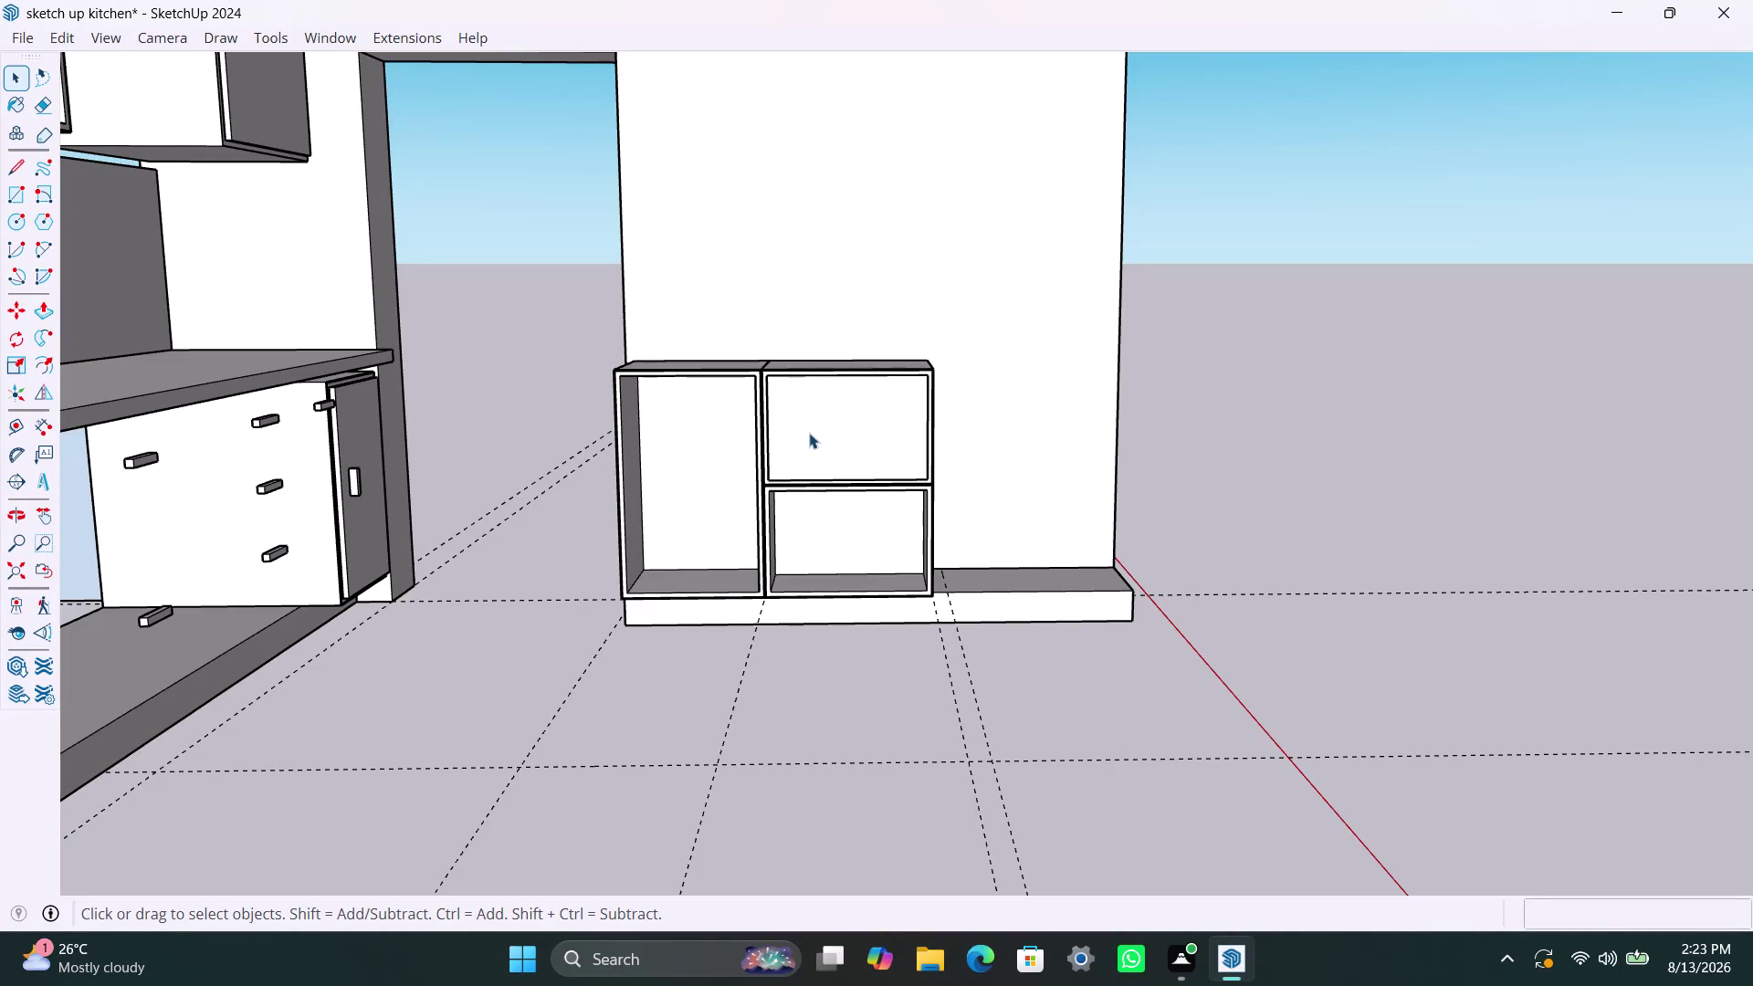
Draw a small handle rectangle on the upper drawer front.
scroll(up, 3)
scroll(up, 3)
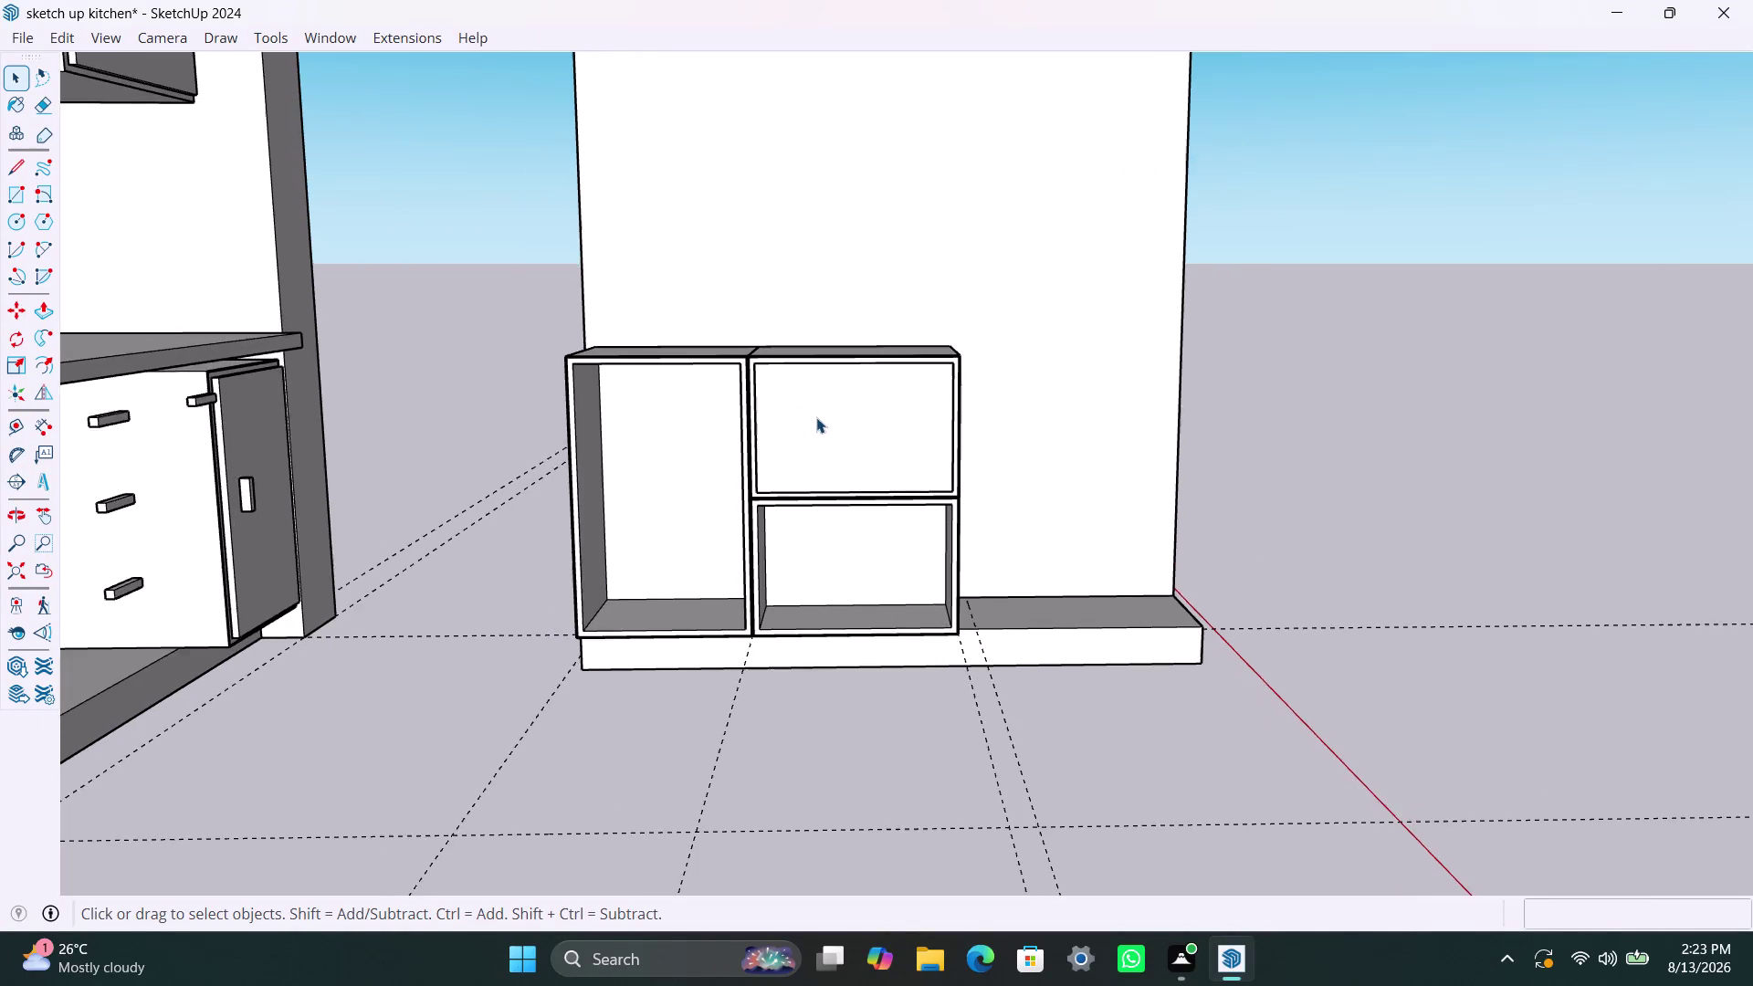
key(r)
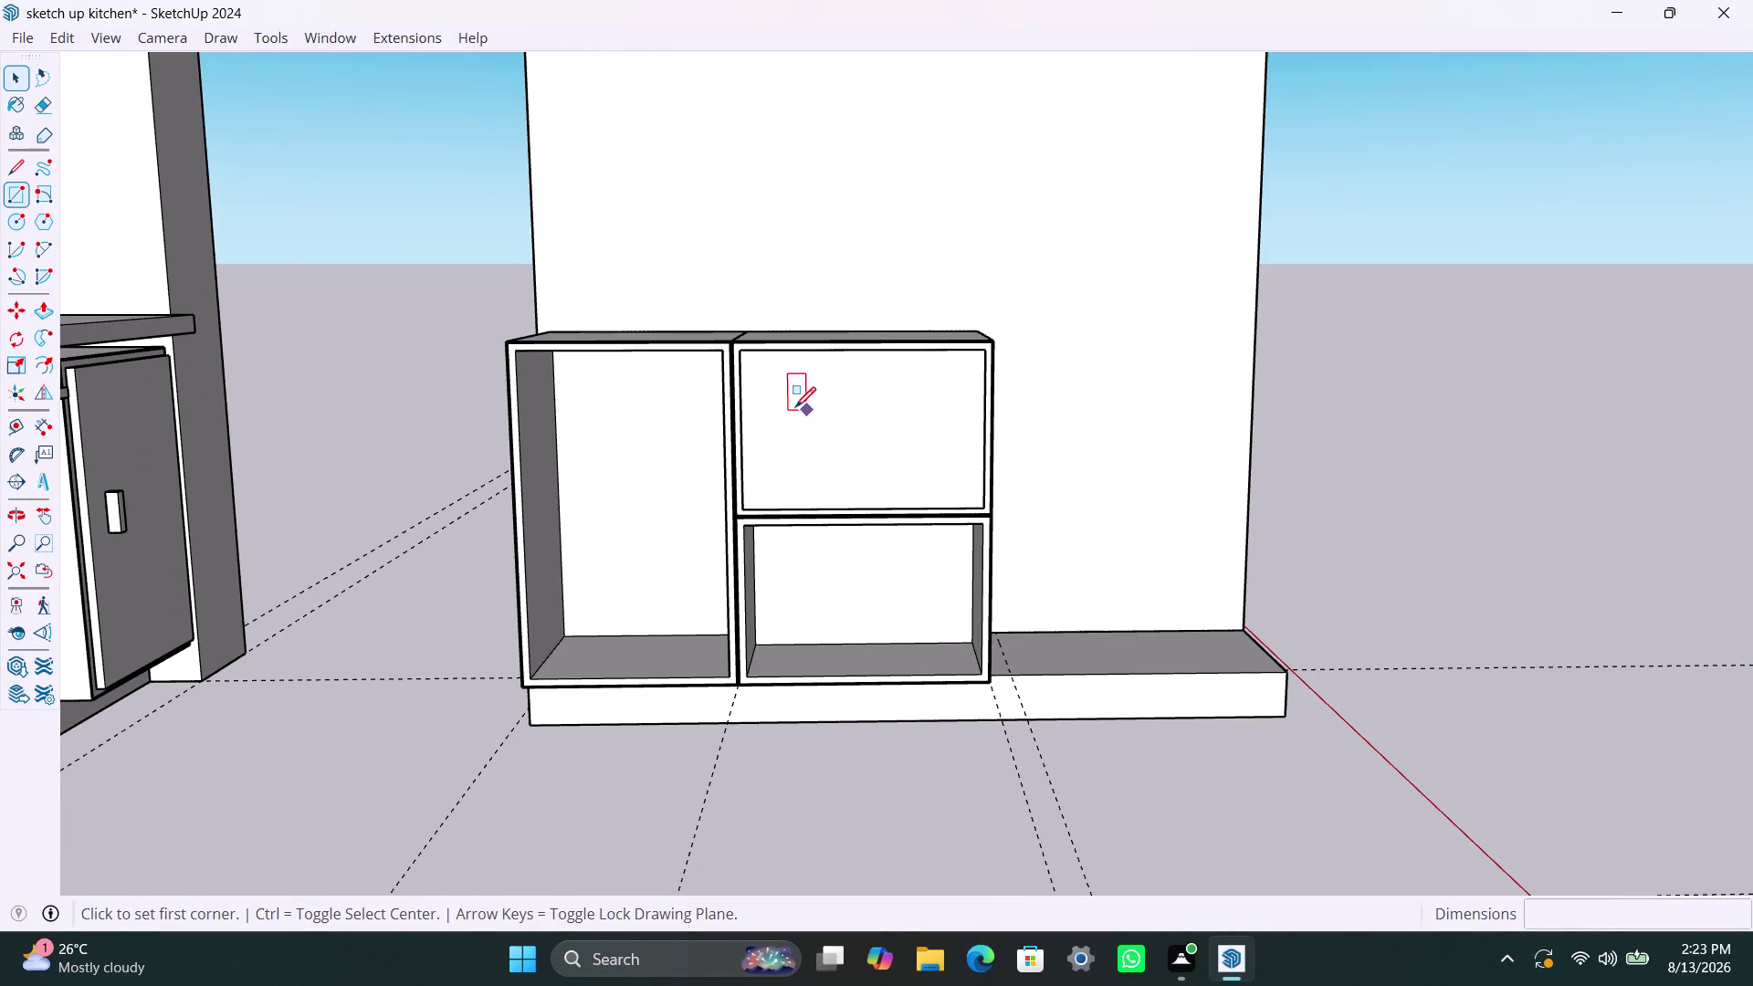
click(831, 372)
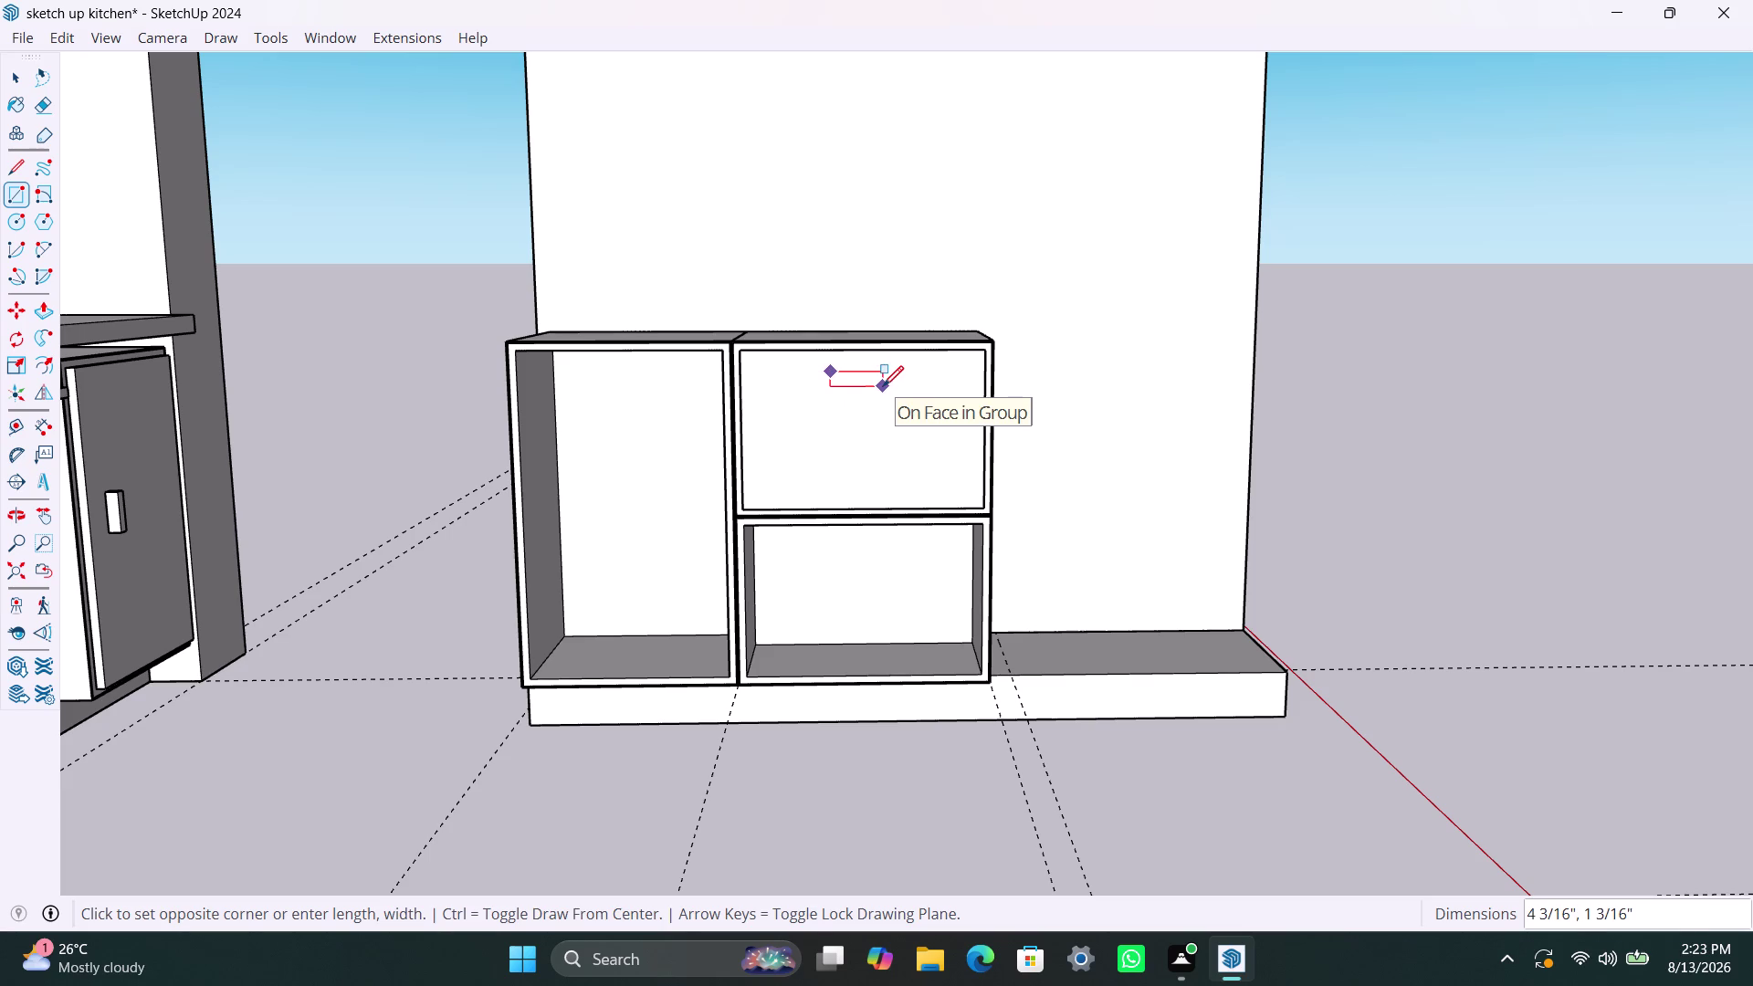
click(883, 385)
key(space)
double_click(867, 380)
right_click(867, 379)
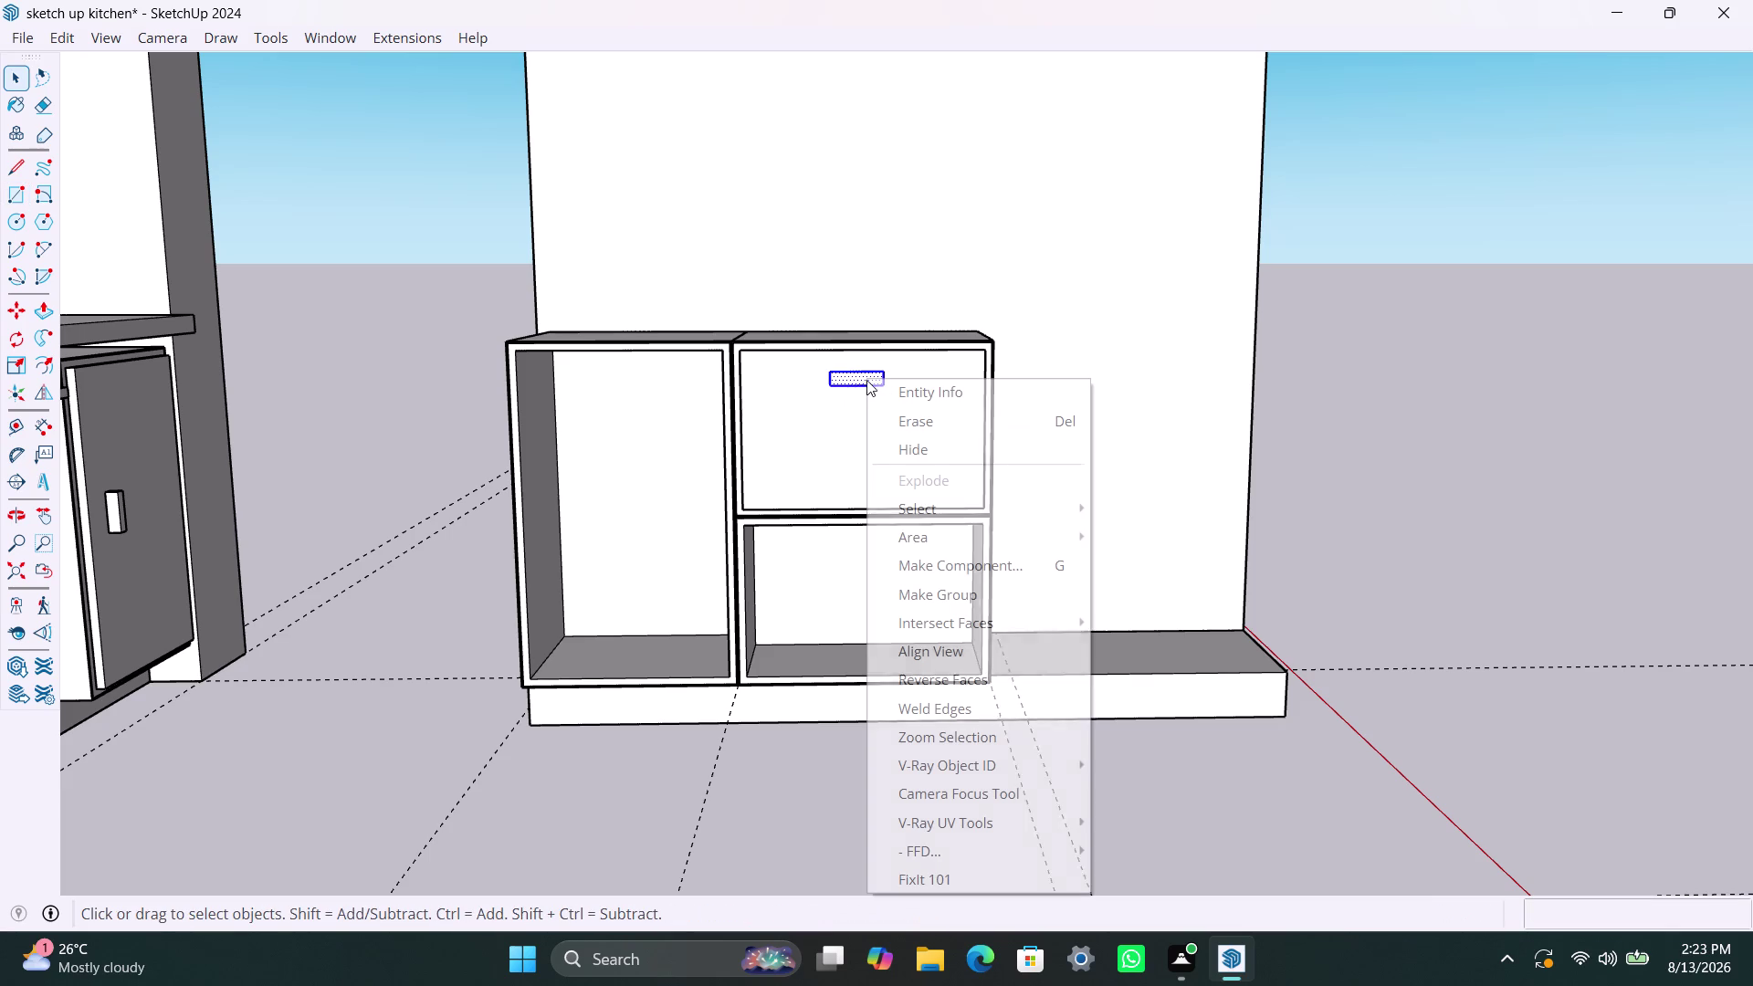
click(960, 591)
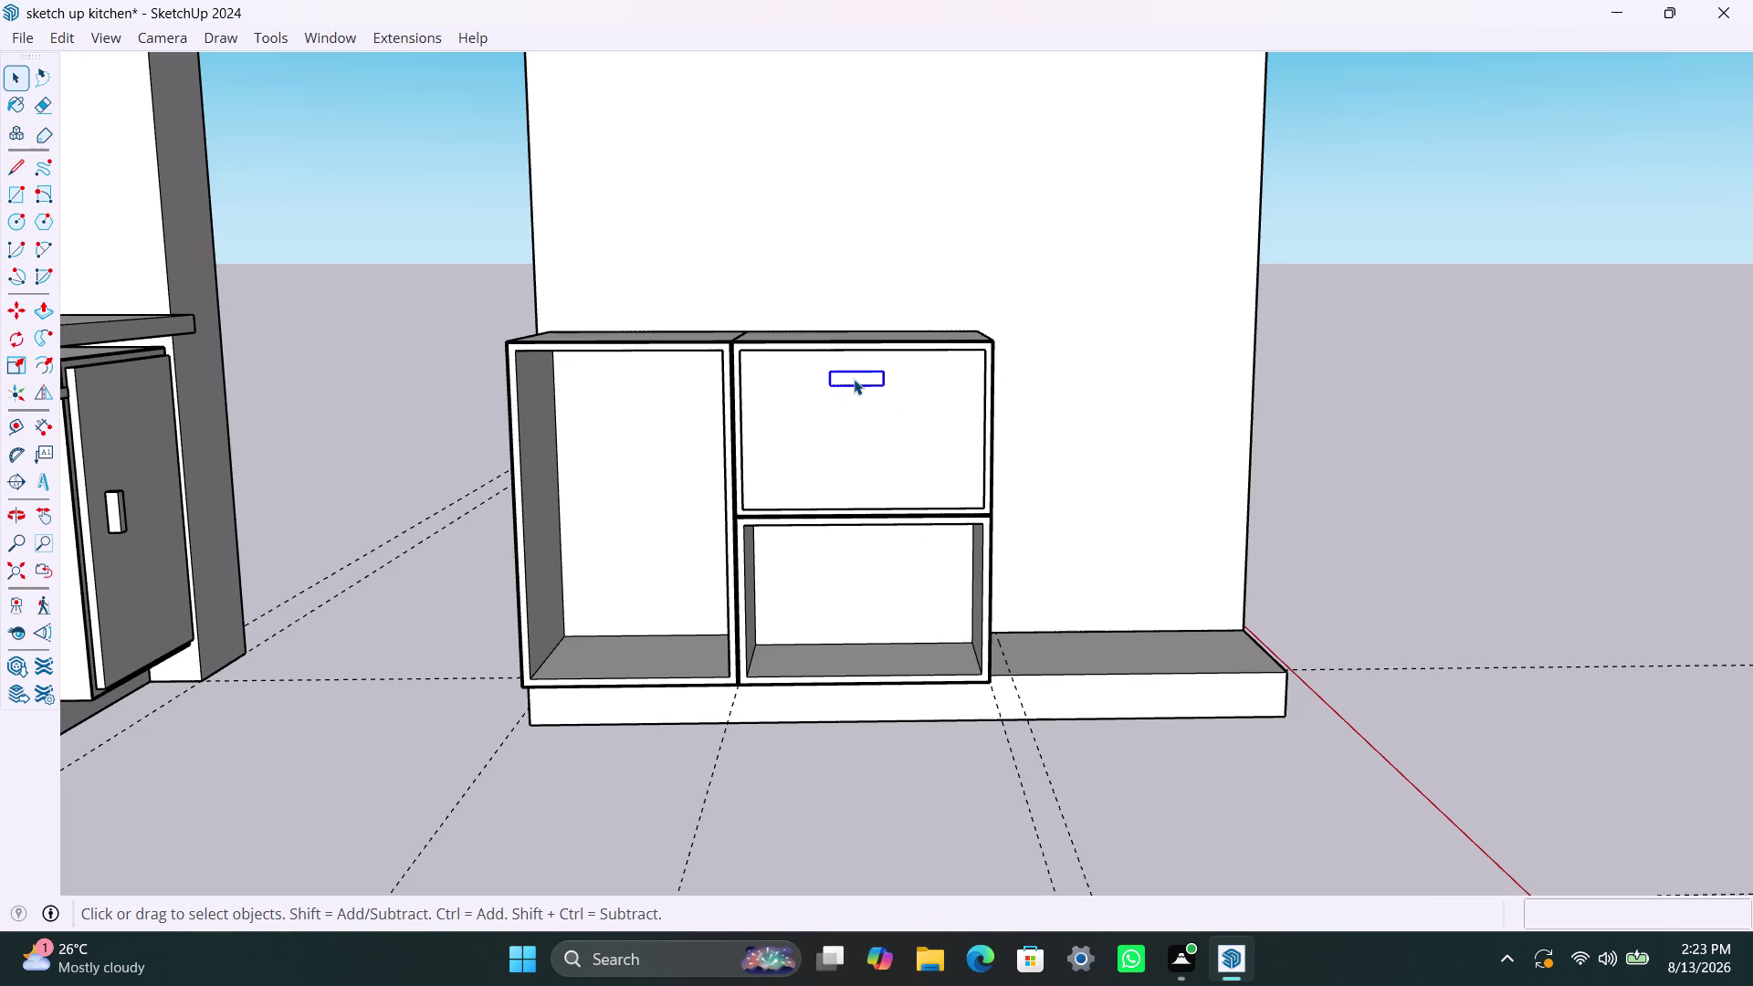
Pull the handle rectangle outward to give it depth, then clear the selection.
triple_click(854, 379)
key(p)
click(853, 379)
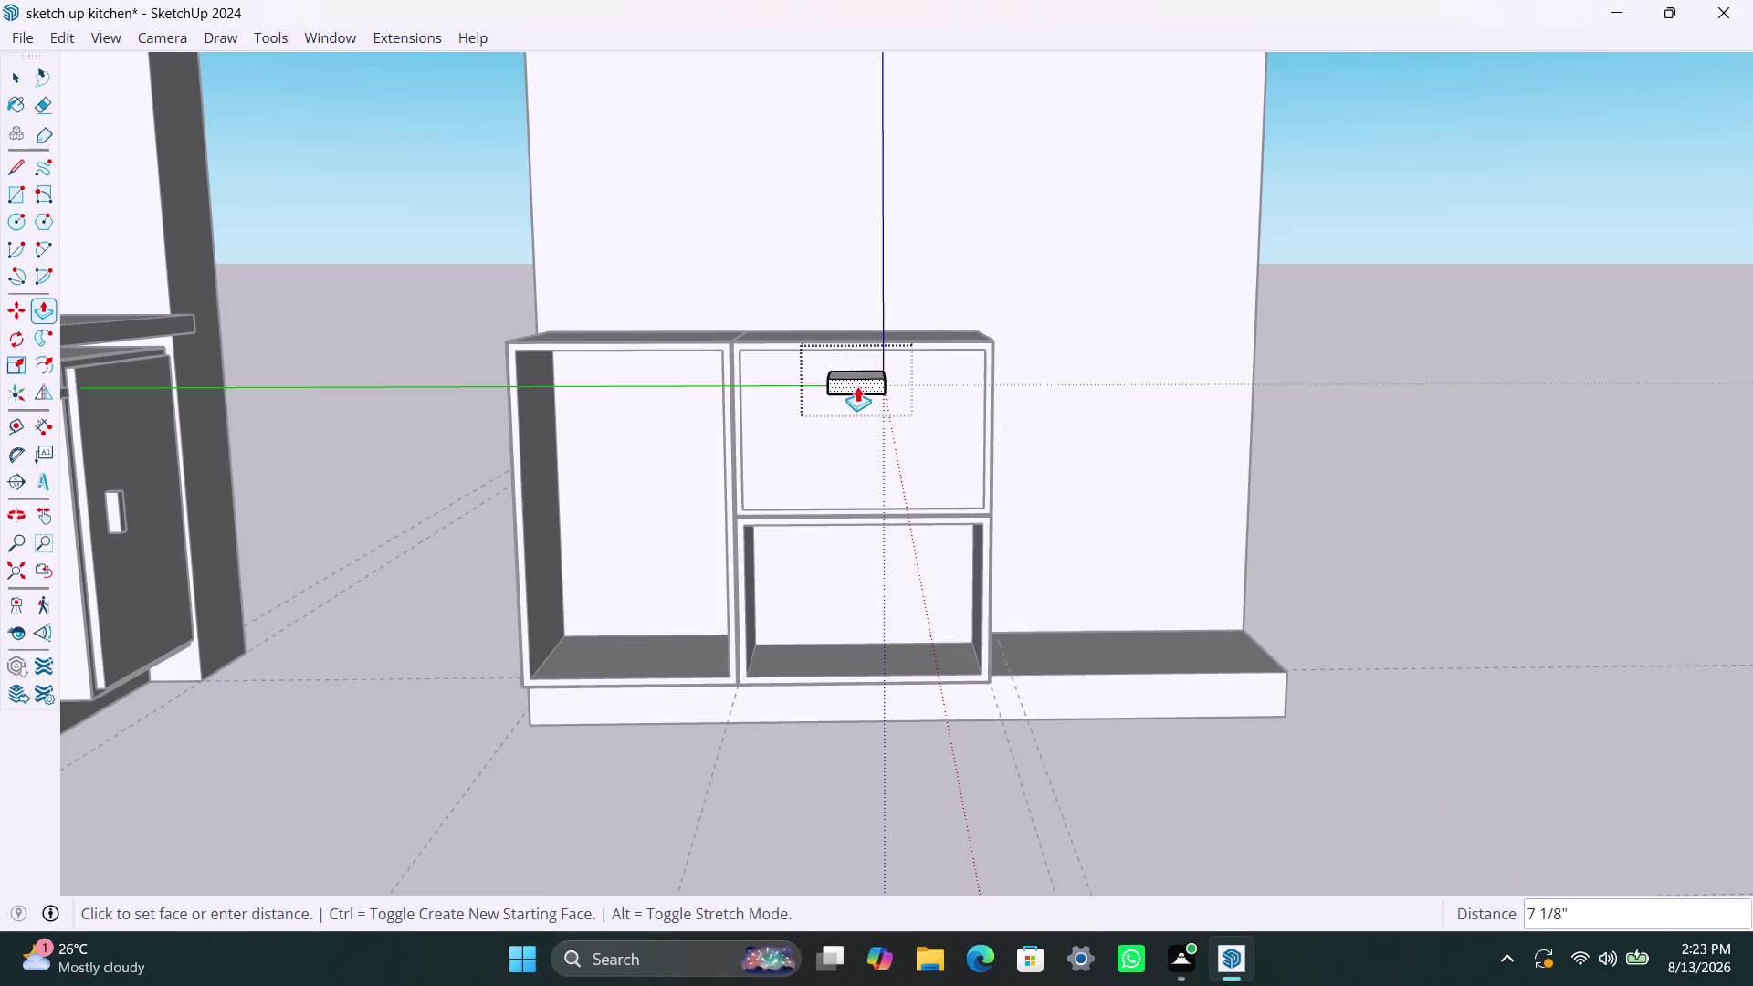
middle_drag(861, 385, 866, 441)
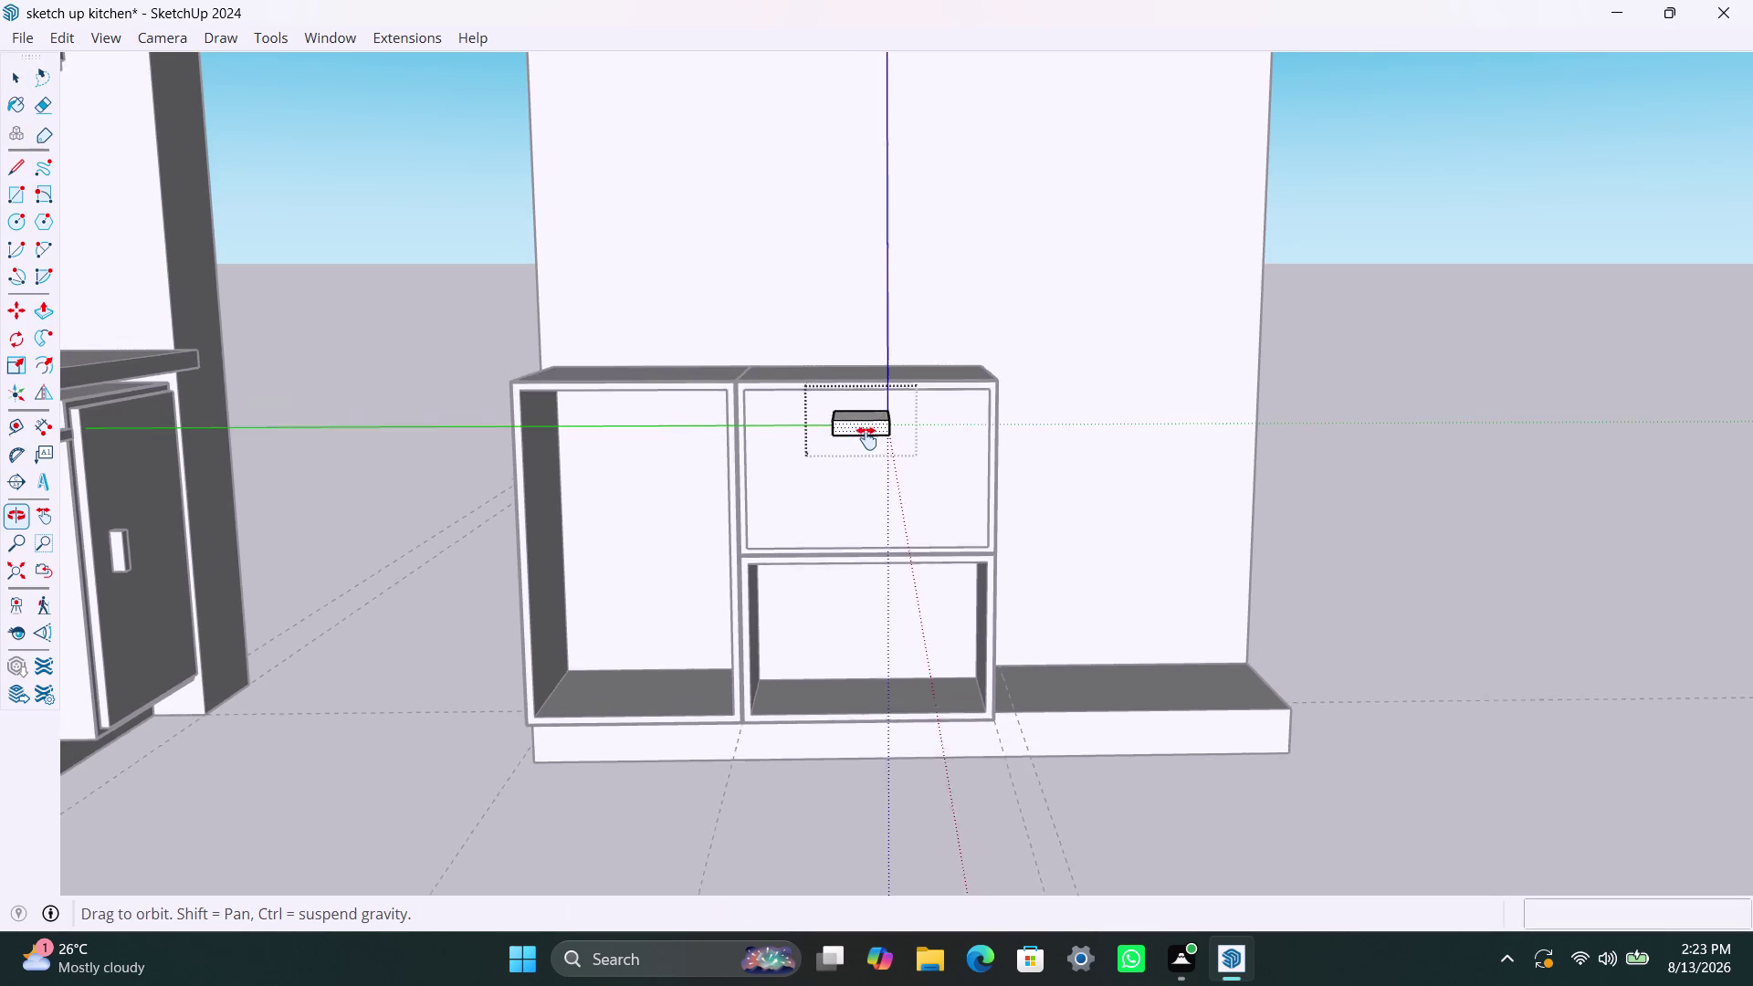
middle_drag(866, 441, 859, 699)
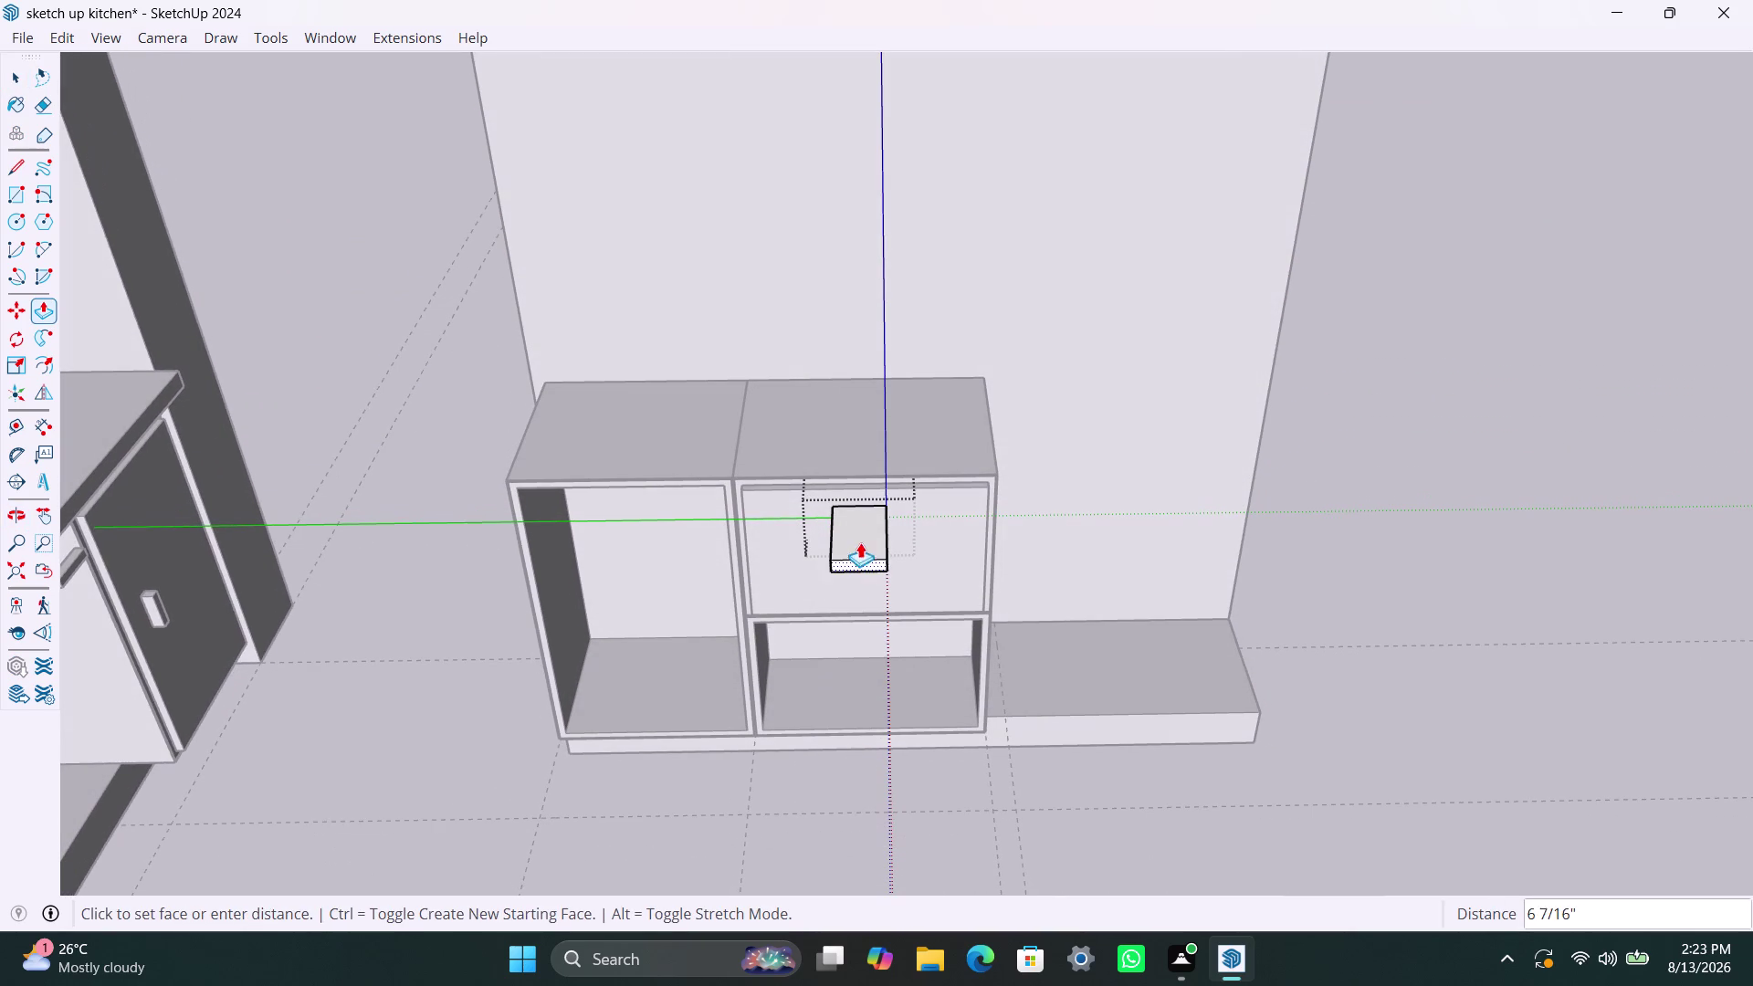
click(863, 518)
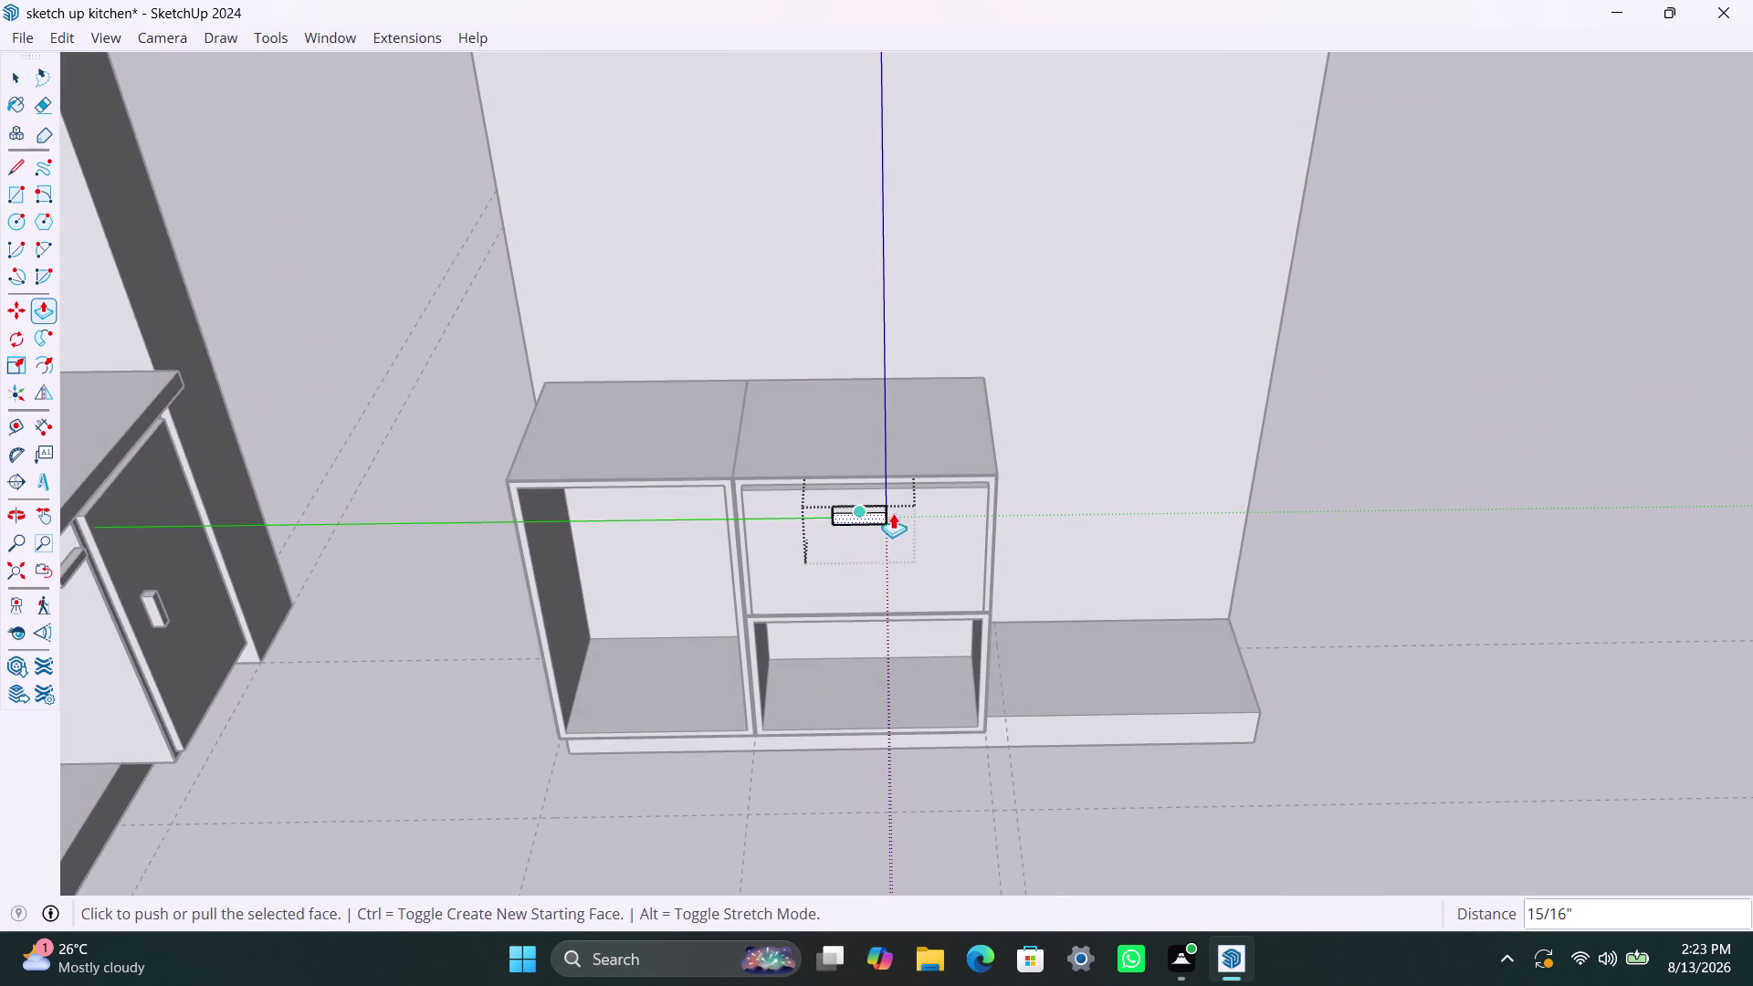
key(space)
click(1374, 470)
scroll(down, 3)
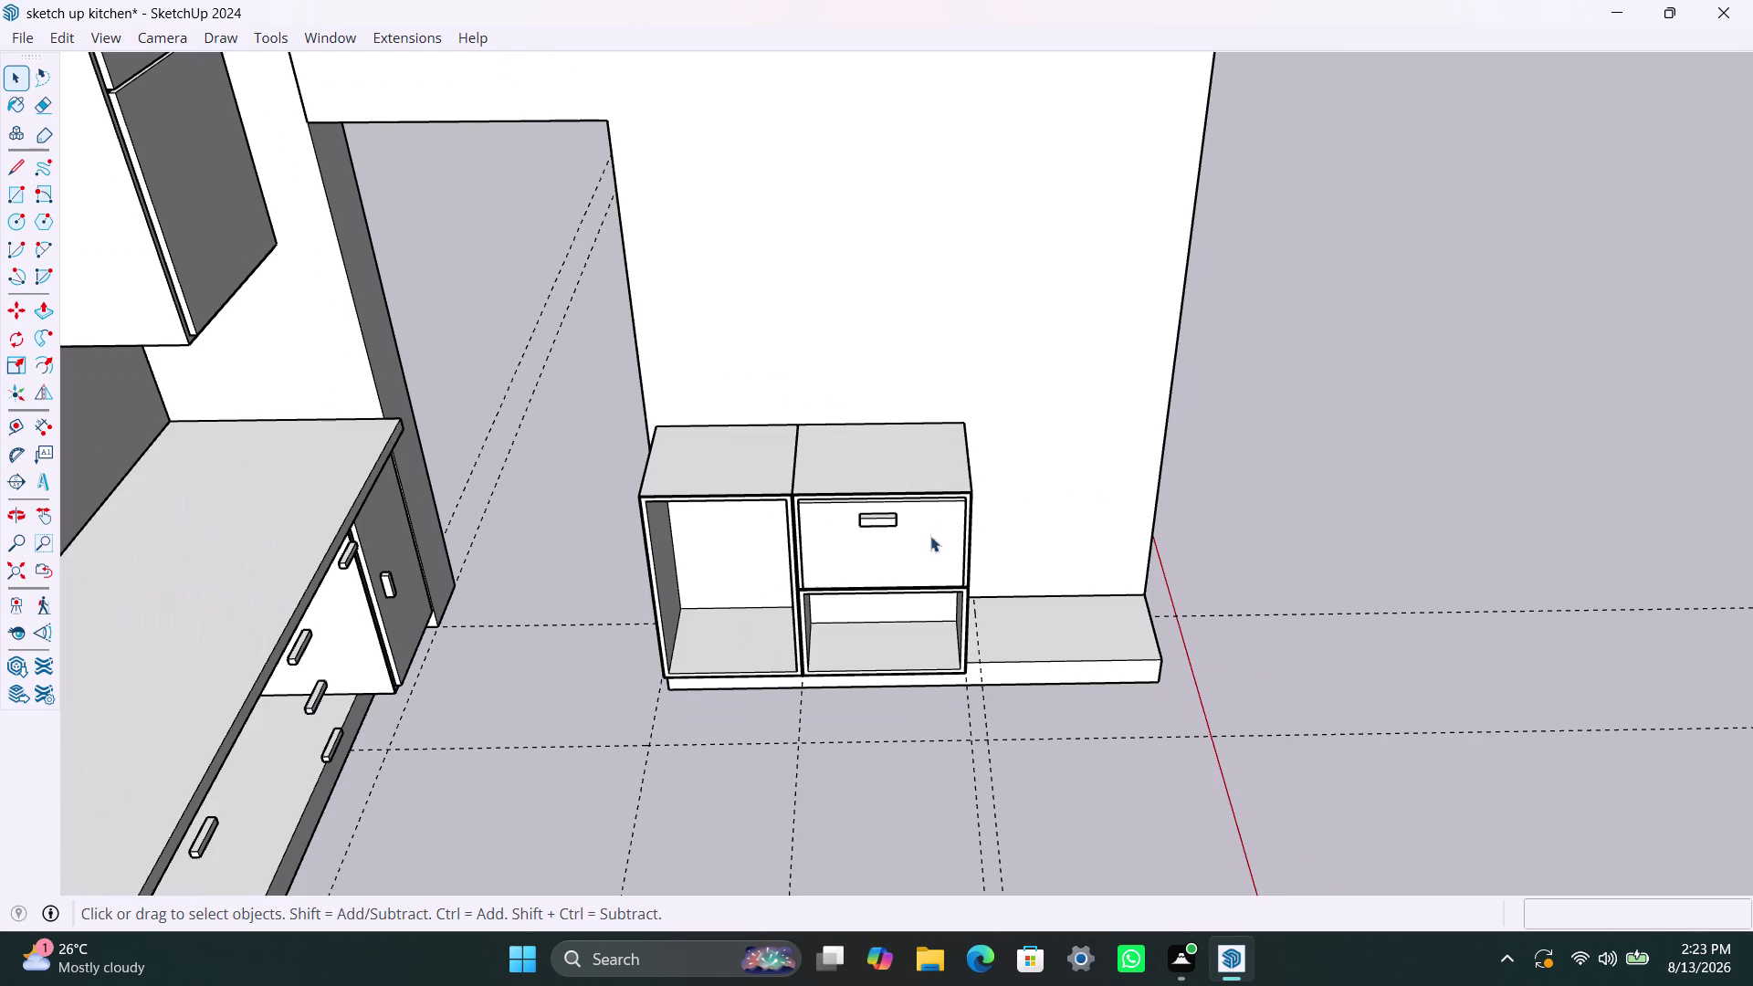
scroll(up, 3)
click(1408, 311)
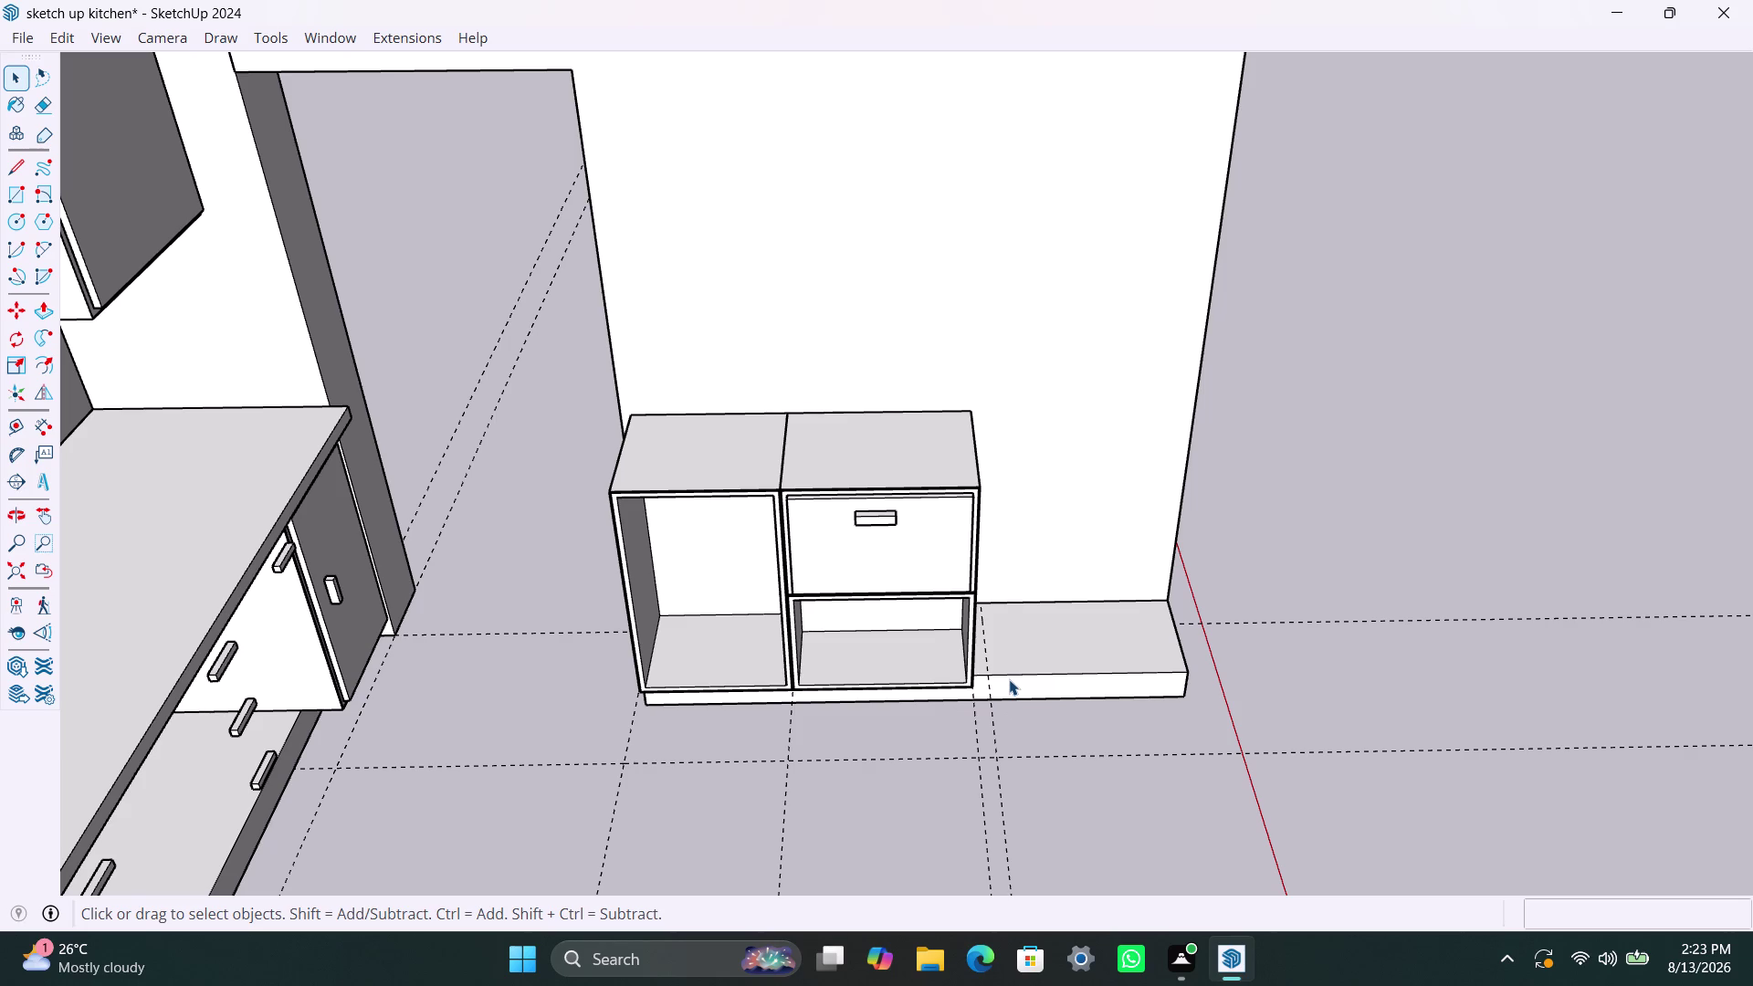
scroll(down, 3)
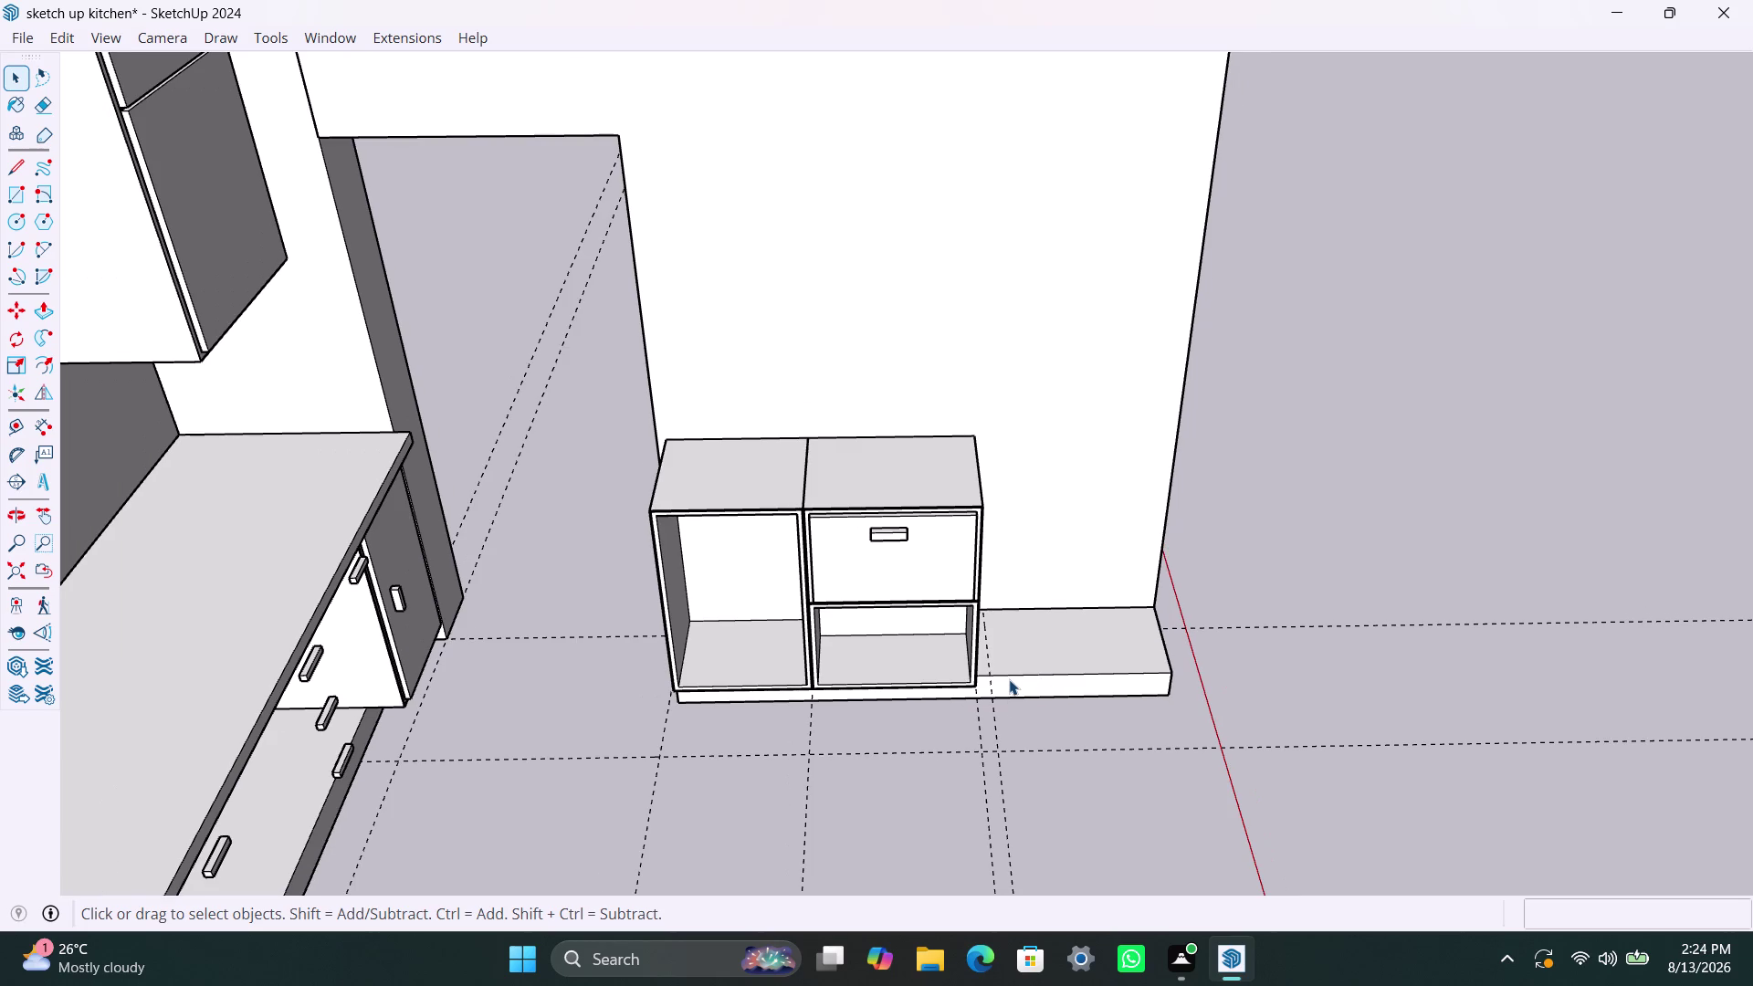
middle_drag(1010, 678, 950, 719)
scroll(up, 3)
scroll(up, 3)
scroll(up, 3)
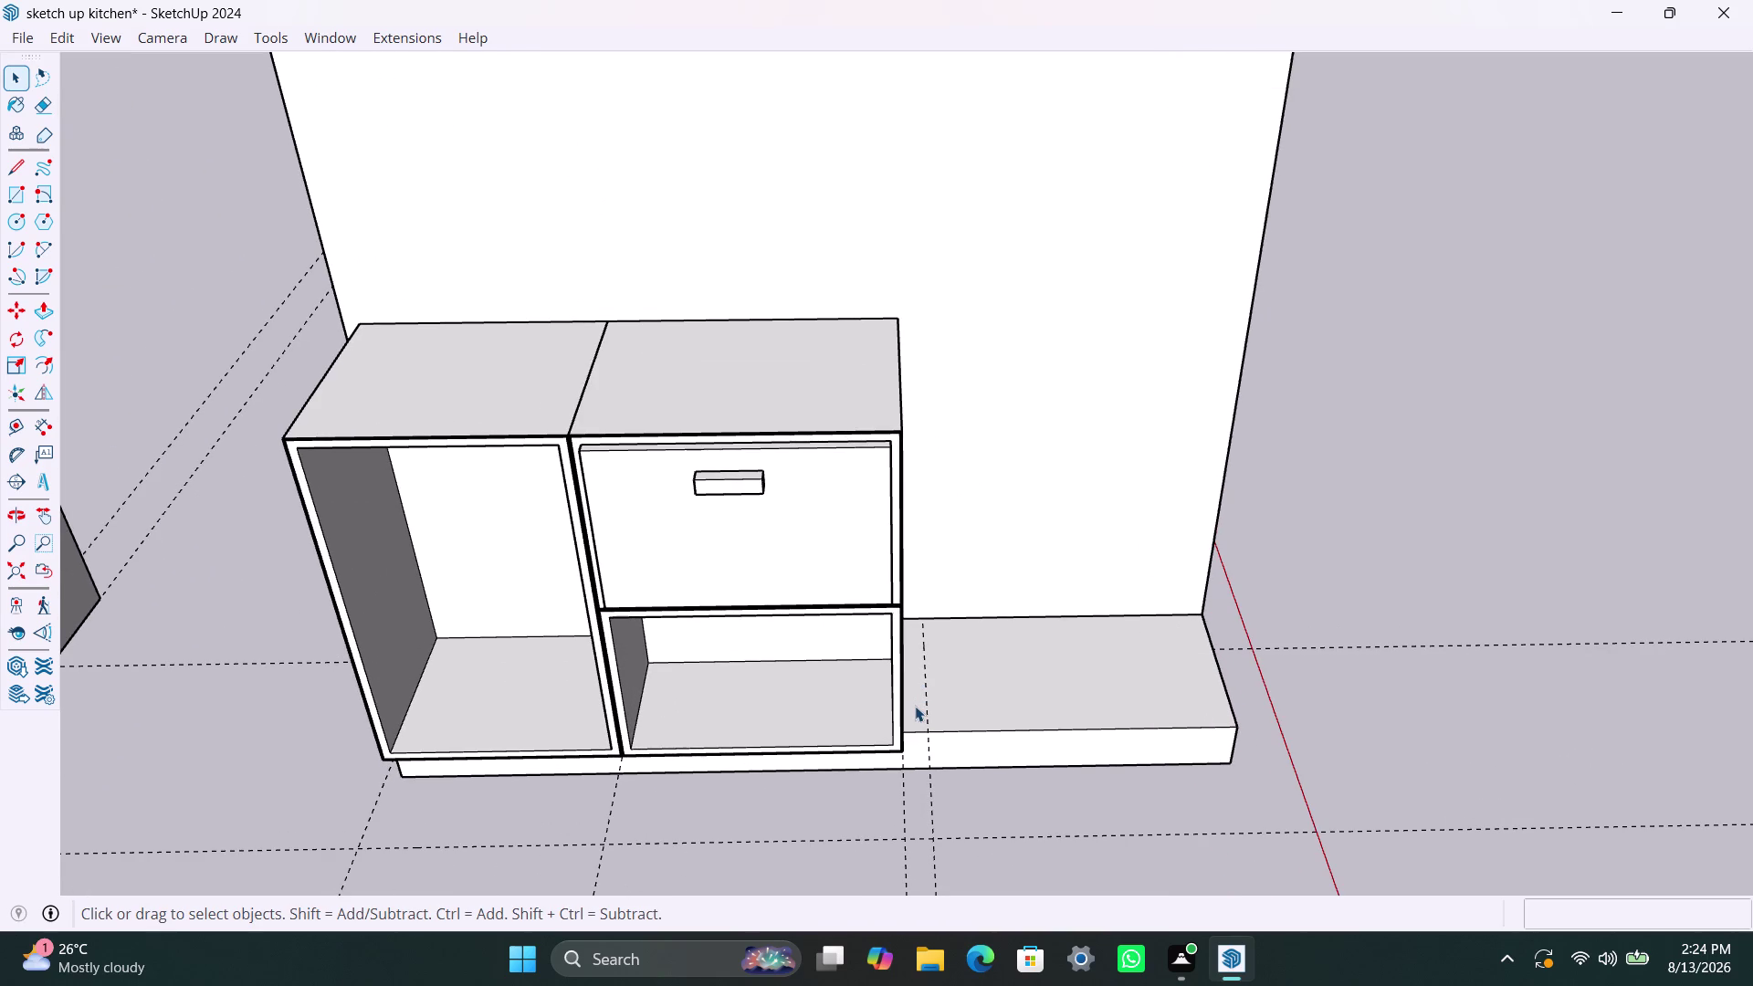
key(r)
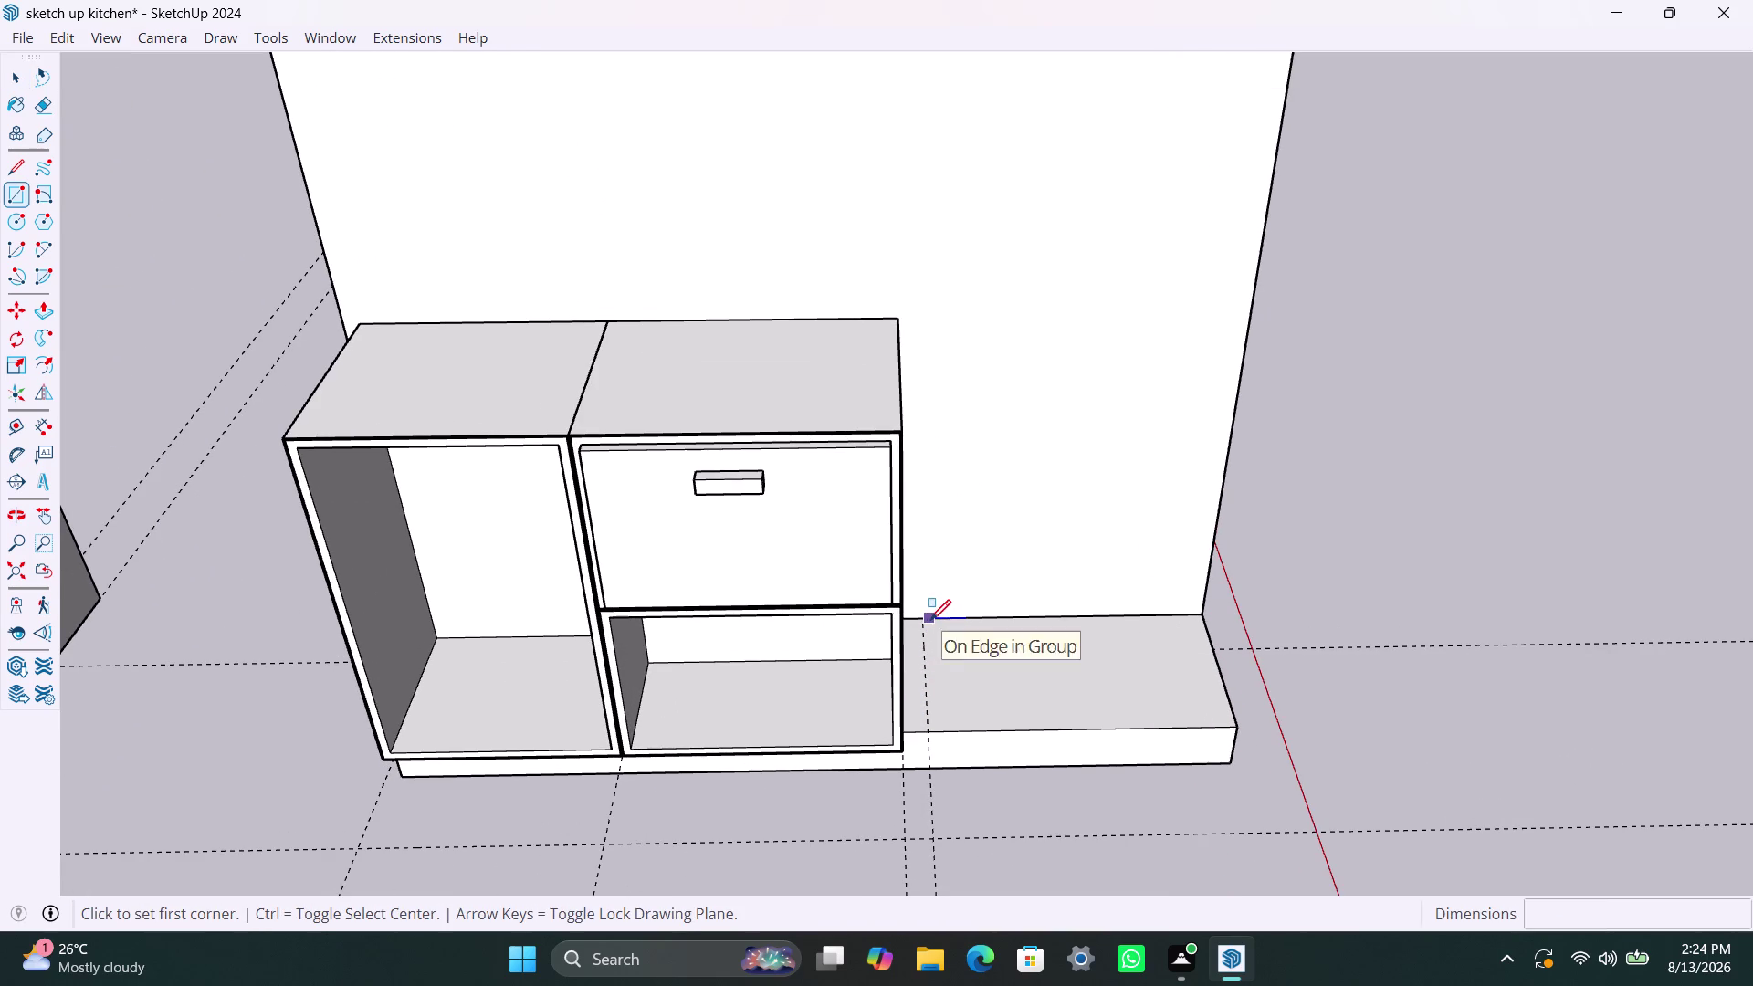
Draw a rectangle covering the floor ledge top beside the drawer cabinet.
click(928, 618)
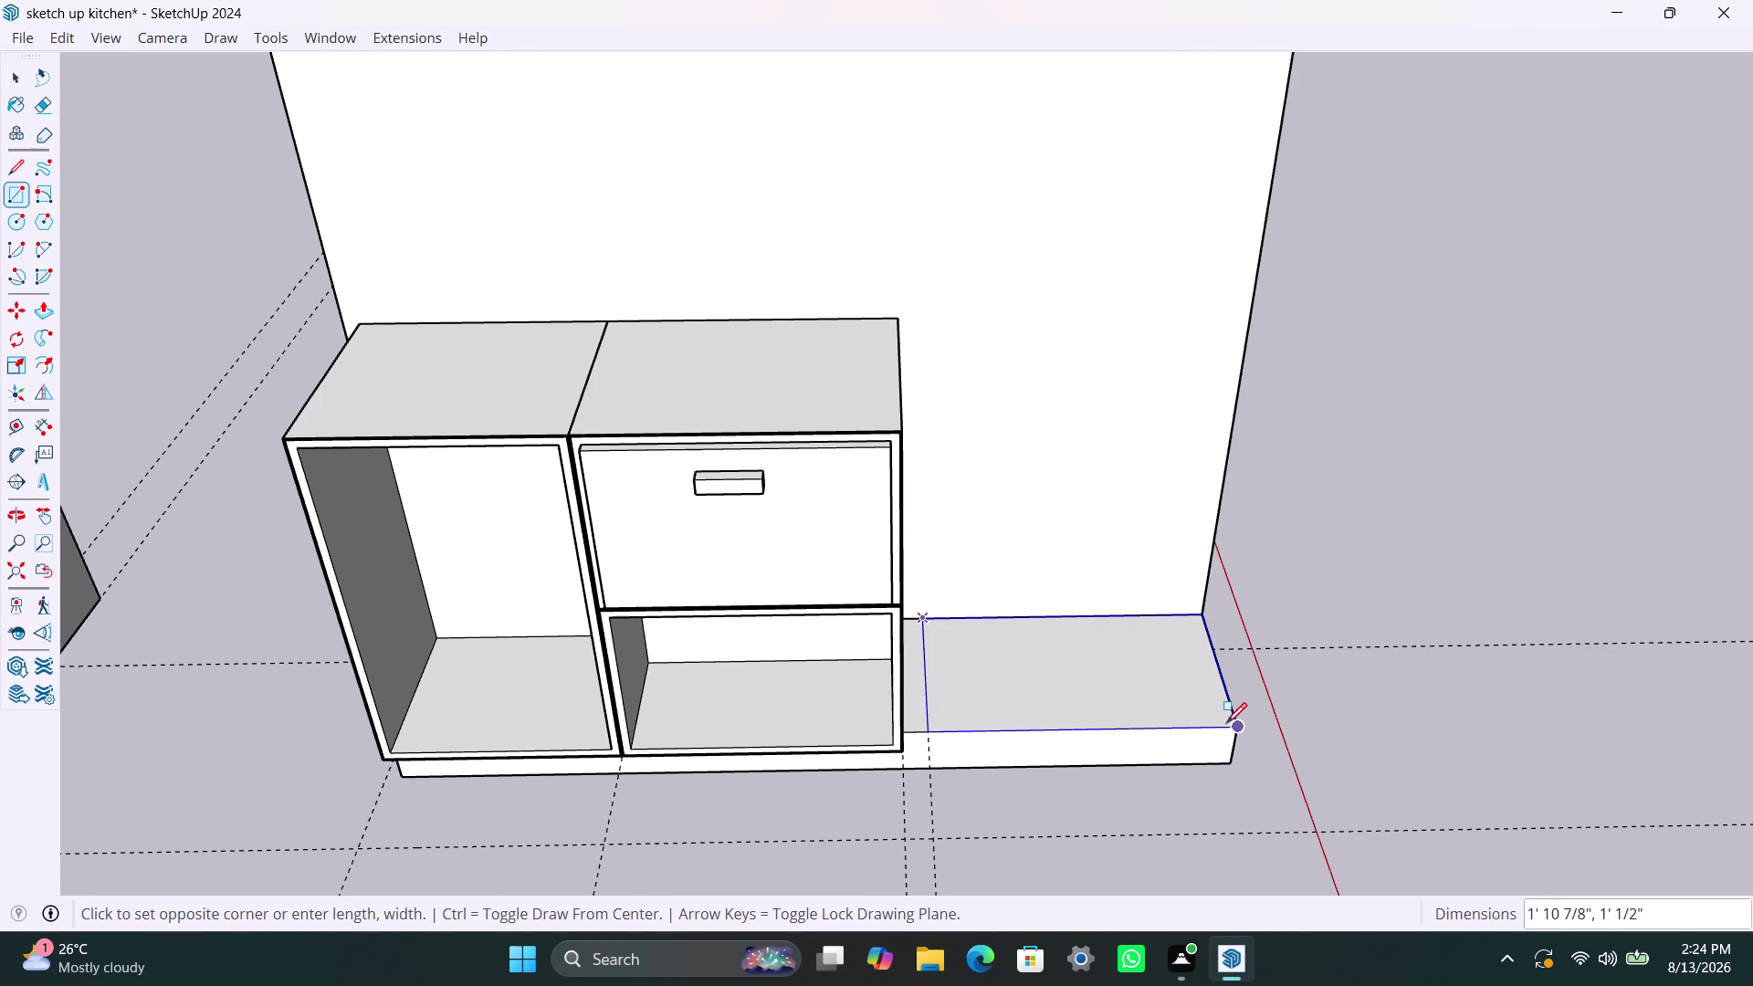
click(1228, 724)
key(space)
double_click(1121, 686)
click(1121, 687)
right_click(1120, 686)
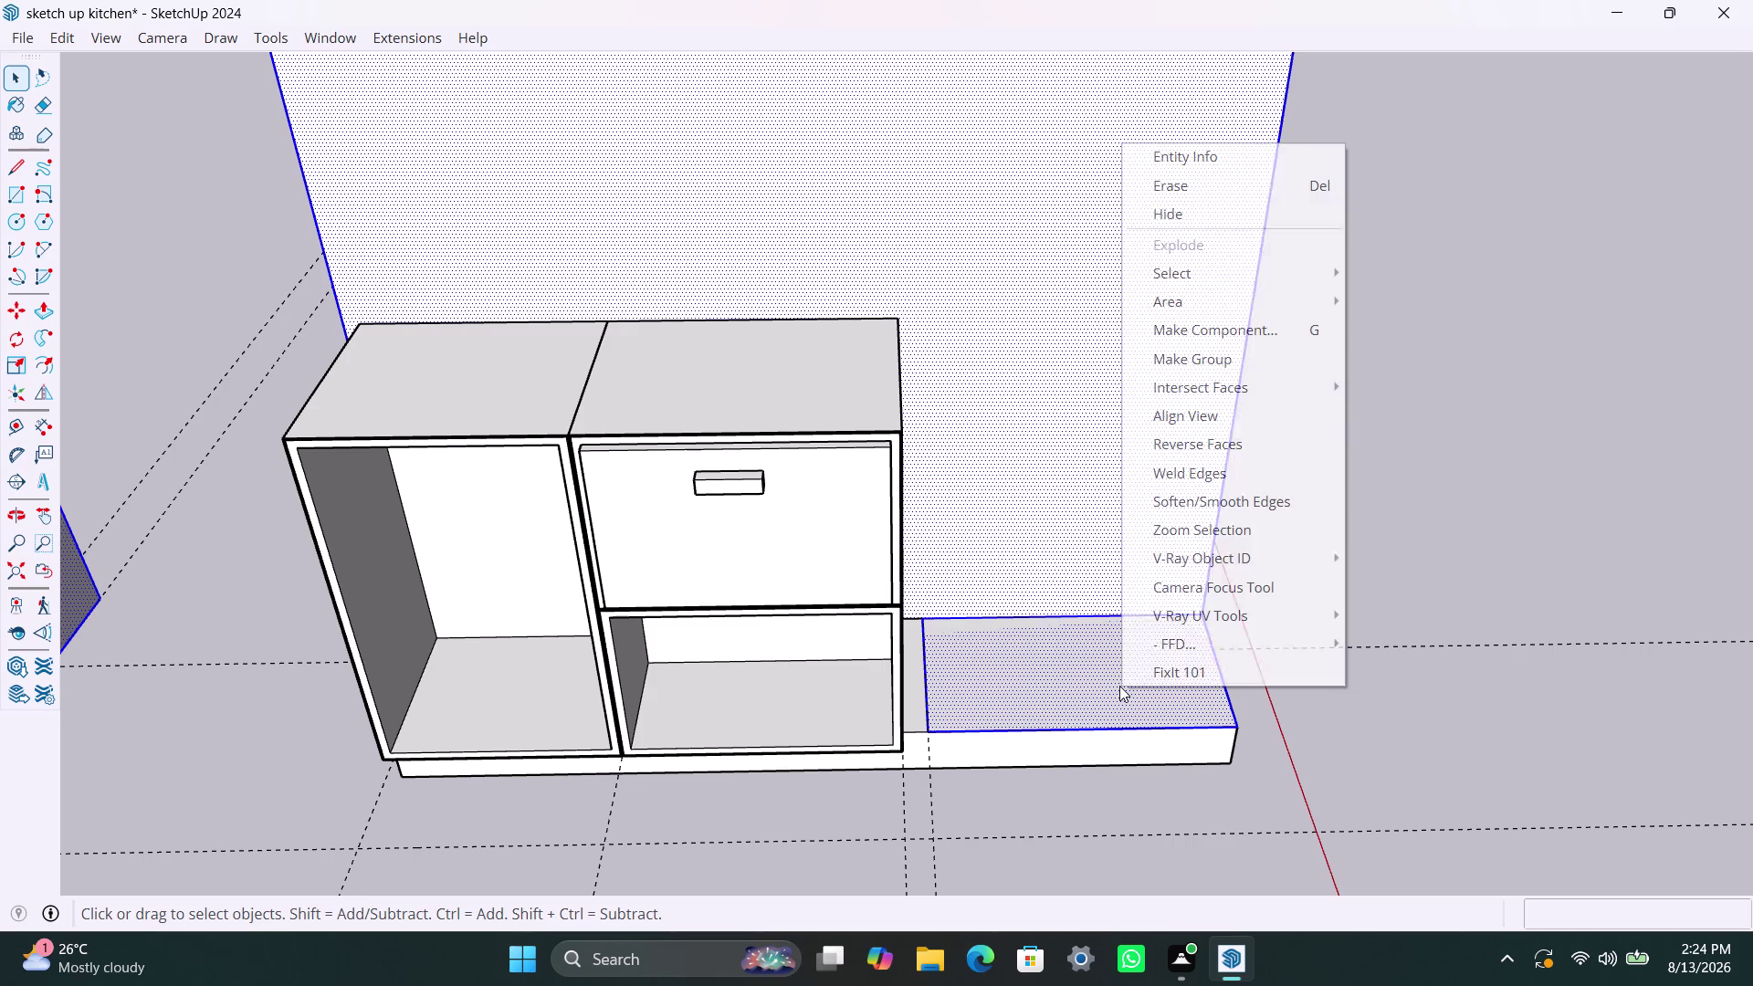
triple_click(1056, 680)
right_click(1054, 680)
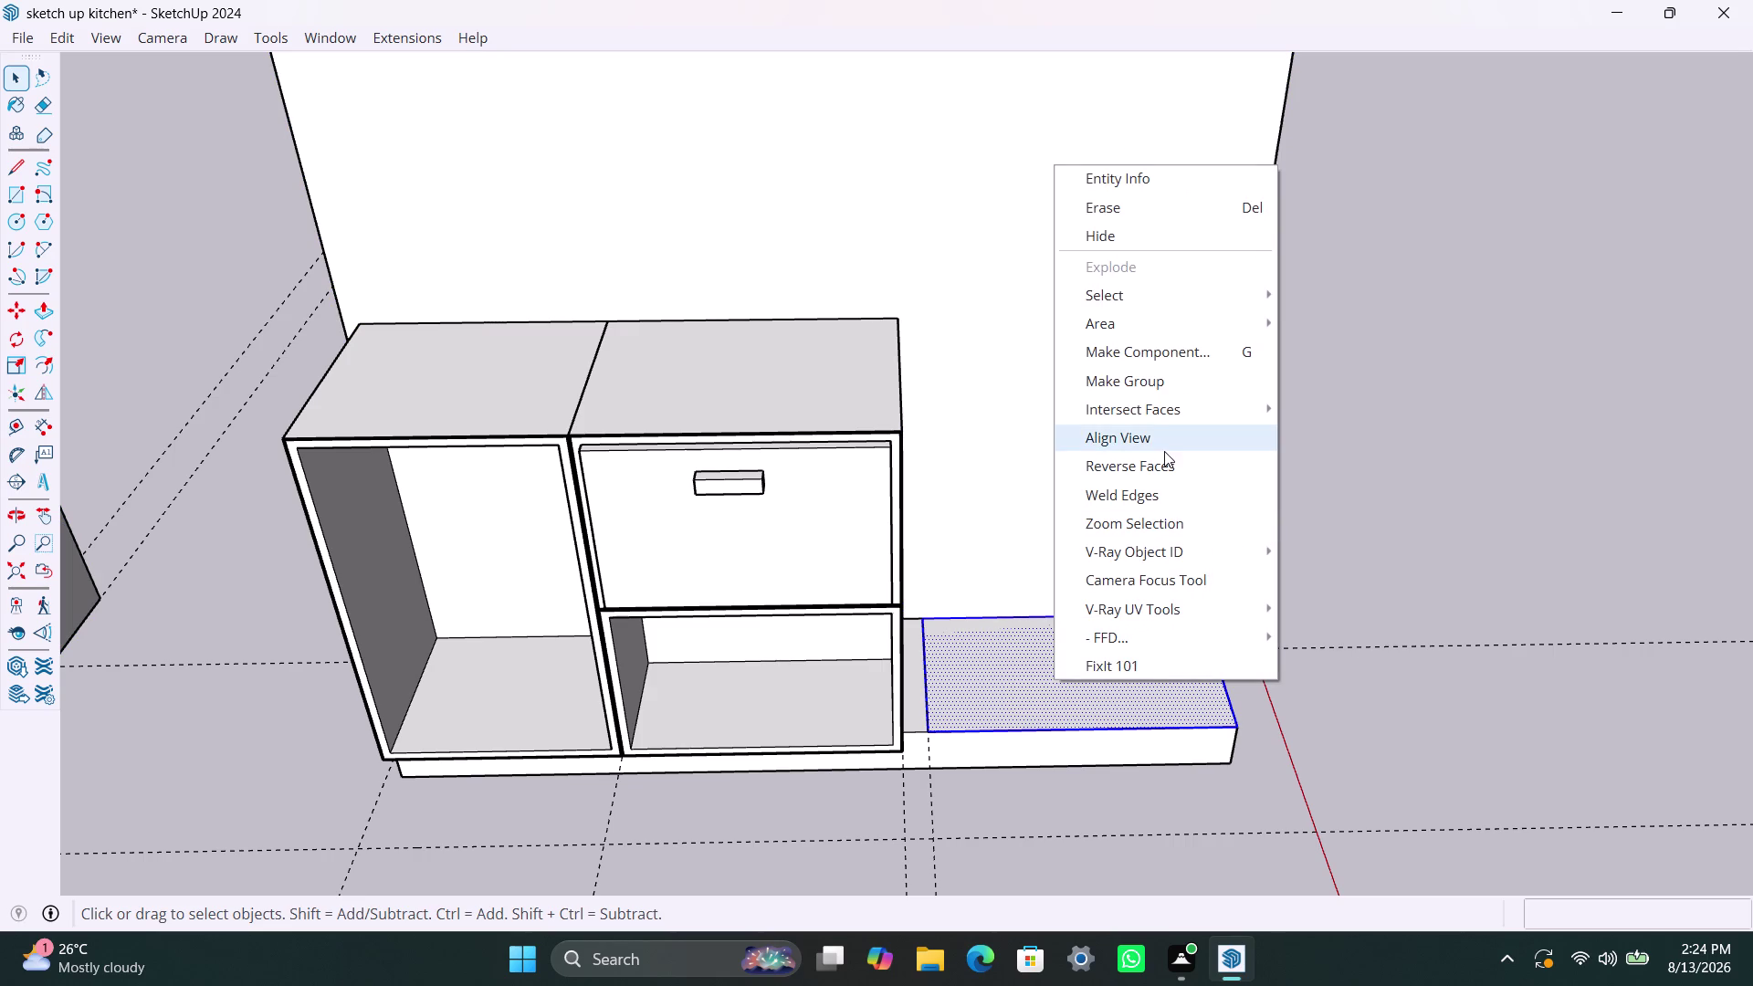
click(1177, 387)
triple_click(1102, 688)
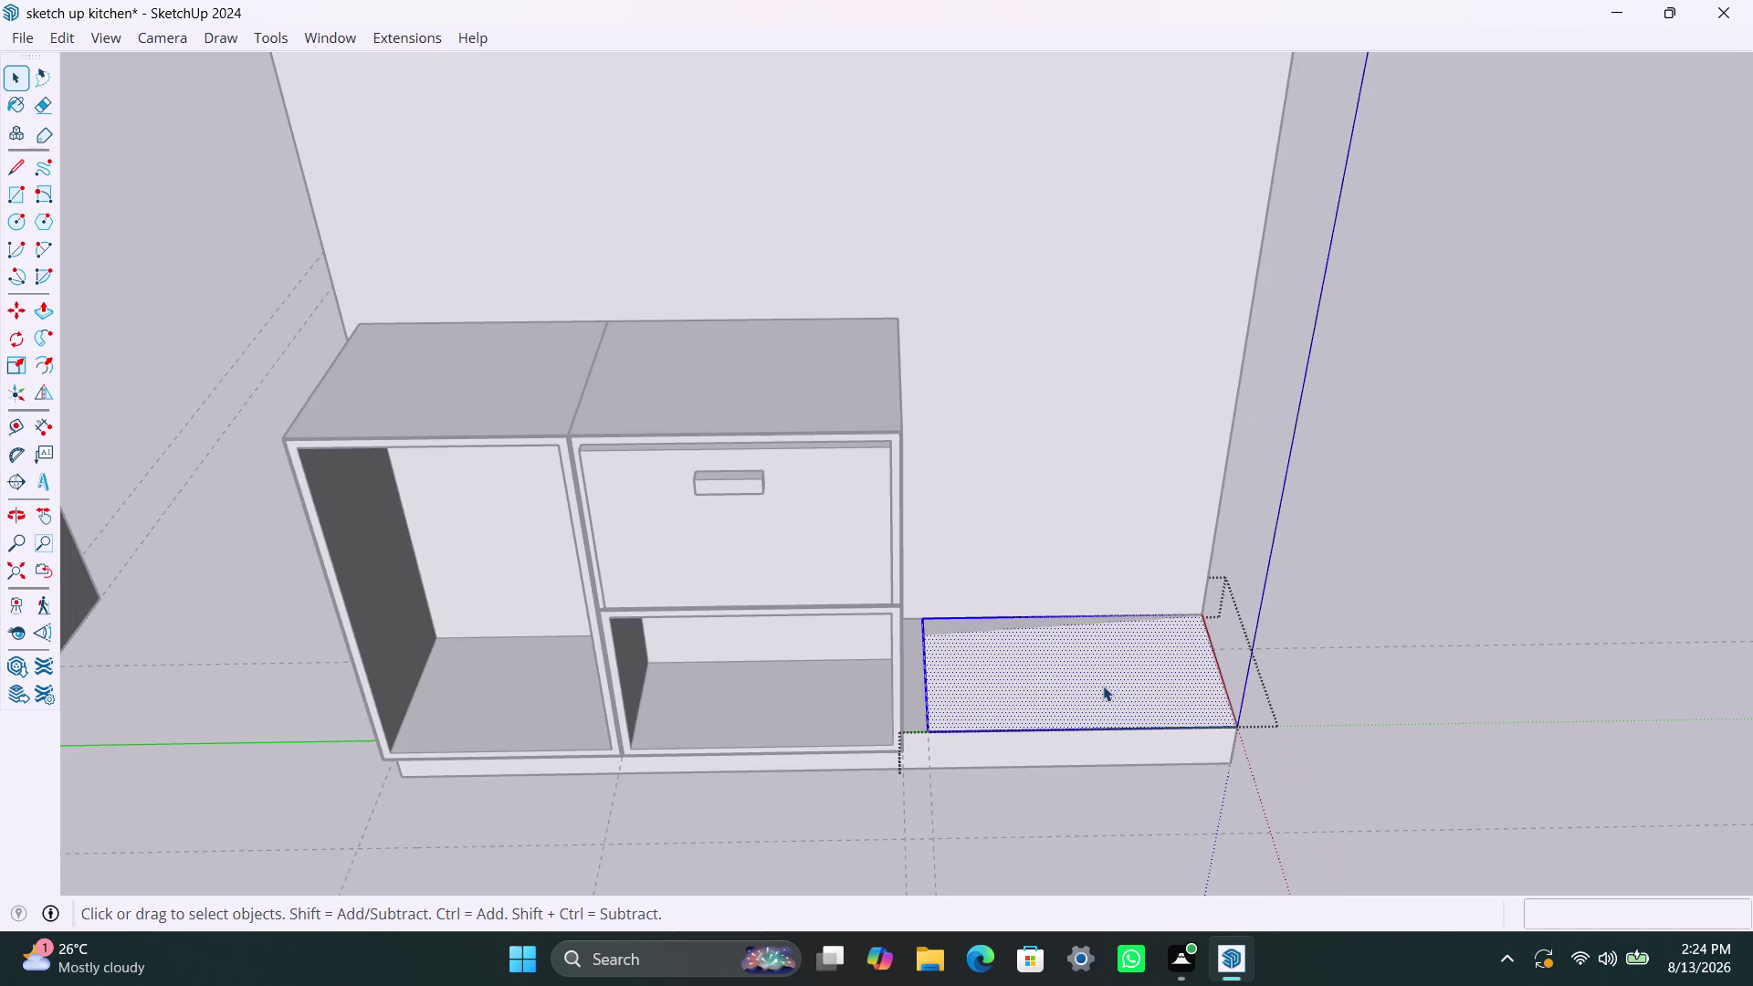
Raise the ledge rectangle into a block at the cabinet top height.
key(p)
click(1103, 685)
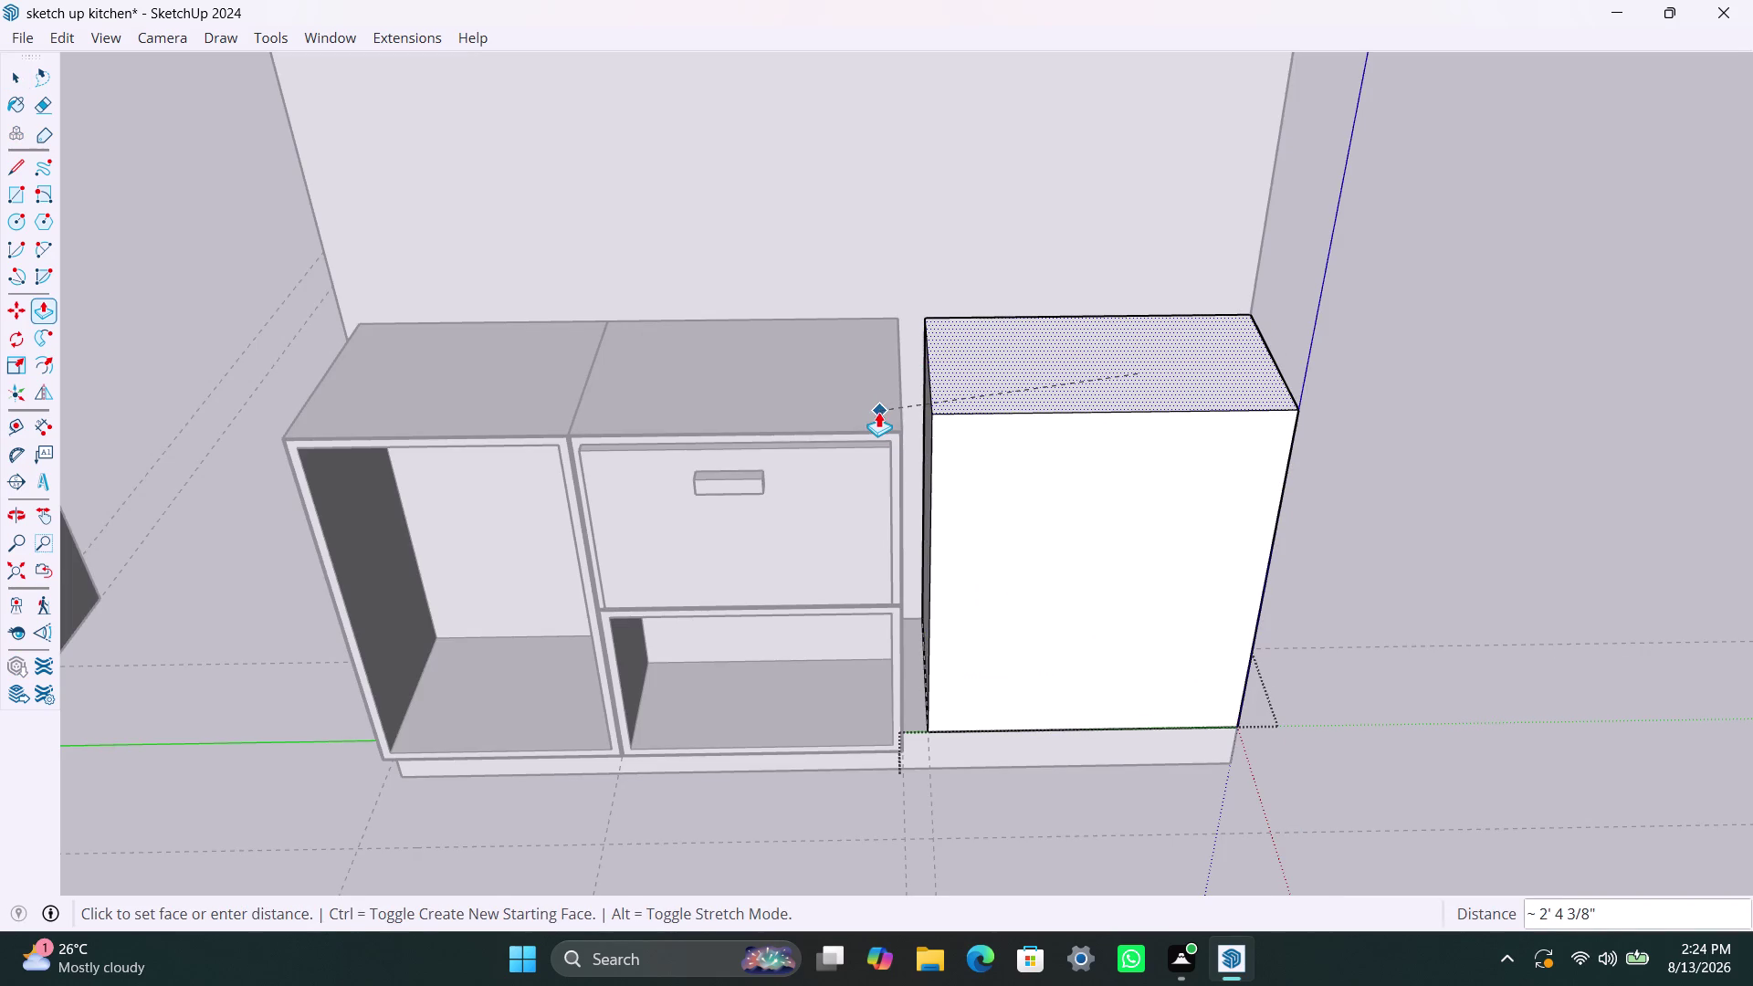
click(878, 412)
key(space)
click(1404, 516)
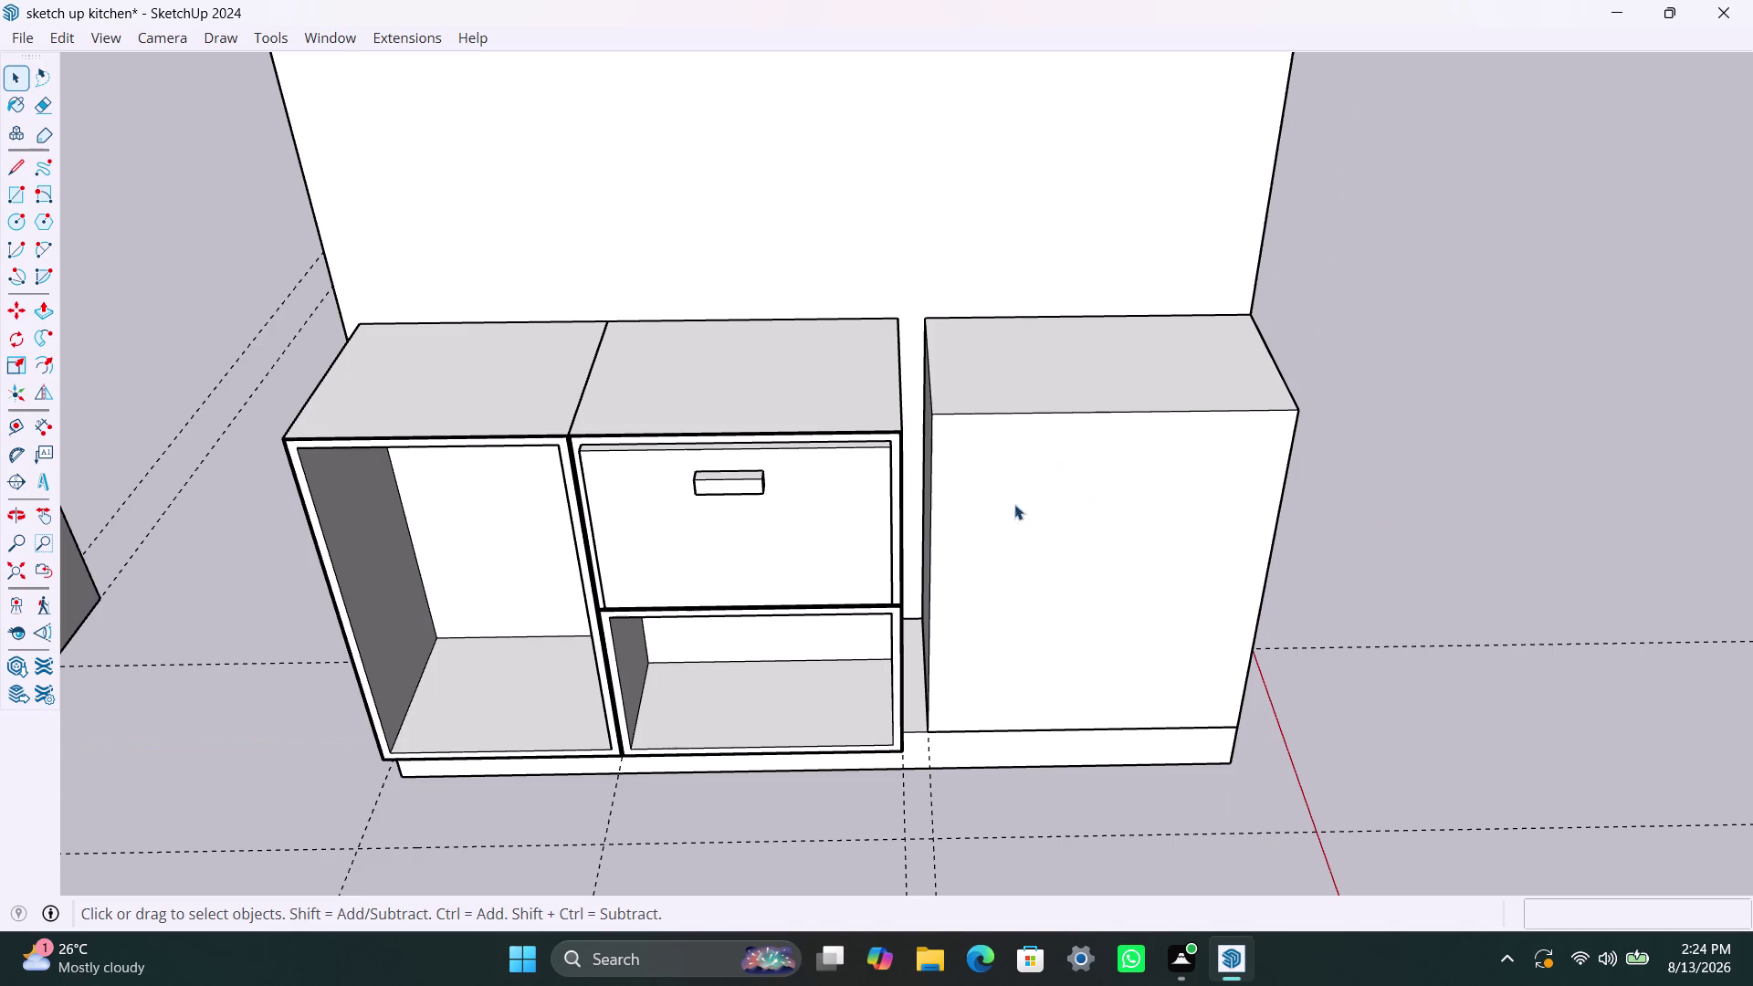
Extrude a face of the new tall block to set its depth.
click(1036, 595)
triple_click(1037, 595)
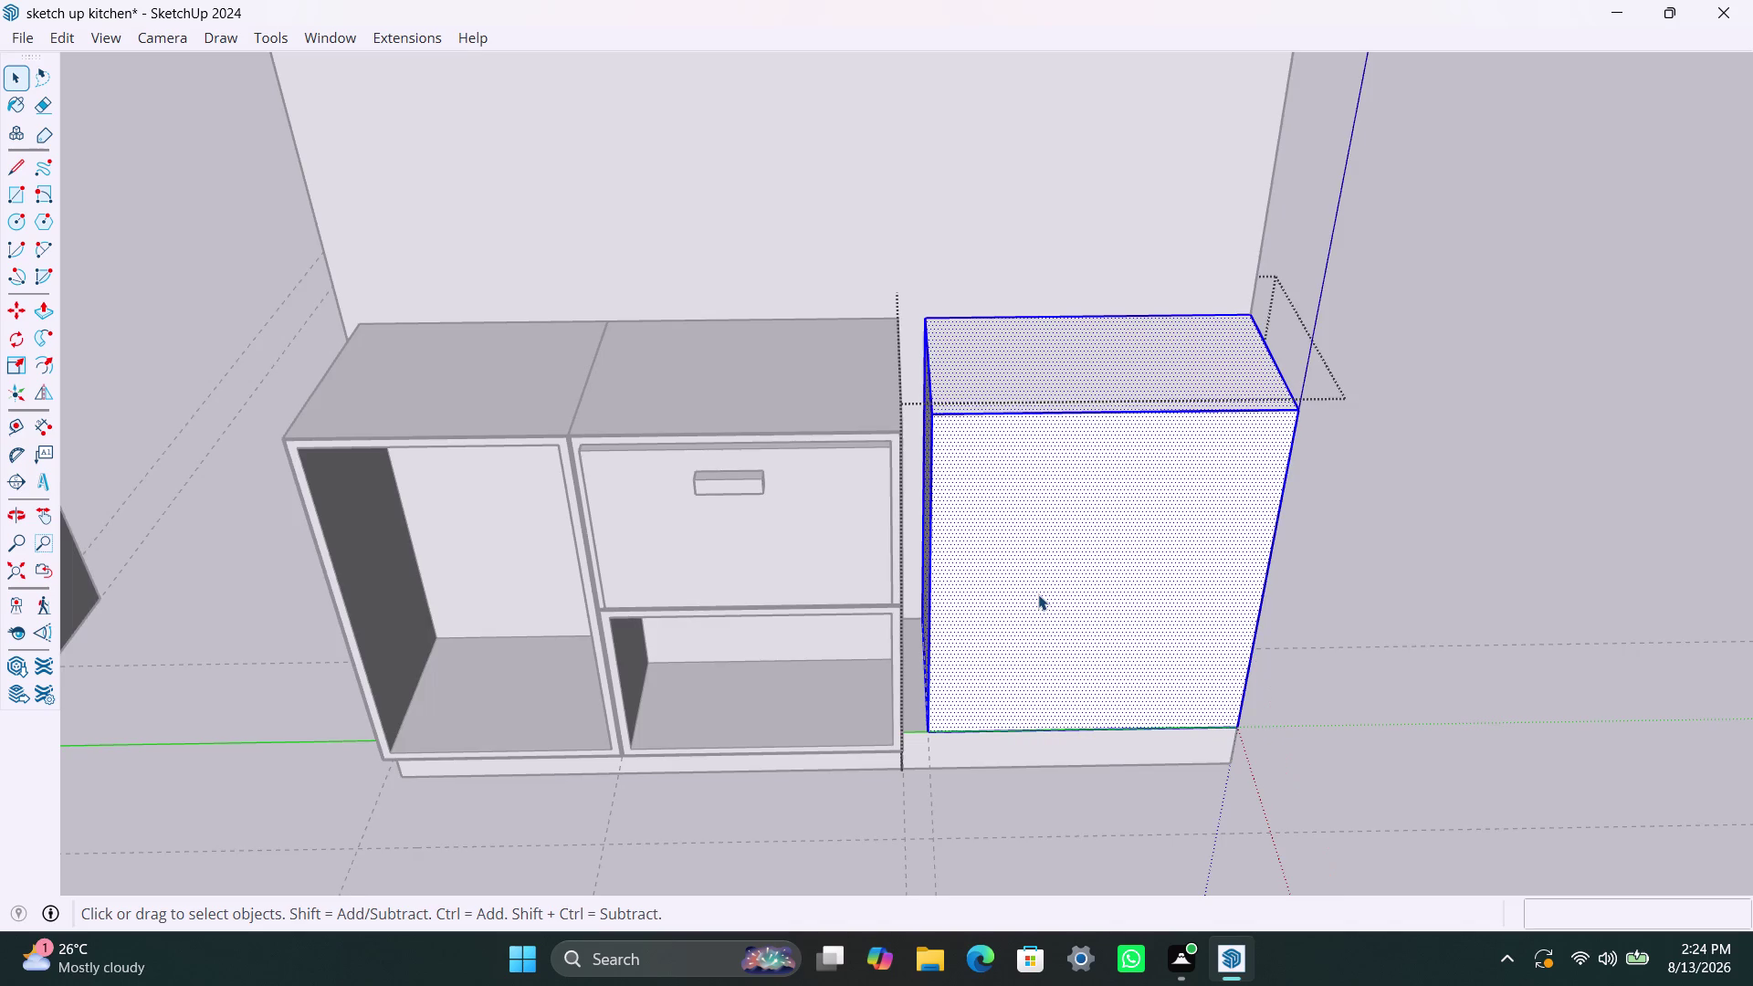
click(1038, 594)
key(p)
click(1038, 594)
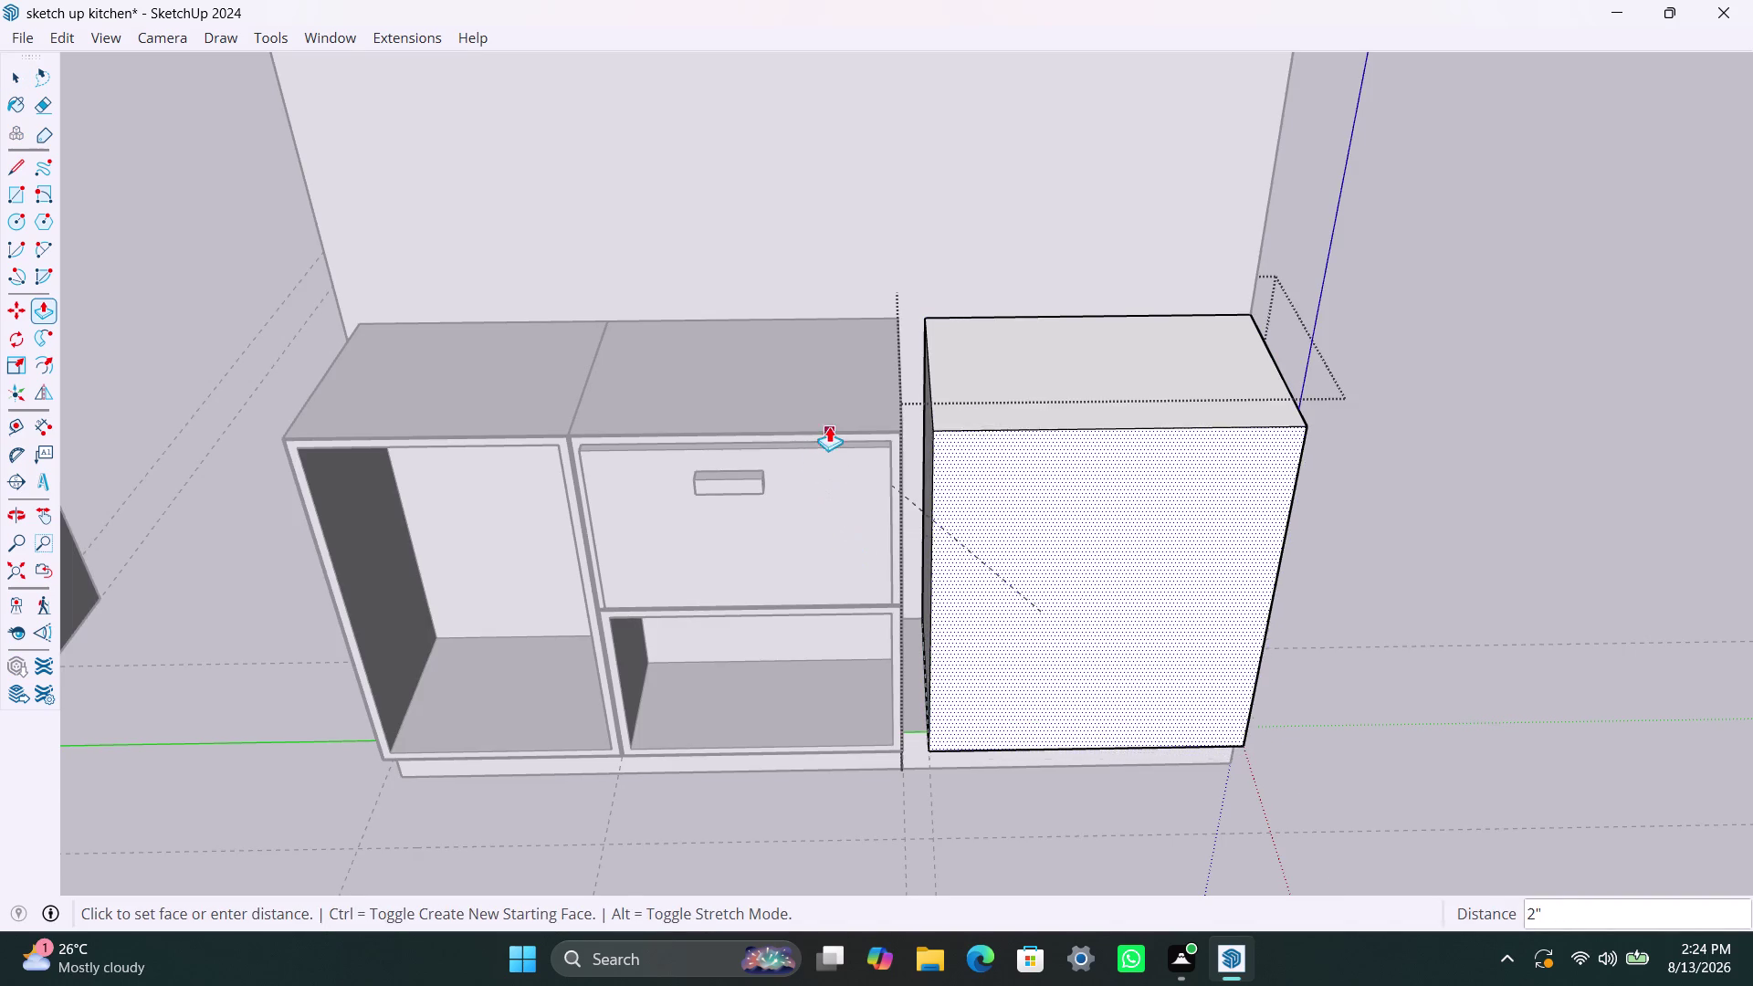
click(882, 427)
key(space)
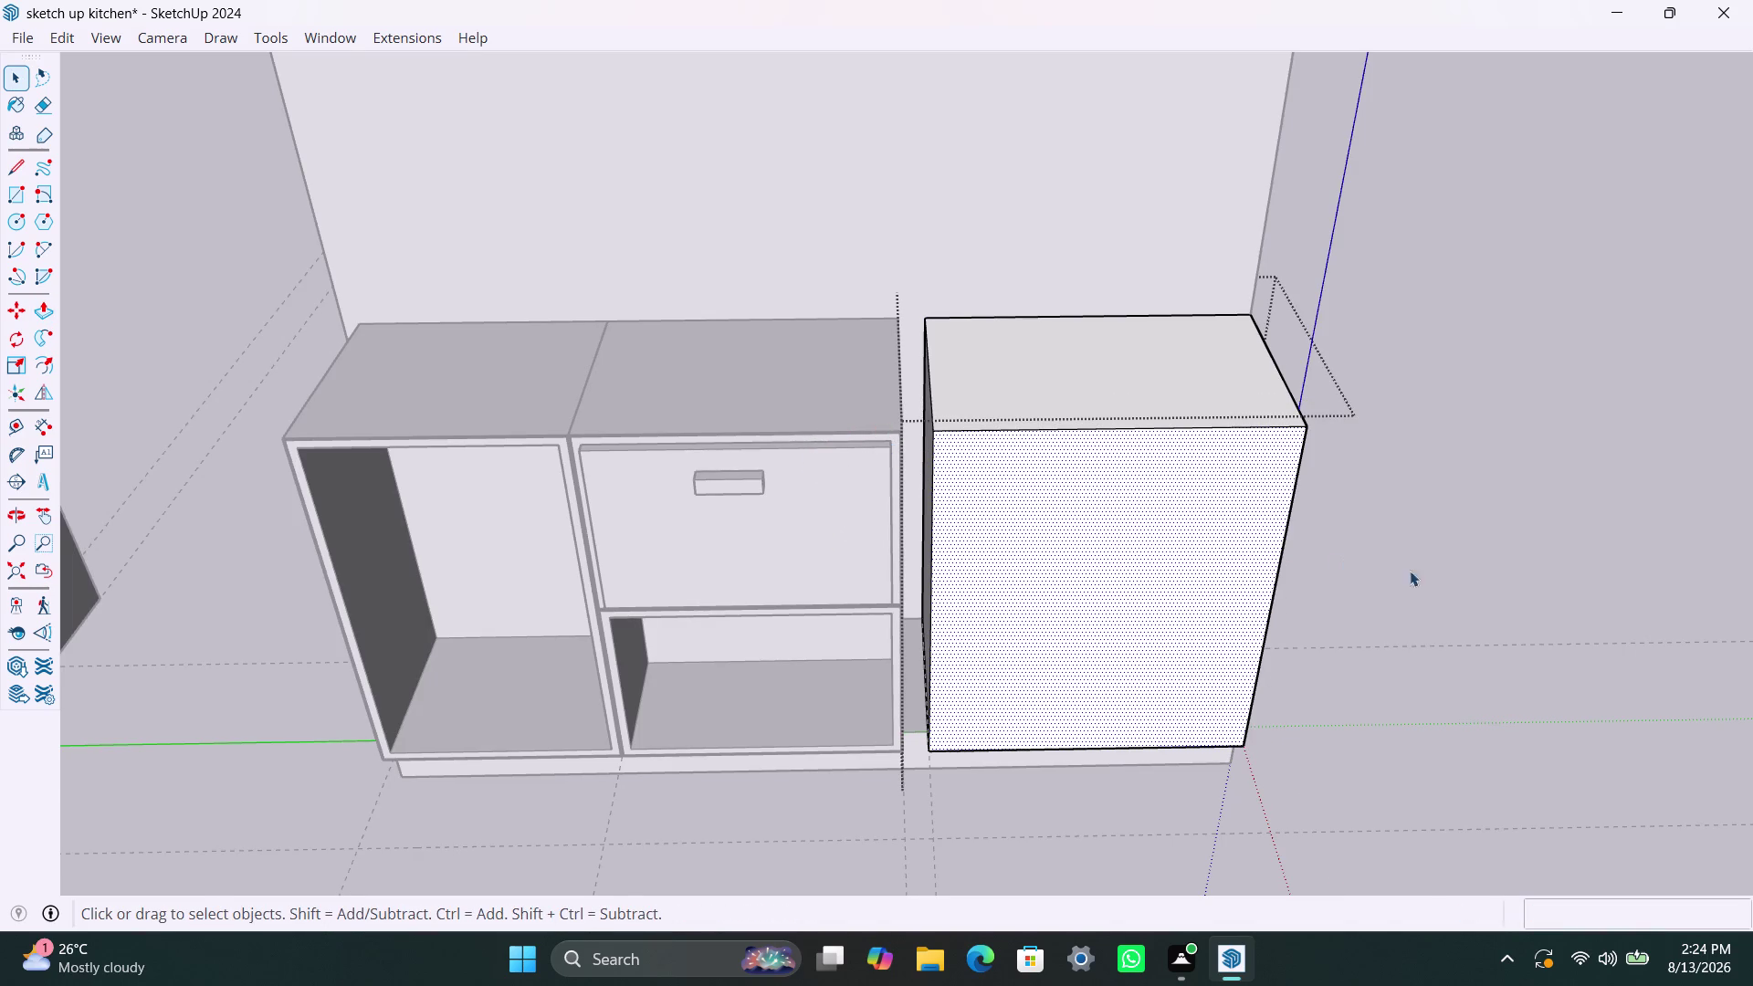
Select the block's front face and orbit to view its side from above.
click(1426, 574)
double_click(1127, 521)
click(1096, 522)
click(1017, 523)
scroll(up, 3)
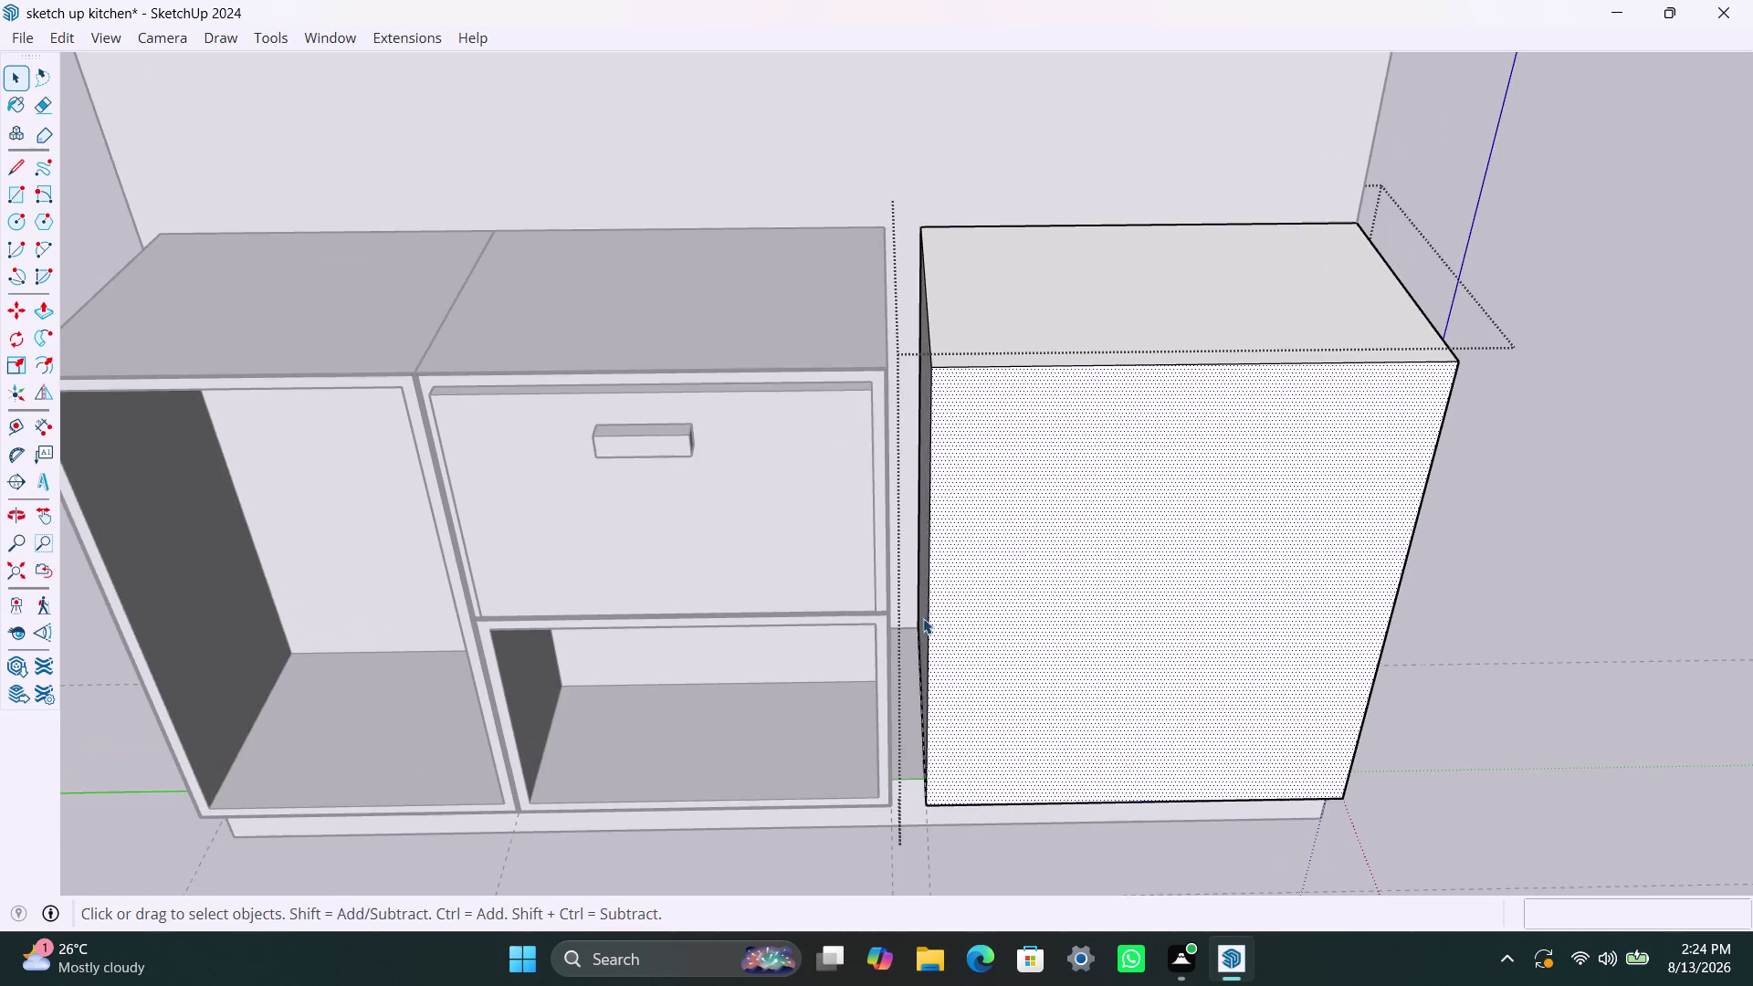
middle_drag(926, 634, 918, 638)
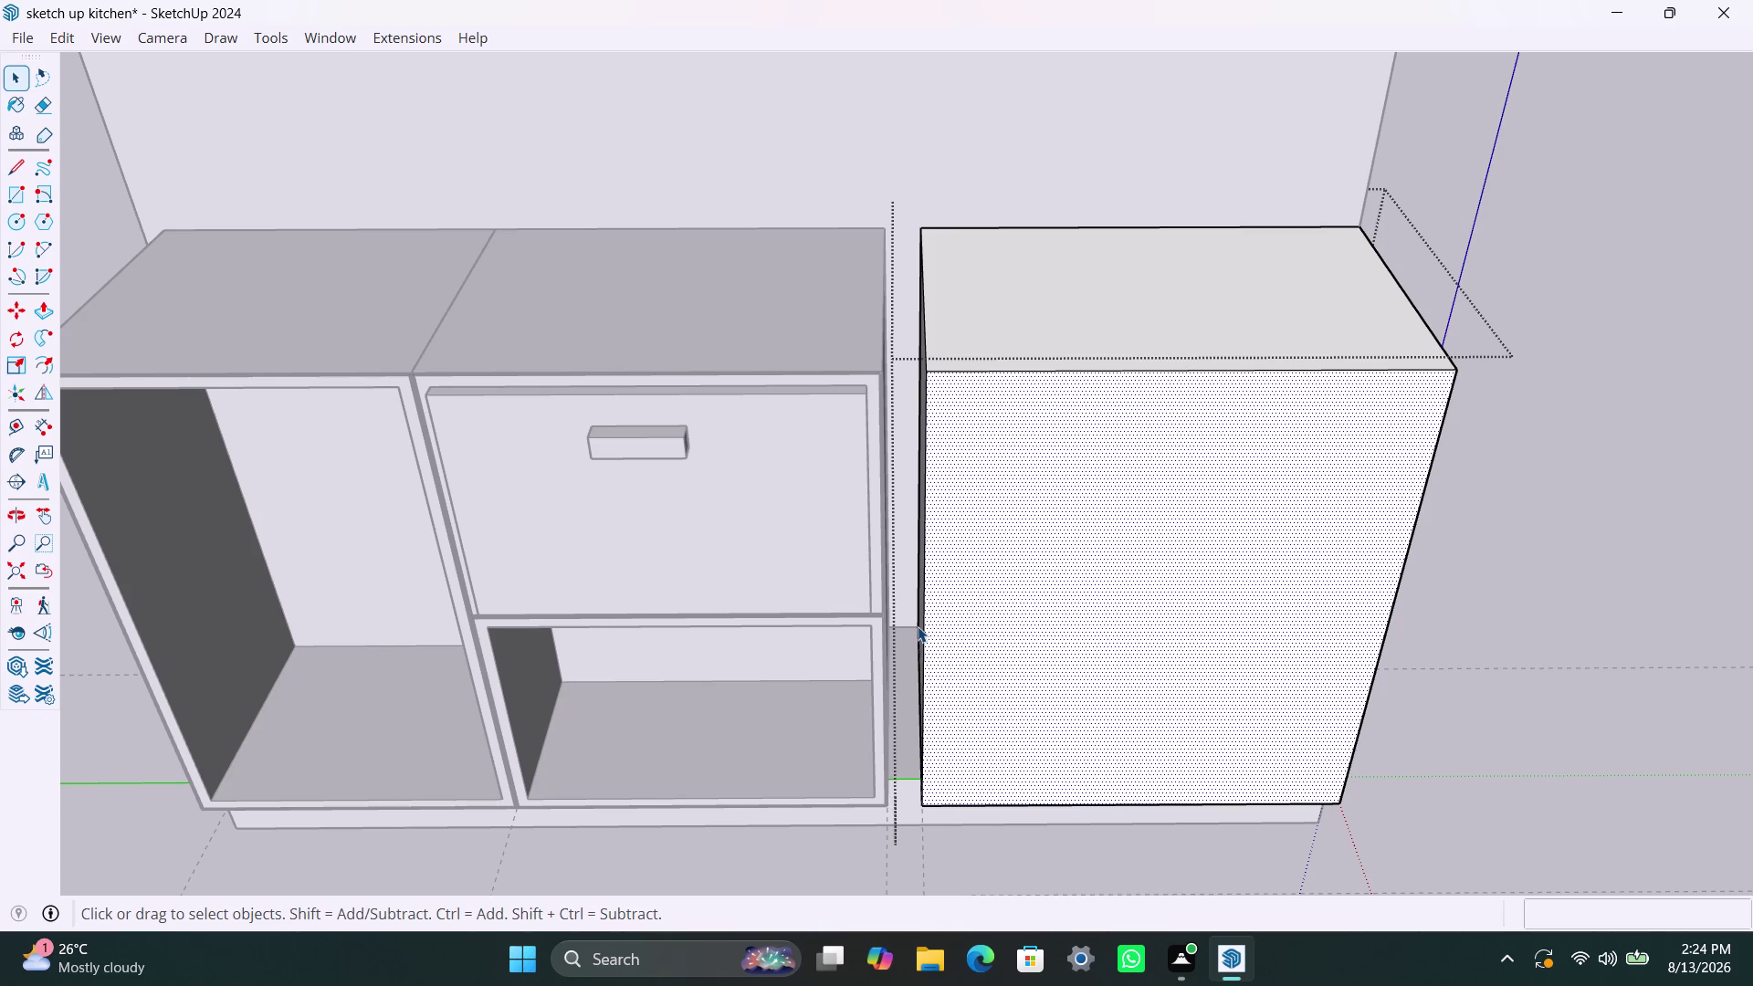
middle_drag(958, 623, 1149, 660)
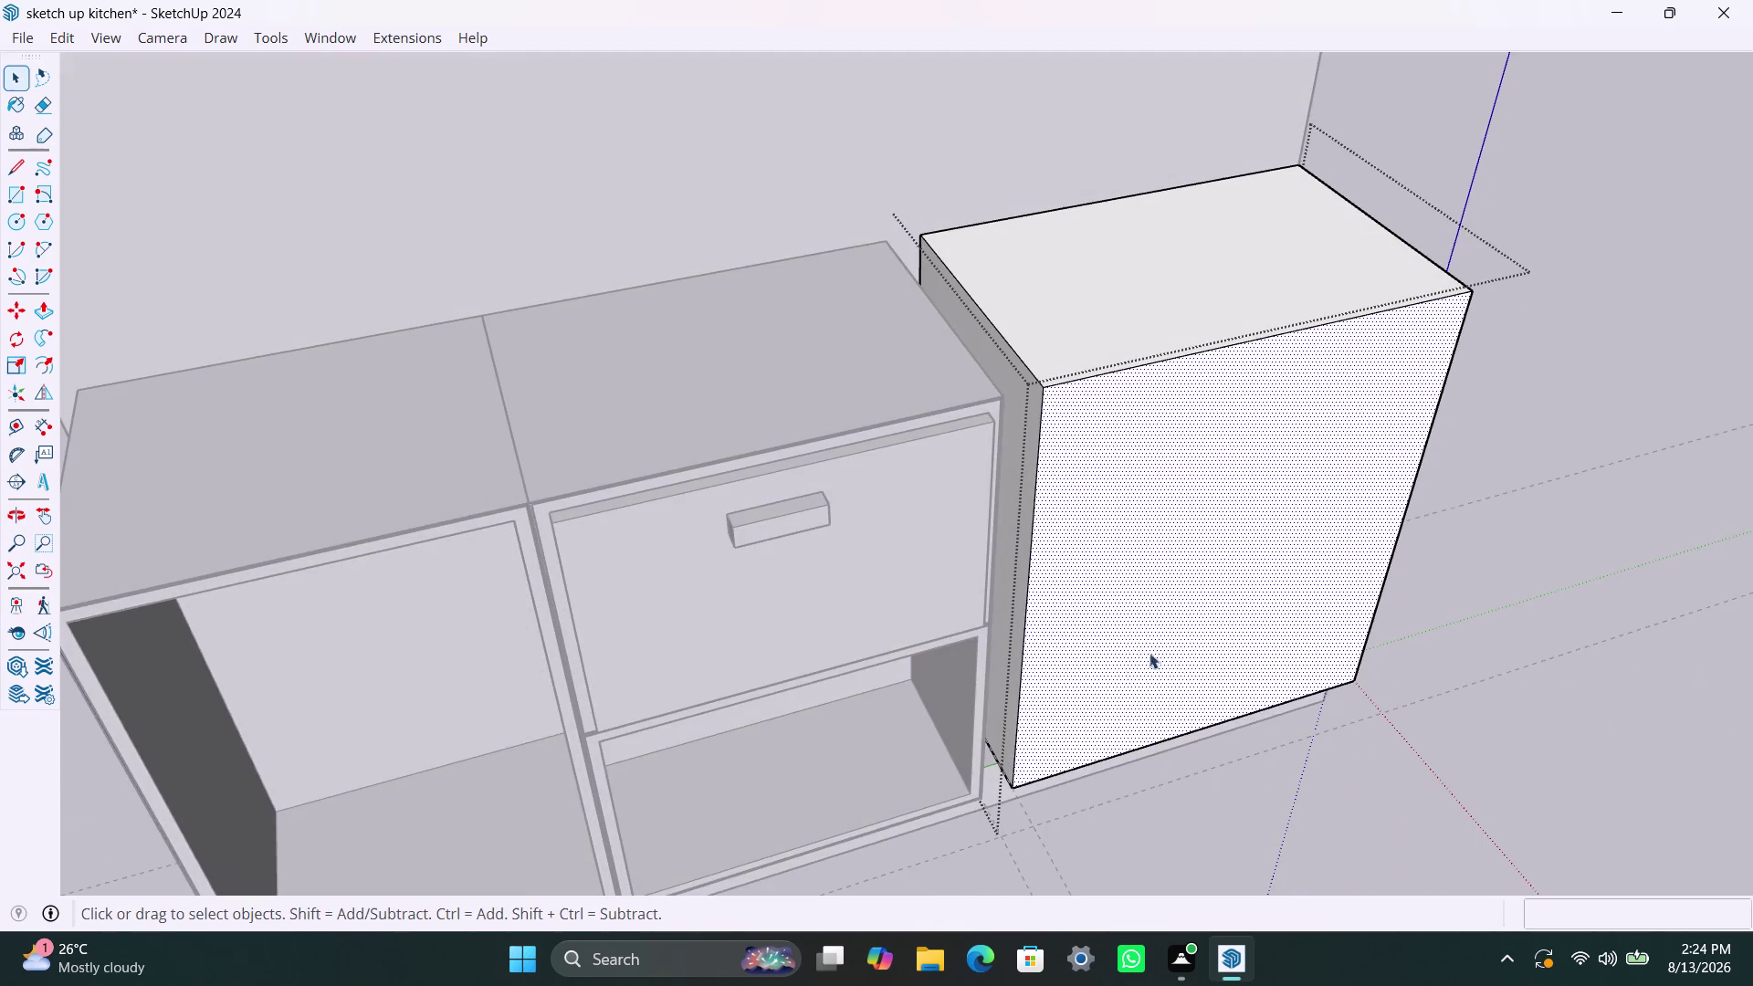
scroll(up, 3)
Begin pushing the block's side face toward the drawers, then cancel.
click(1013, 371)
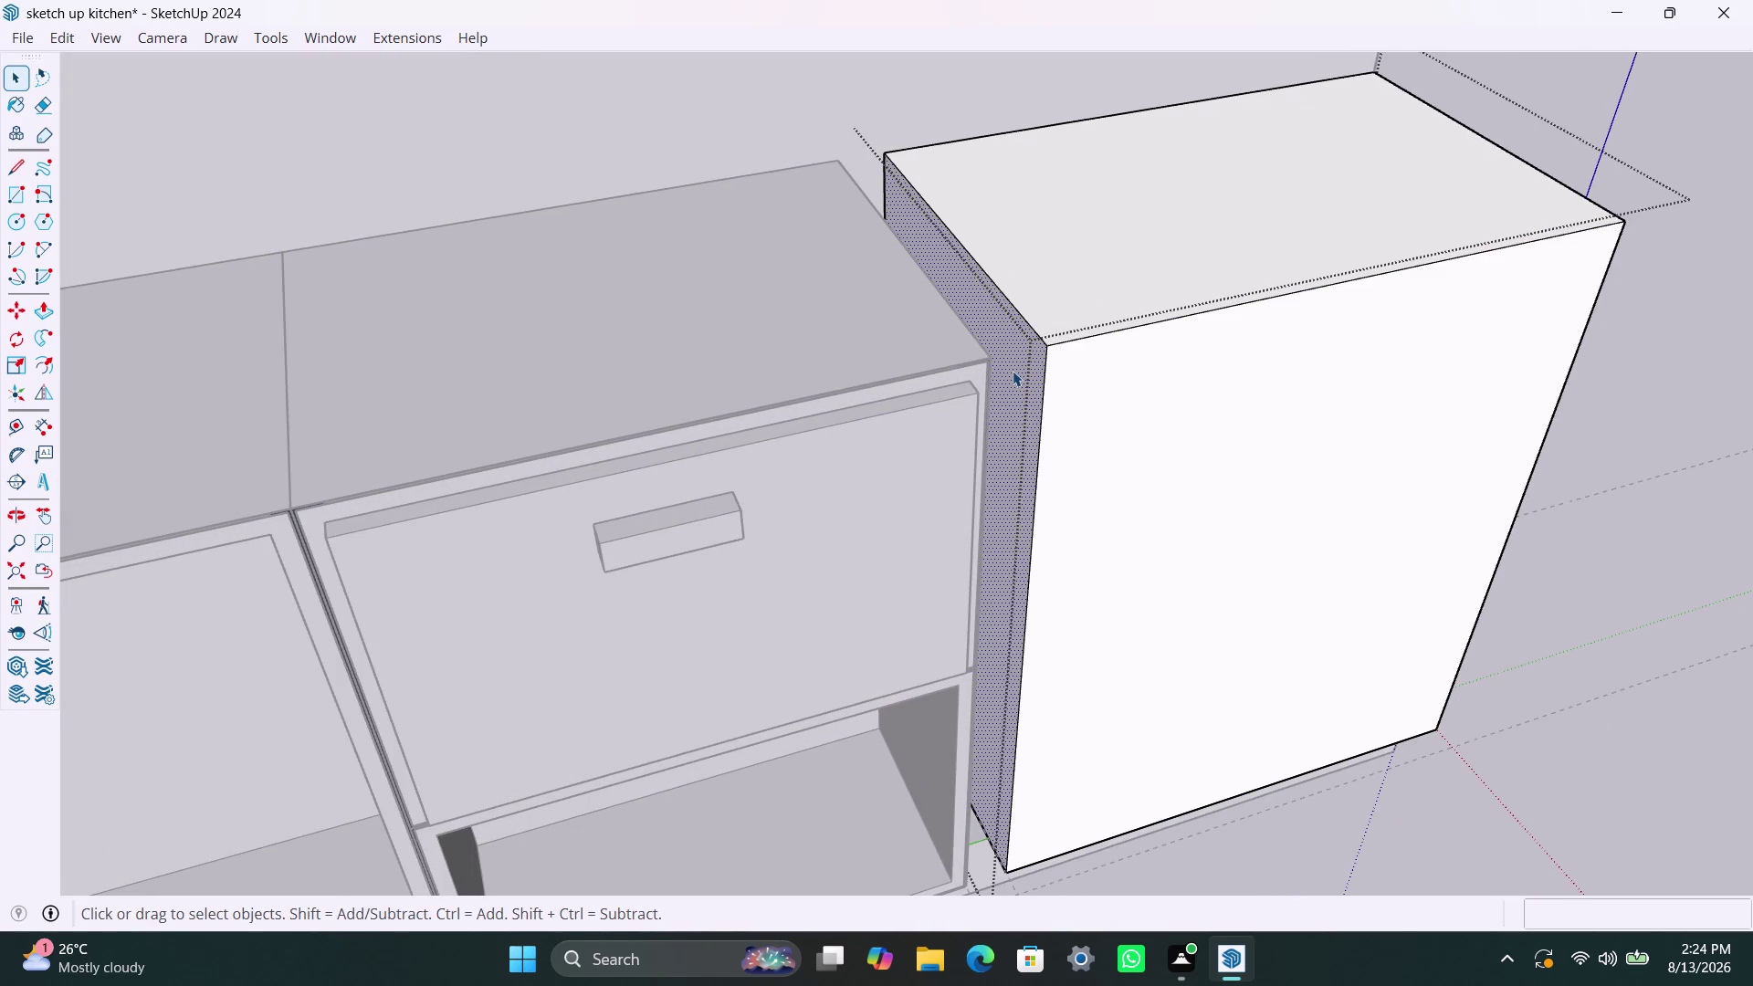
key(p)
click(1013, 371)
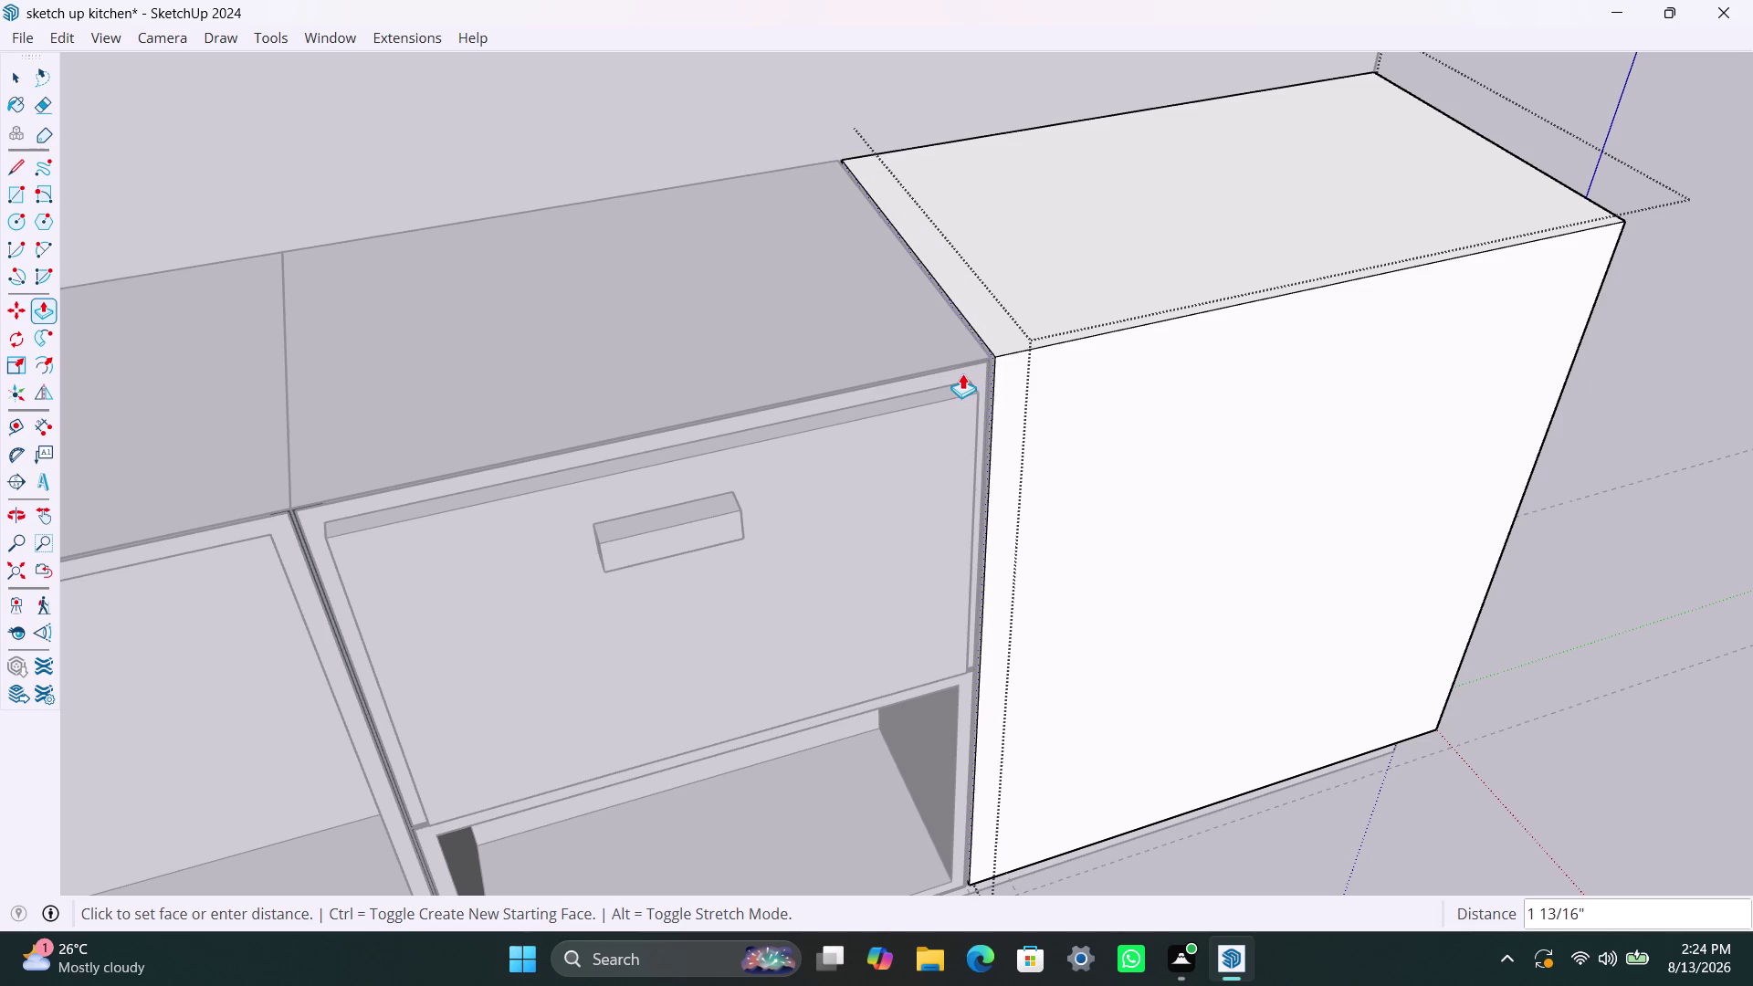
key(Escape)
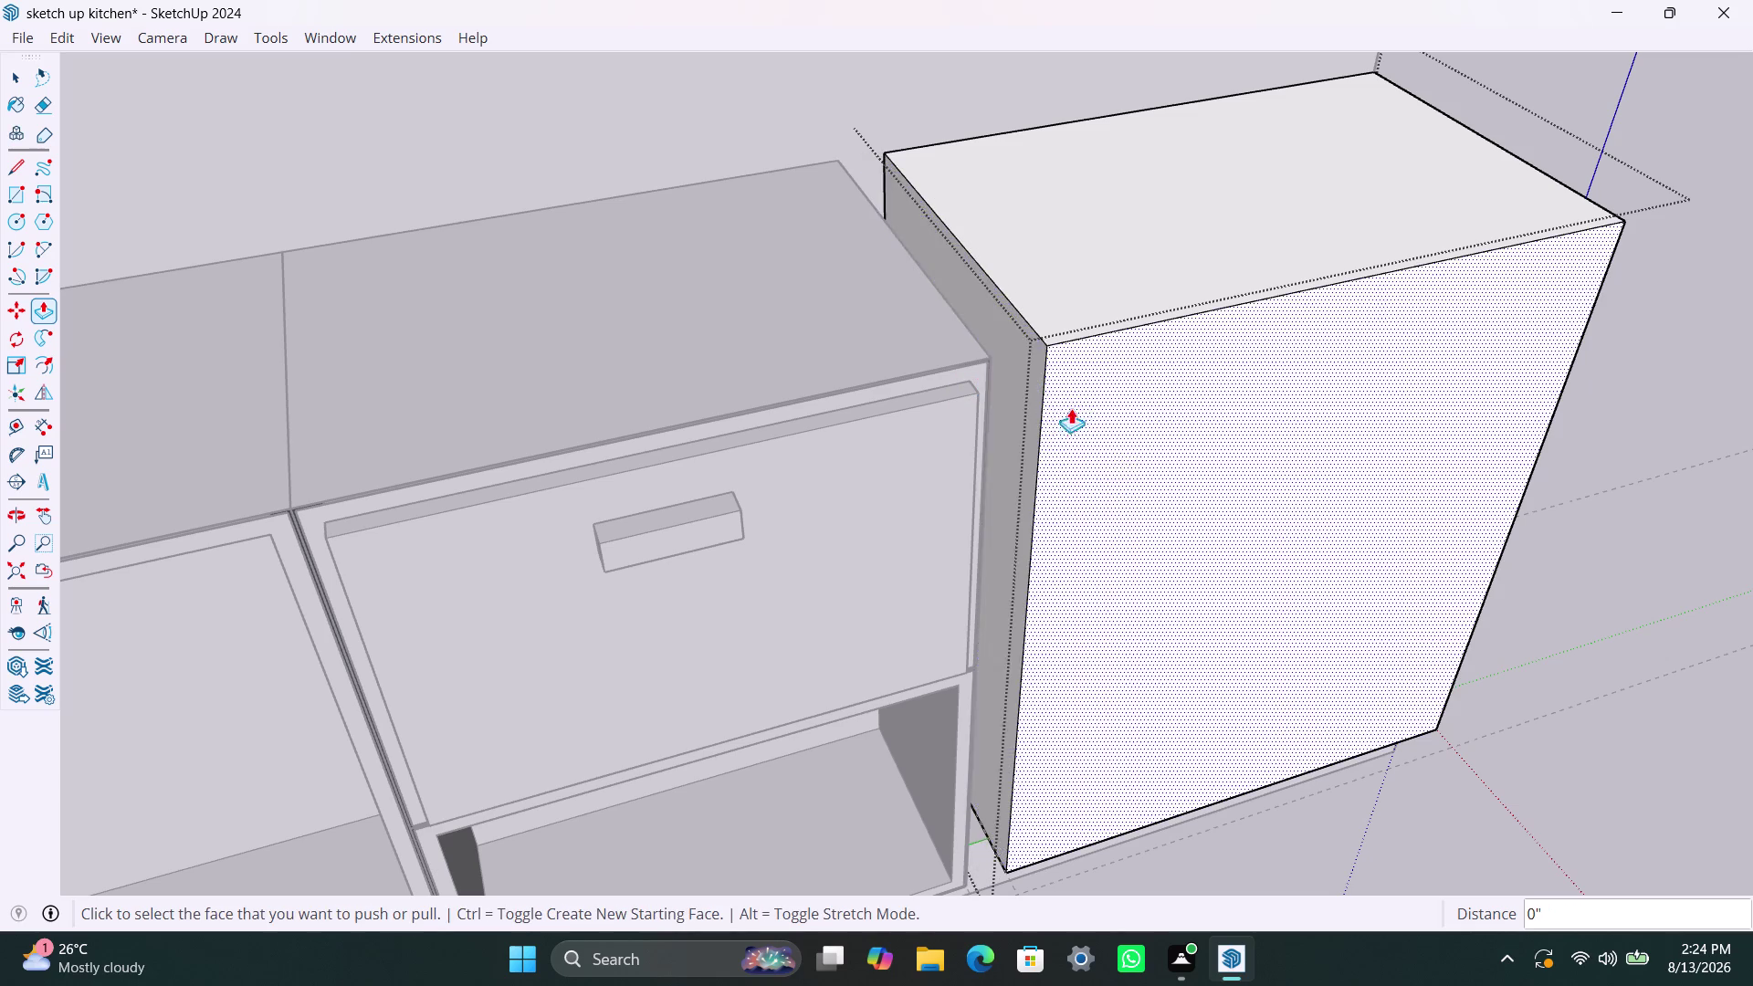
scroll(down, 3)
middle_drag(1123, 492, 954, 505)
Pull the box's left side until it is flush with the drawer cabinet.
click(1653, 298)
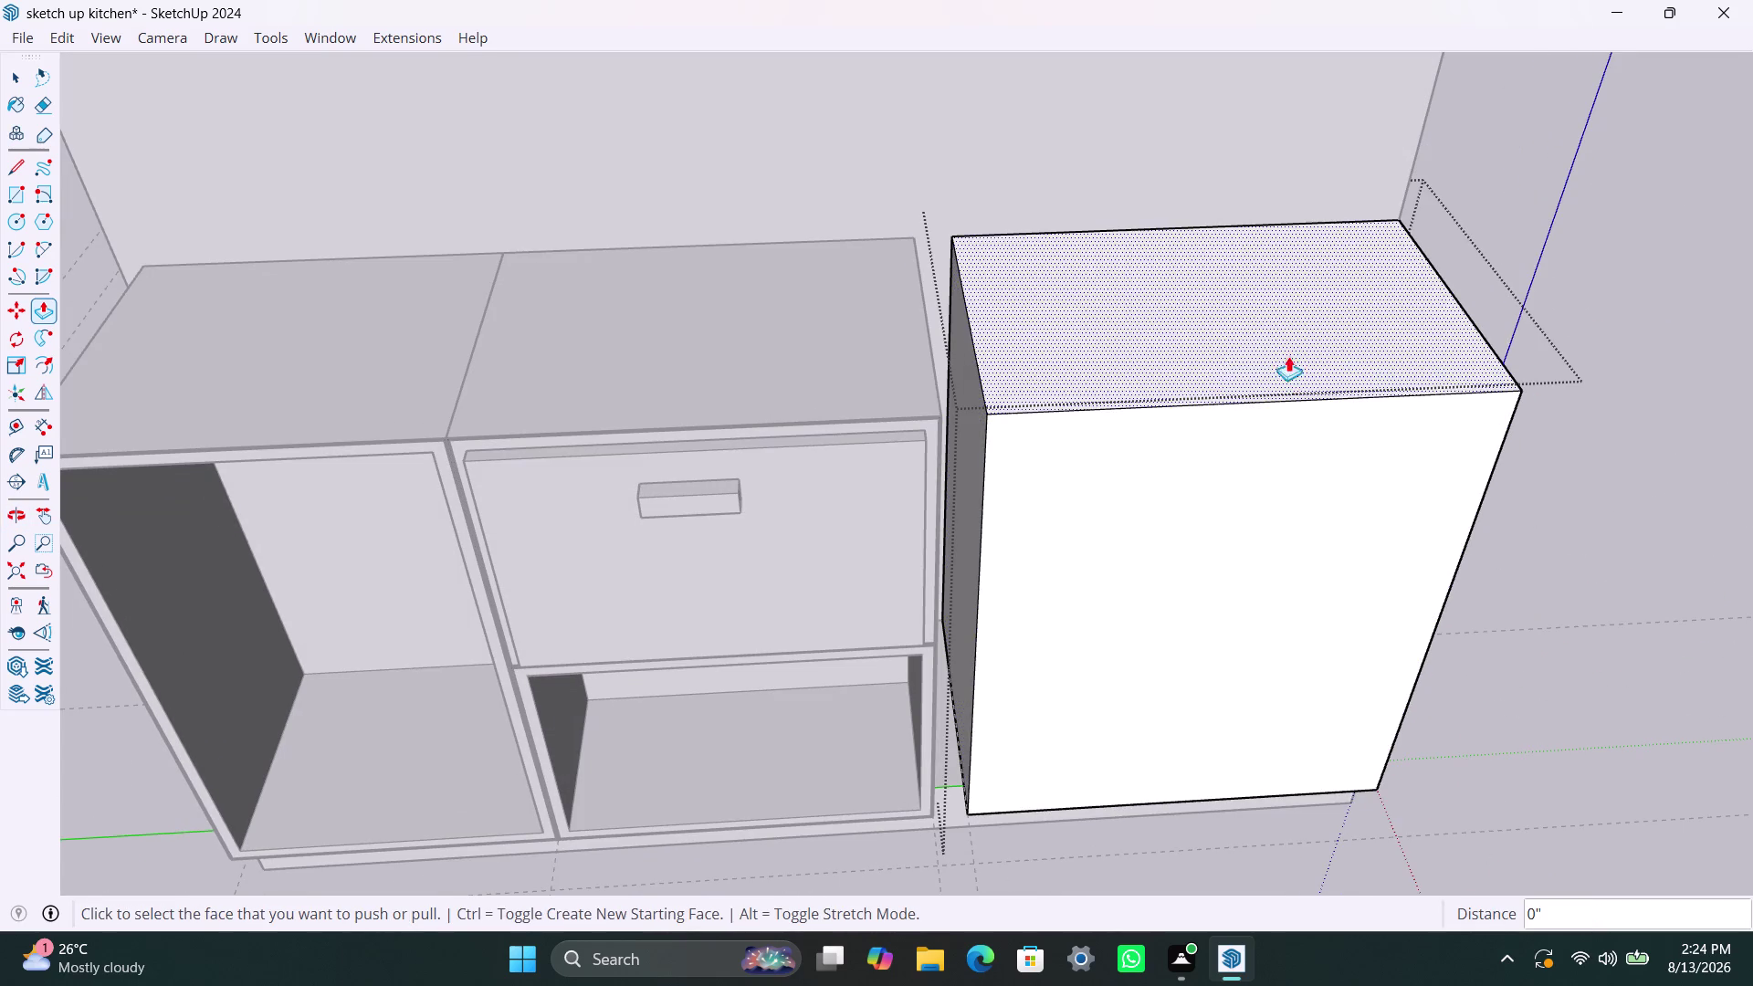
click(979, 438)
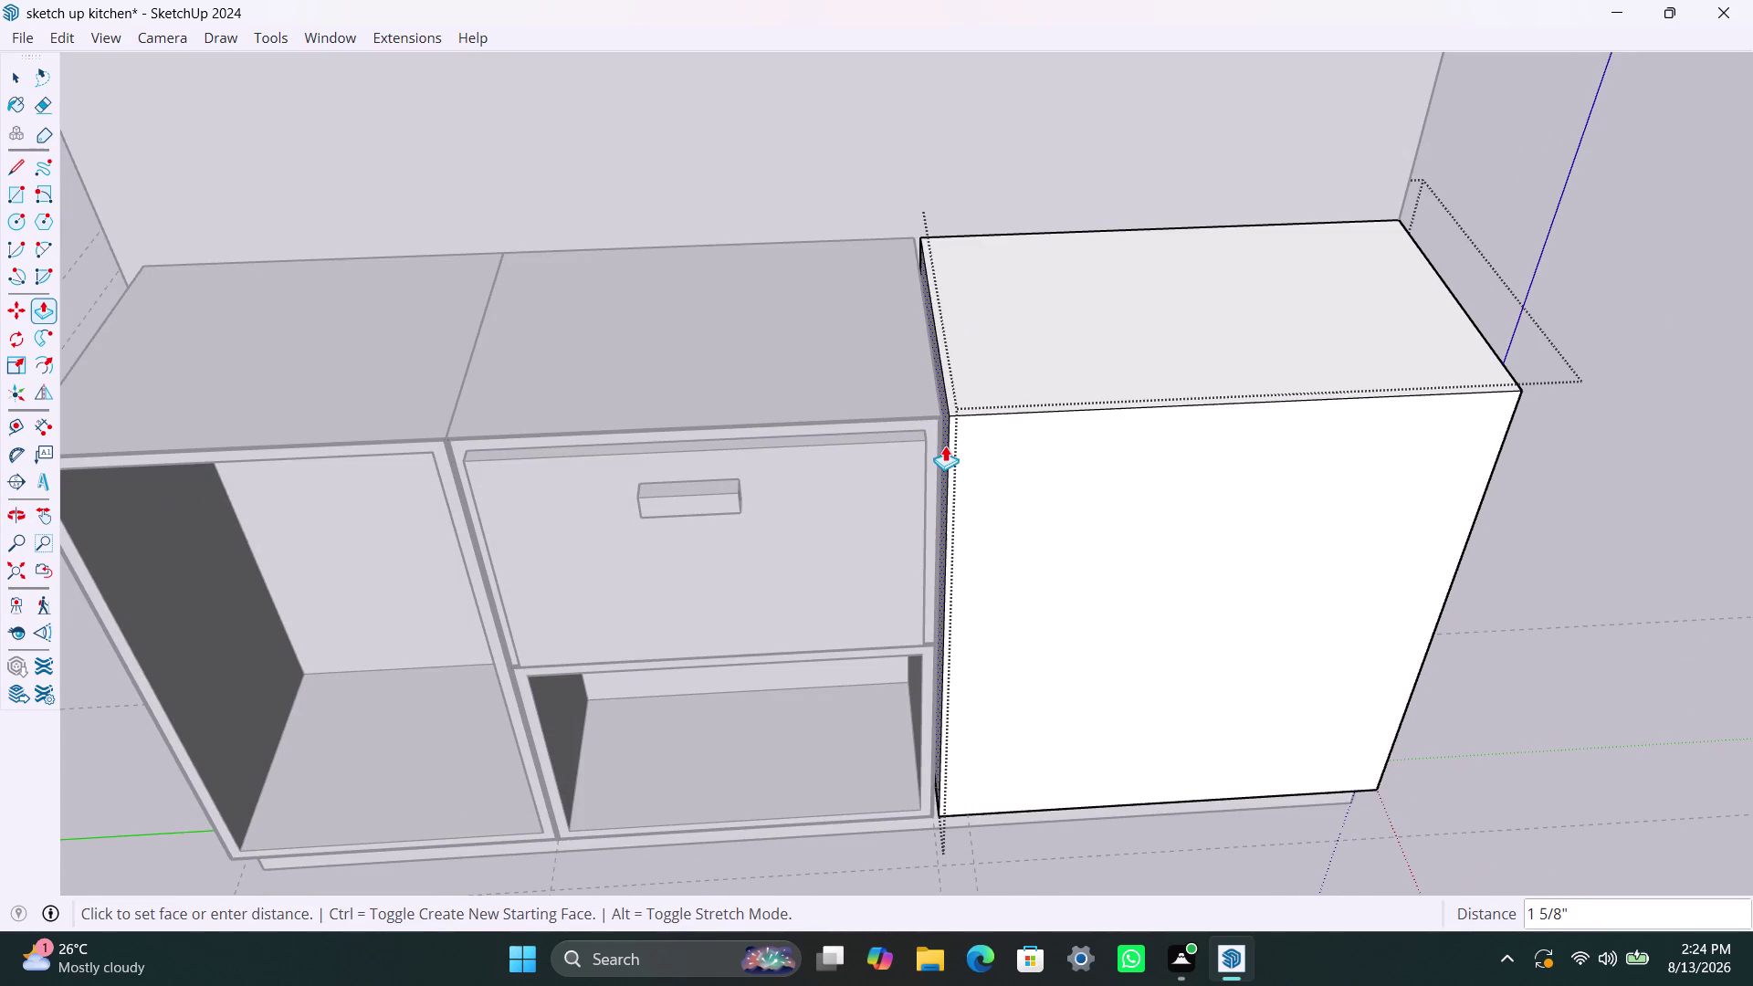
click(945, 446)
key(space)
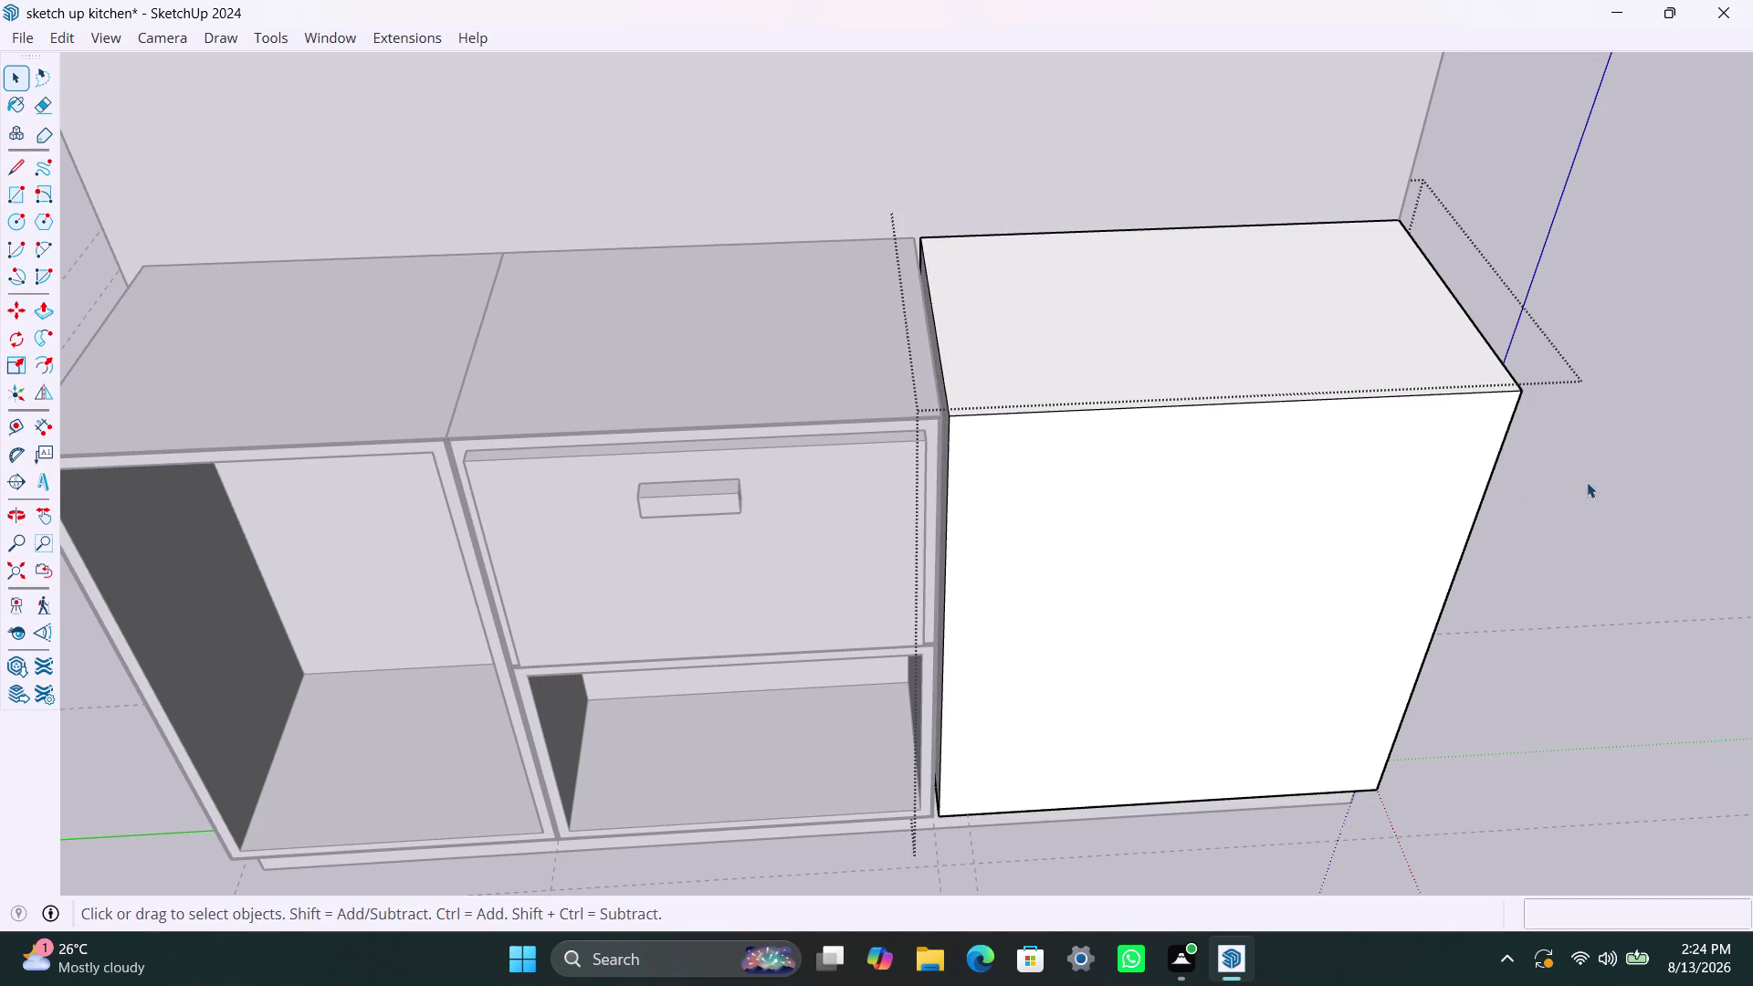
click(1587, 482)
scroll(down, 3)
Open the right-hand box for editing and select its front face.
middle_drag(1196, 577, 1083, 483)
click(1262, 547)
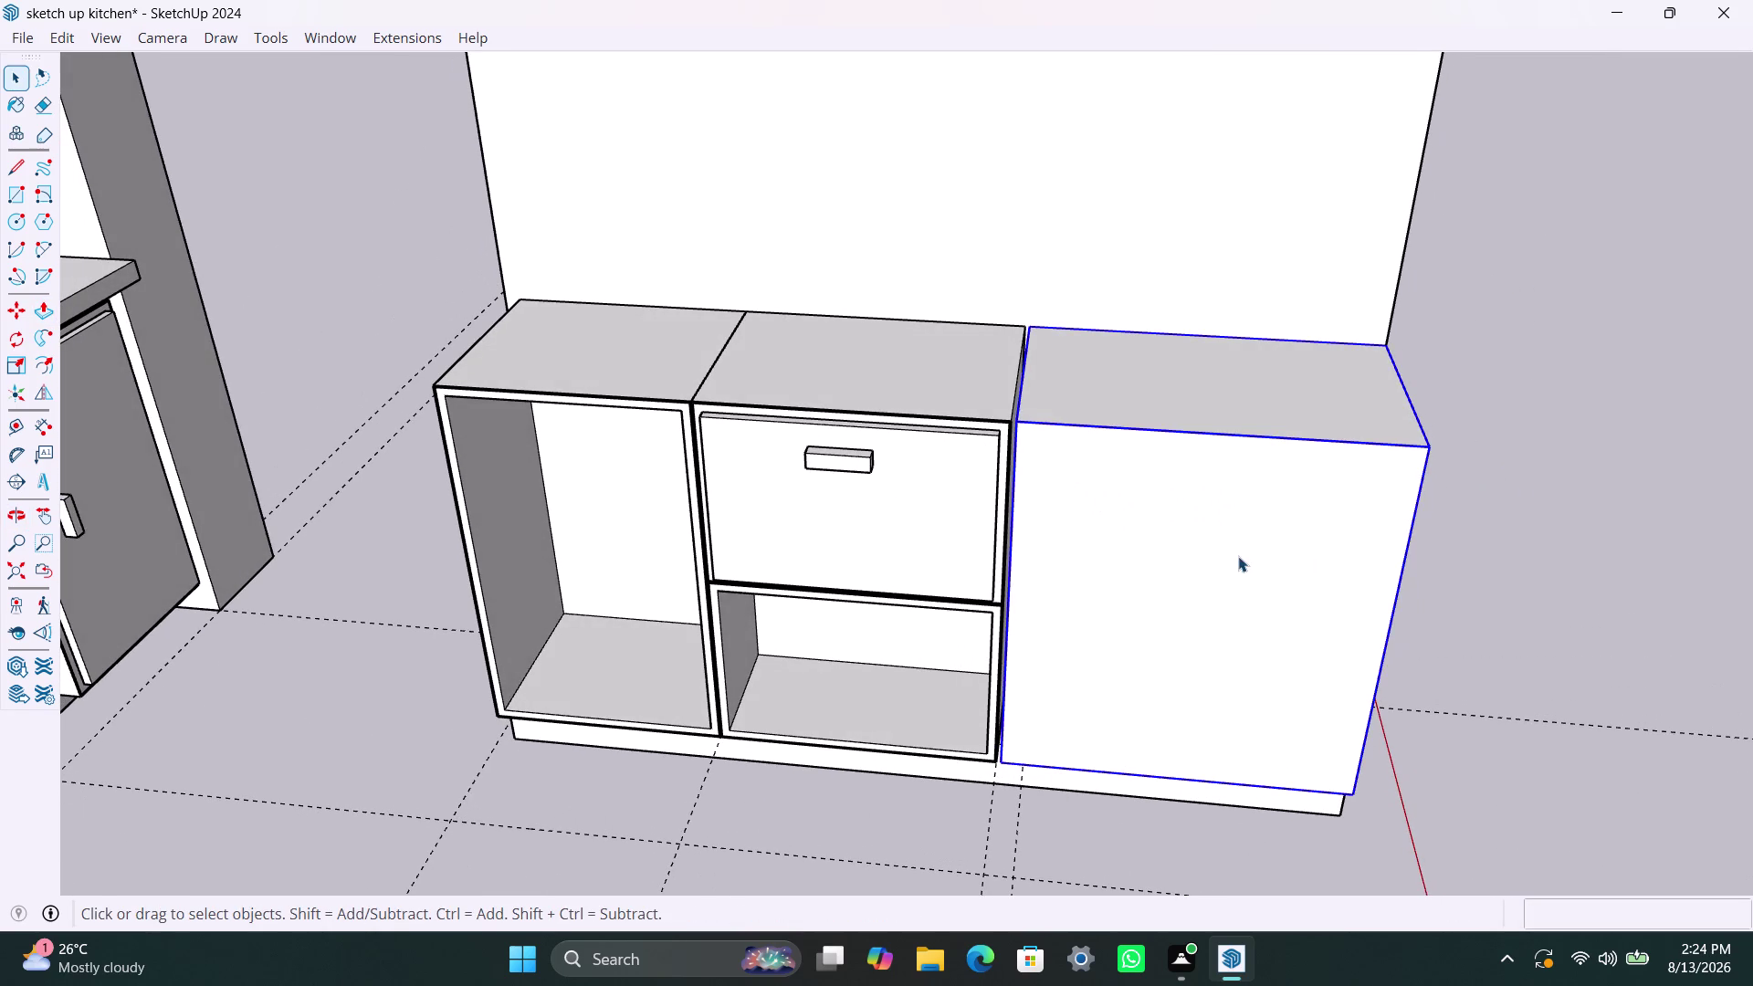
double_click(1211, 560)
click(1210, 560)
click(1209, 560)
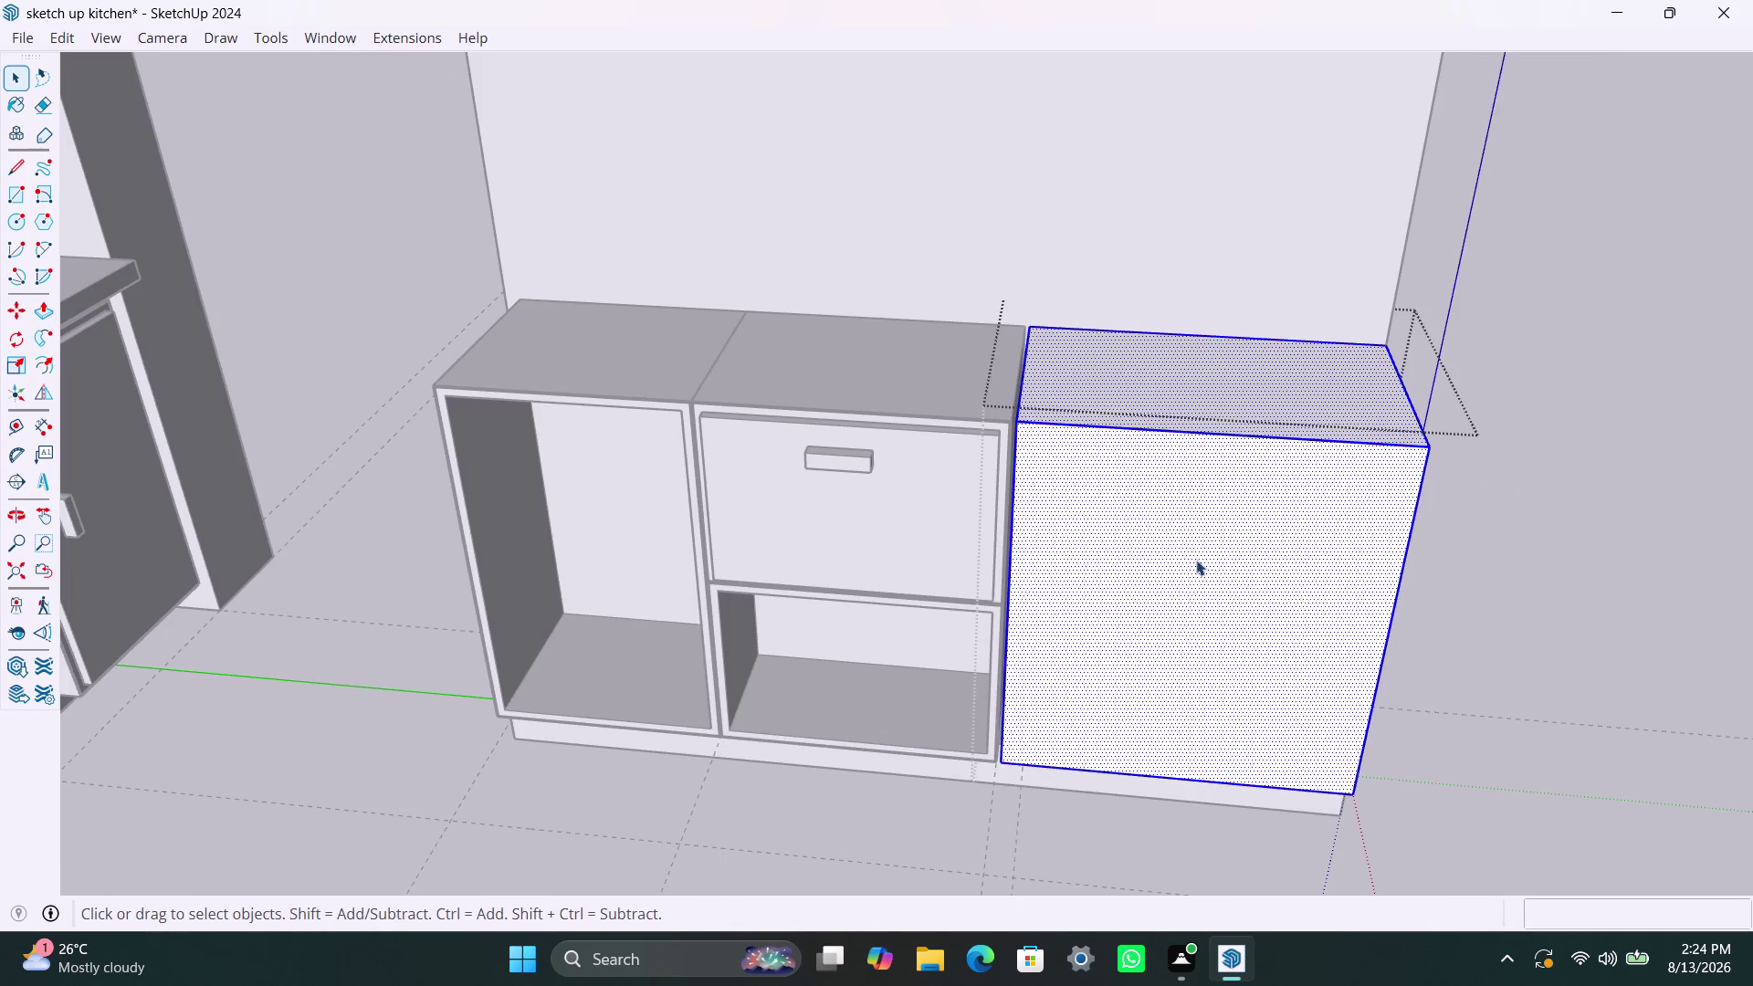
click(1190, 559)
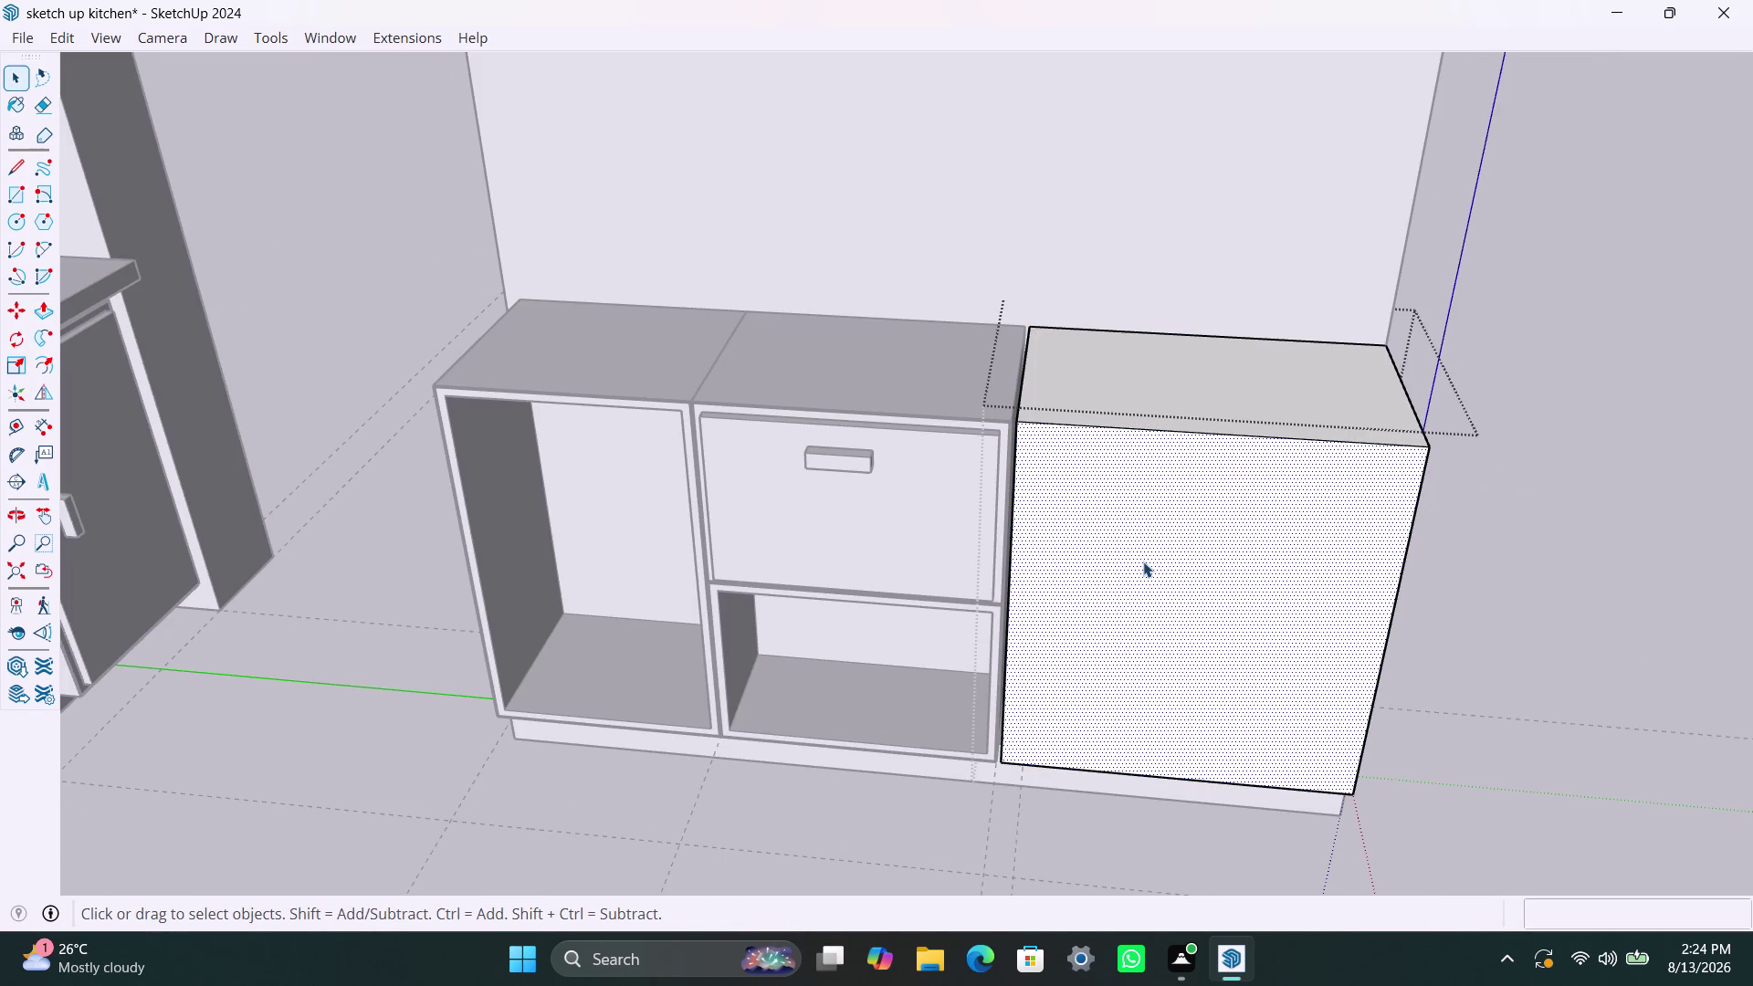
Offset the front face inward by 2.5 mm, then again by 18 mm.
key(f)
click(1142, 559)
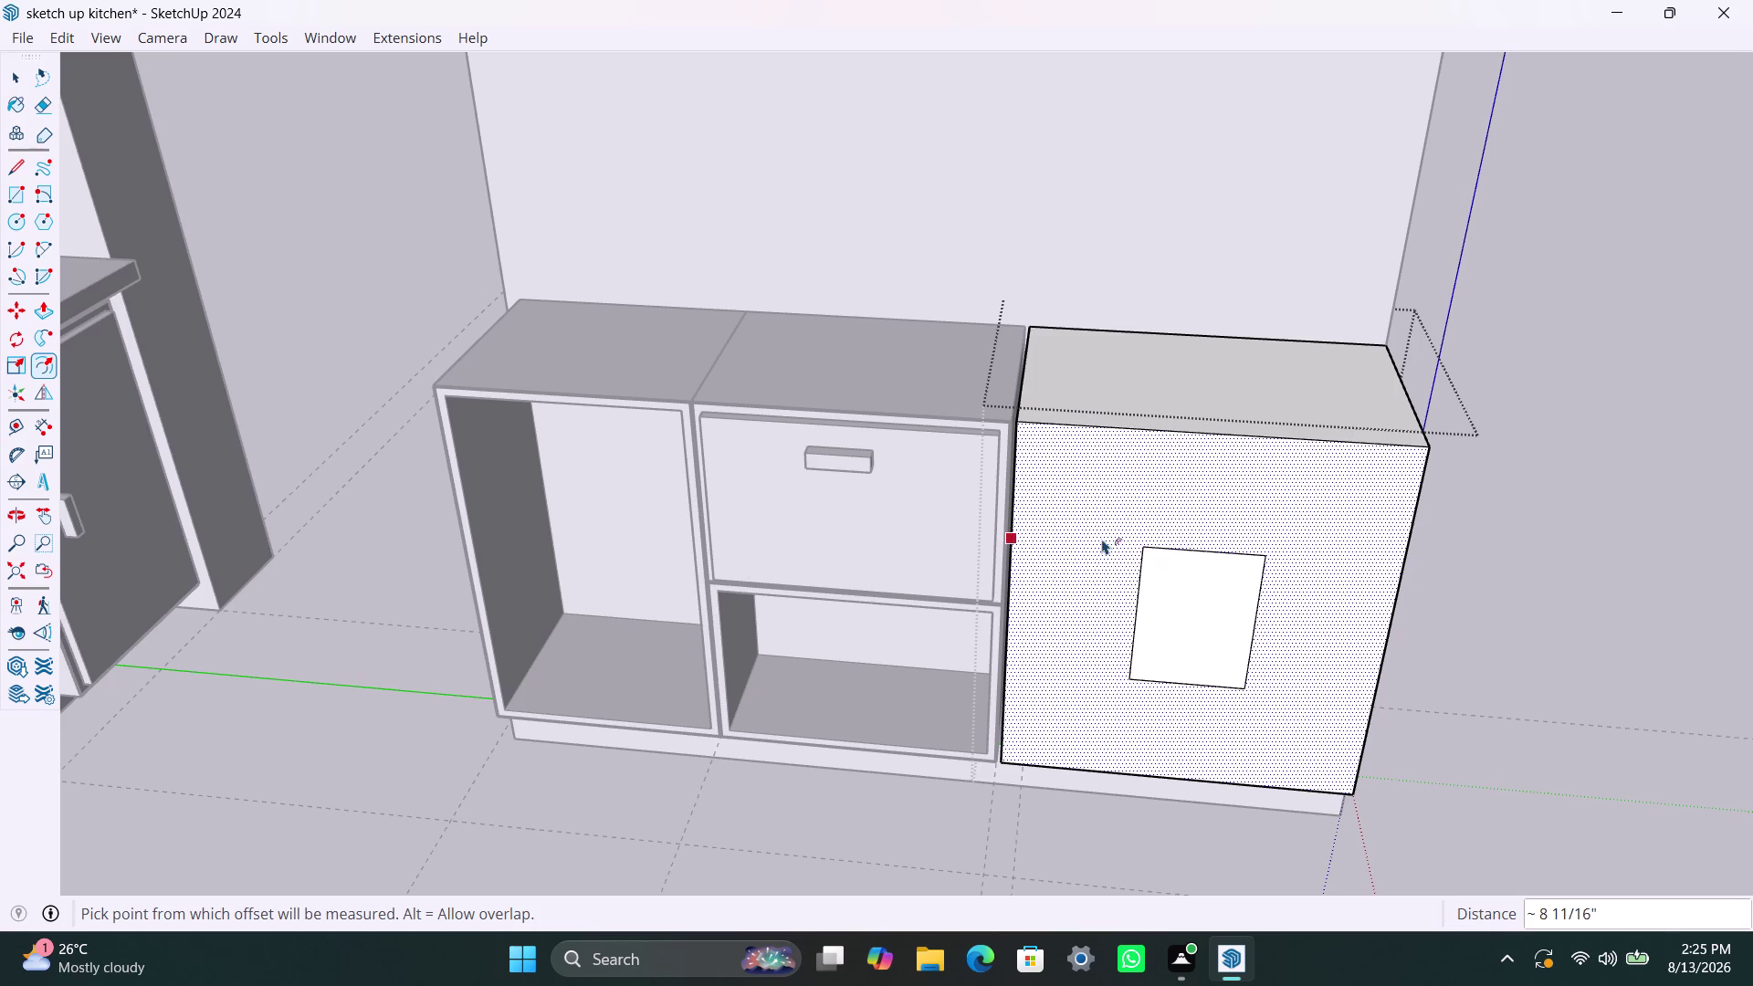
click(1040, 462)
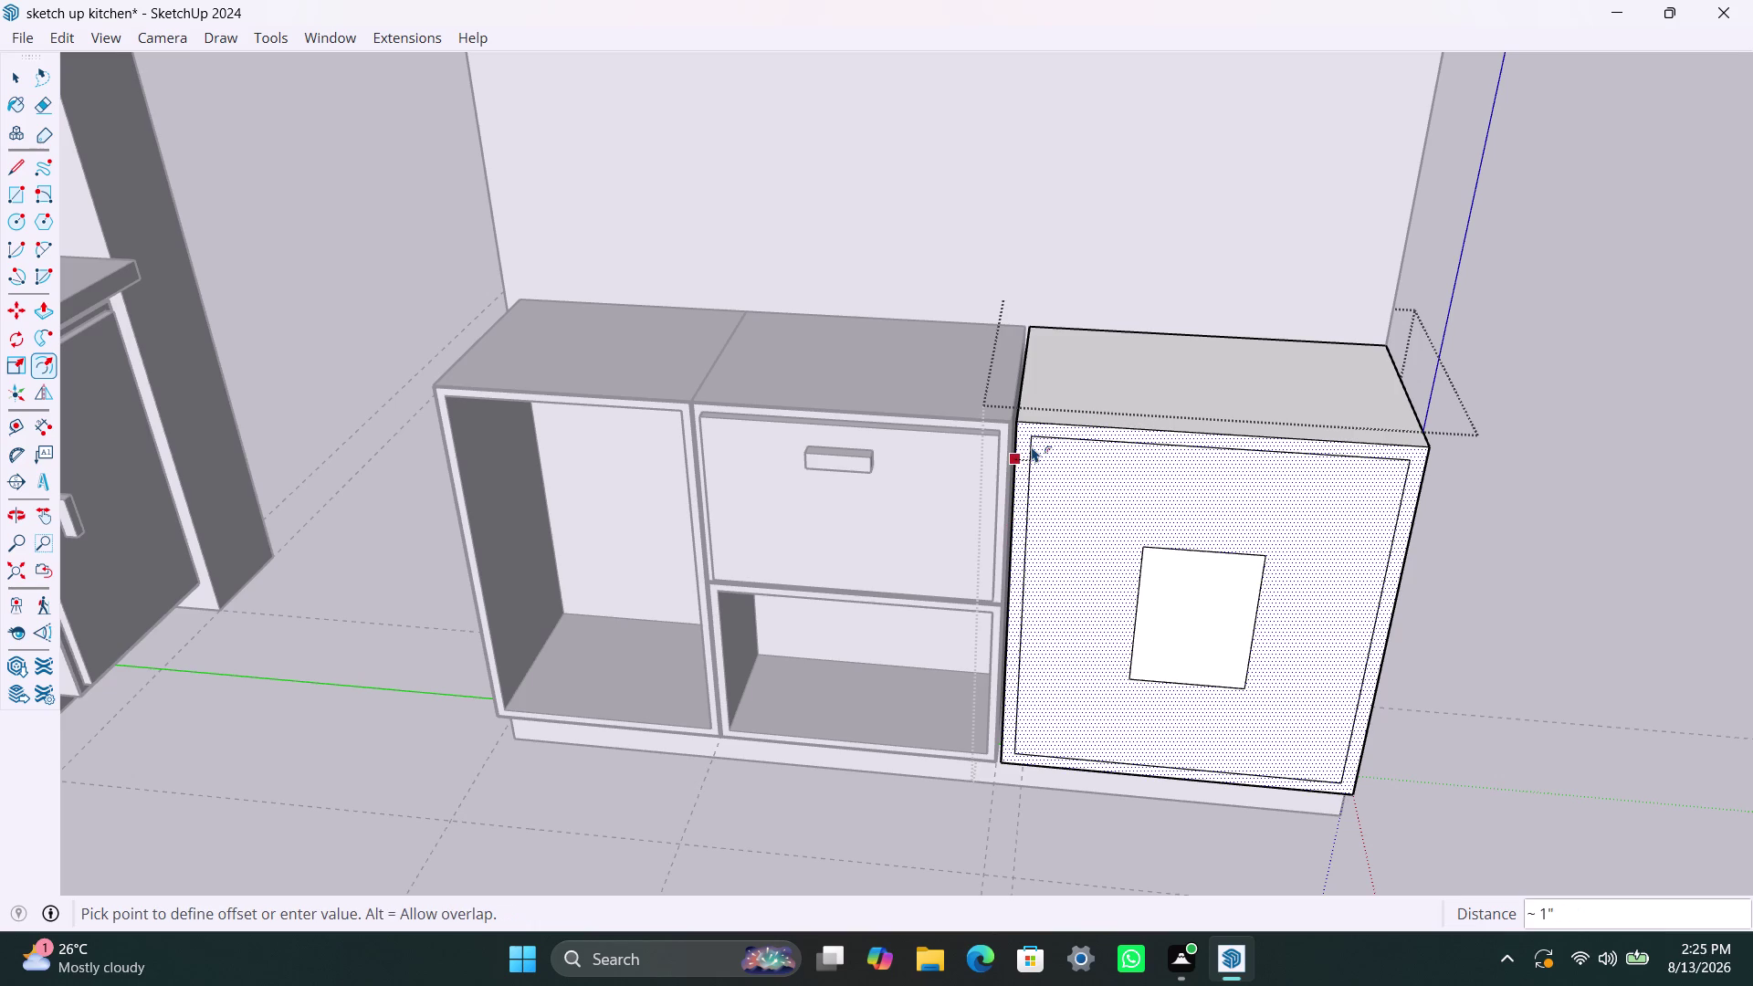
text(2.5mm)
key(Return)
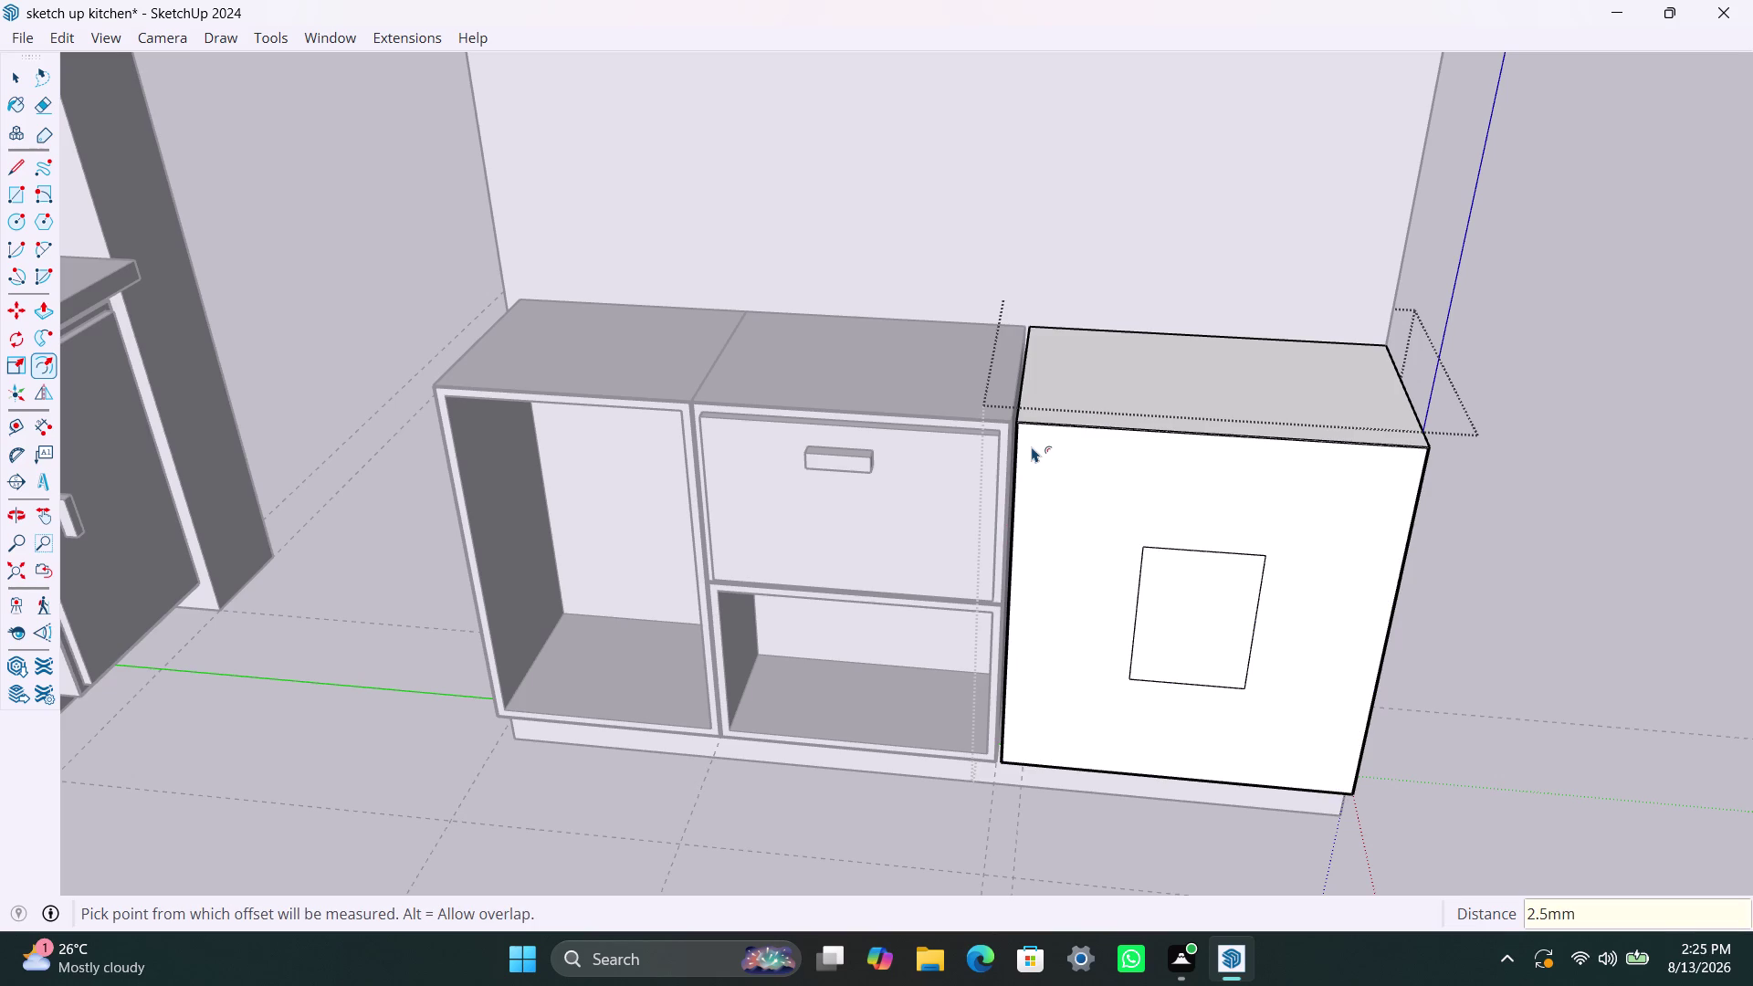
click(1048, 469)
key(1)
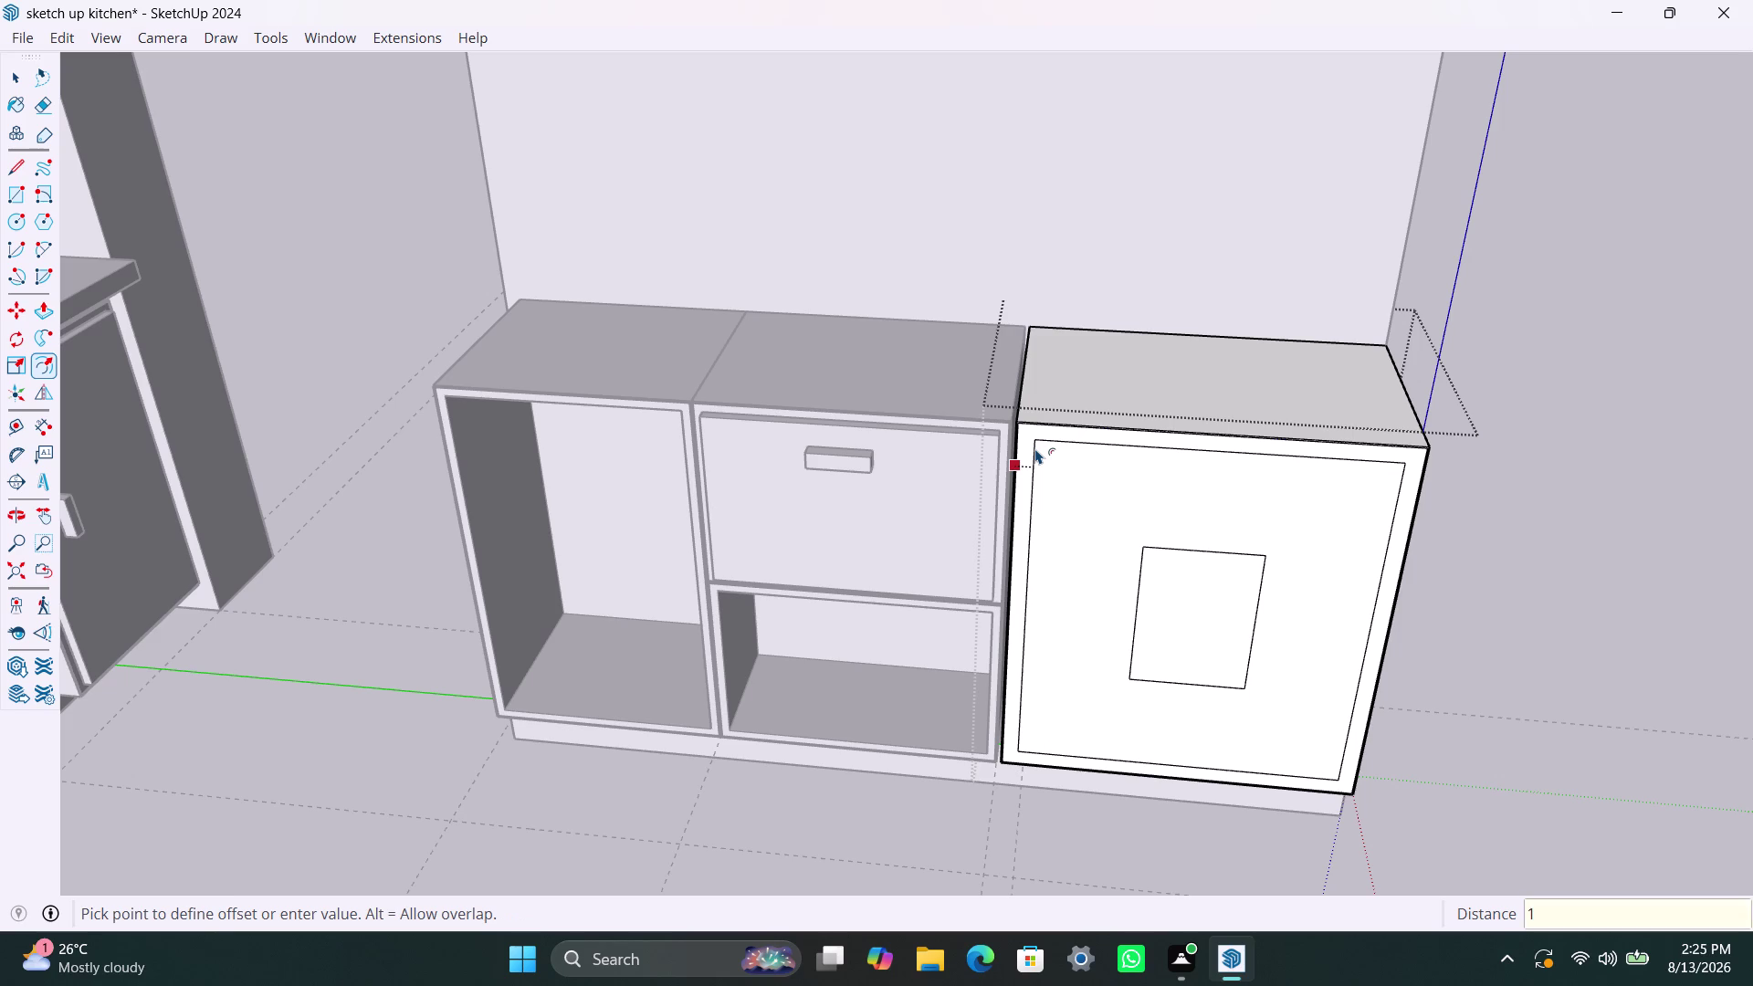
key(8)
text(mm)
key(Return)
key(space)
Delete the stray front rectangles and push the inner panel back to hollow the box.
drag(1084, 498, 1179, 733)
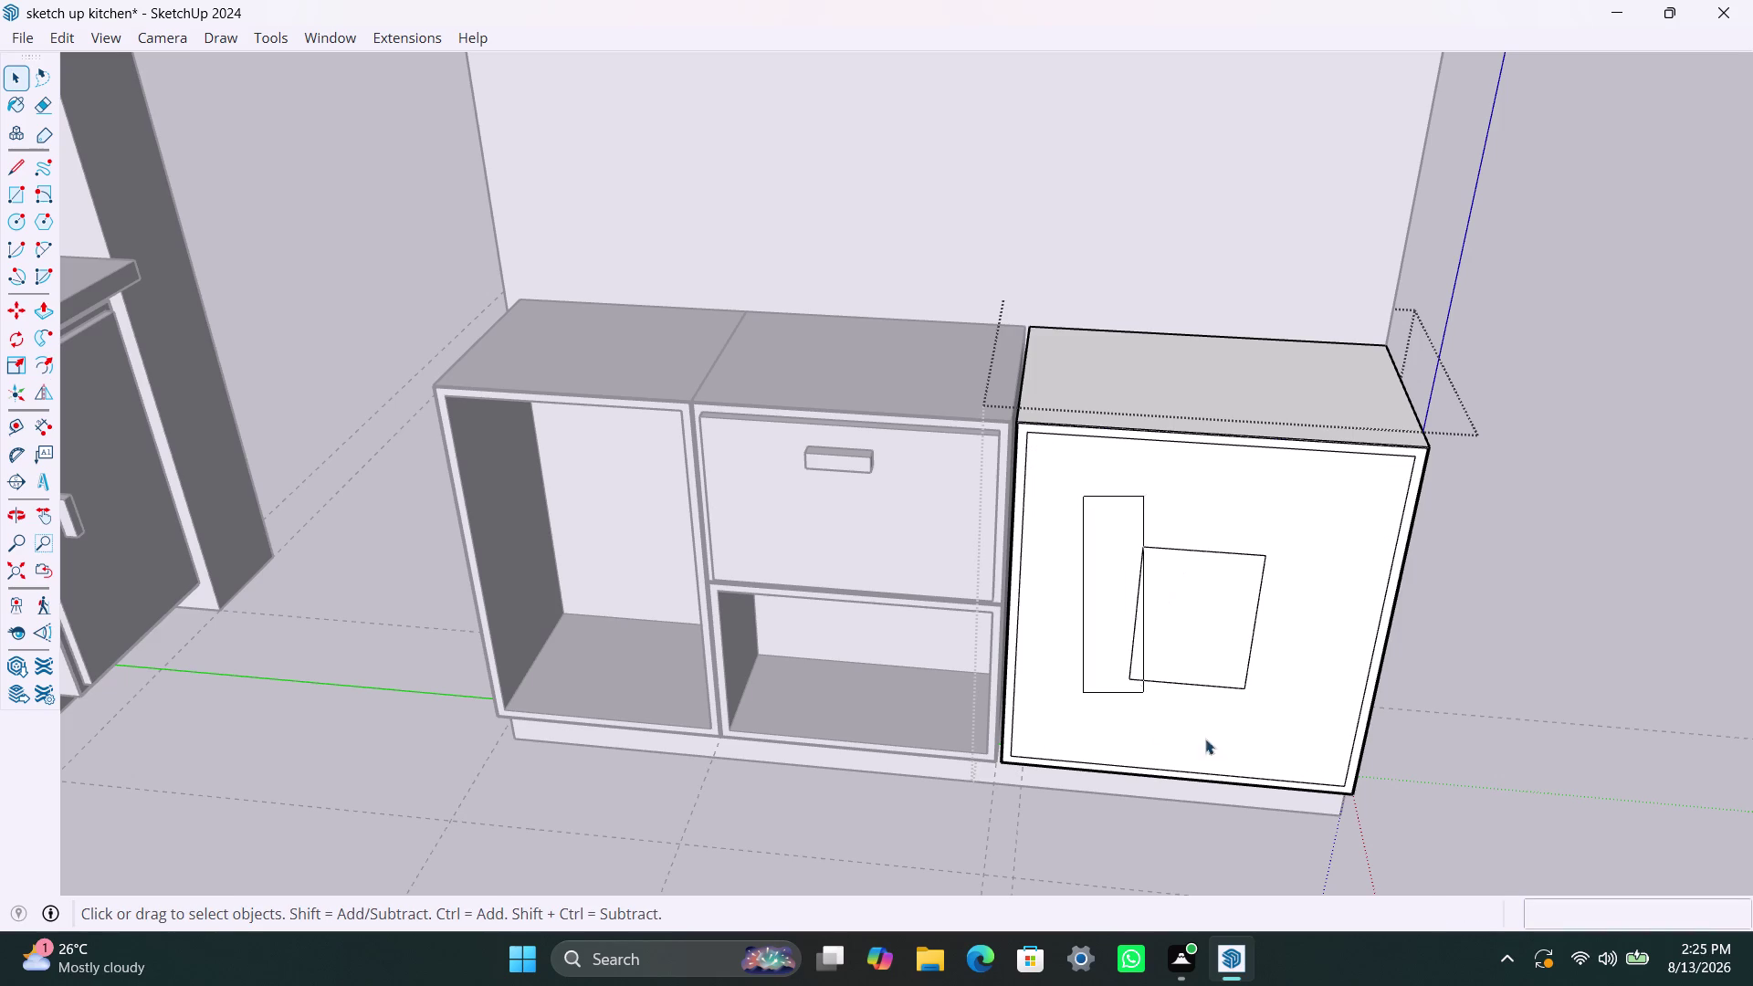
drag(1180, 733, 1291, 705)
key(Delete)
click(1171, 598)
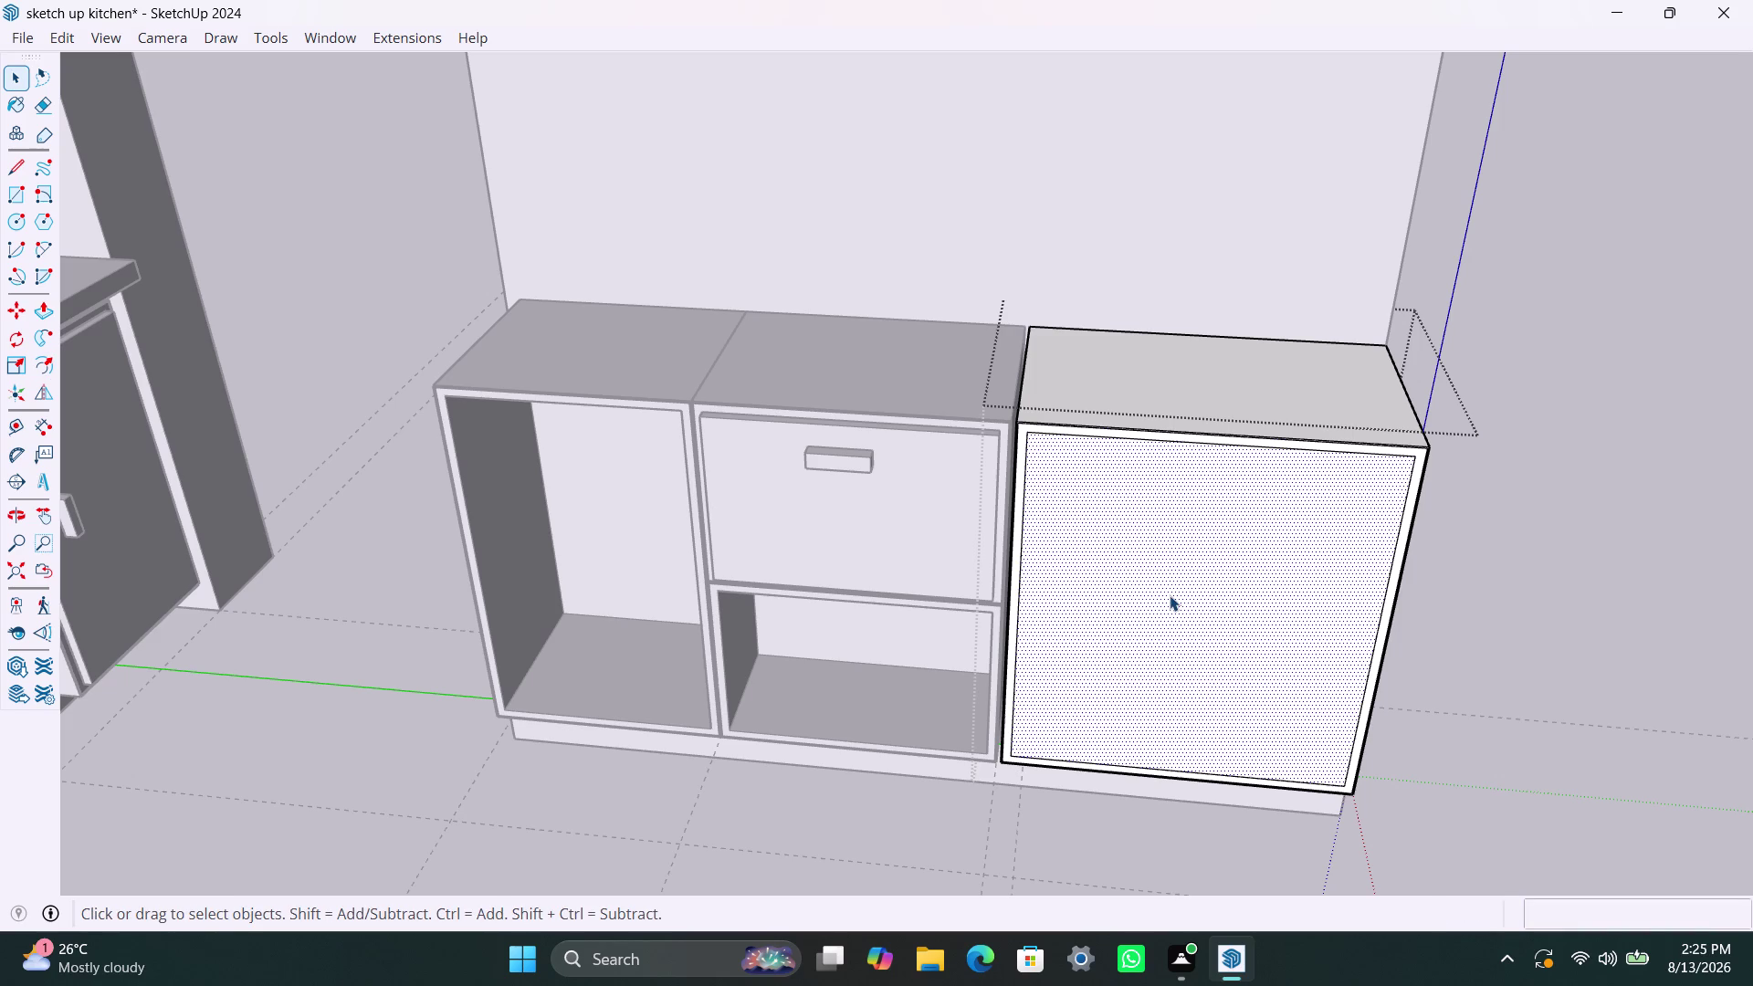
key(p)
click(1169, 595)
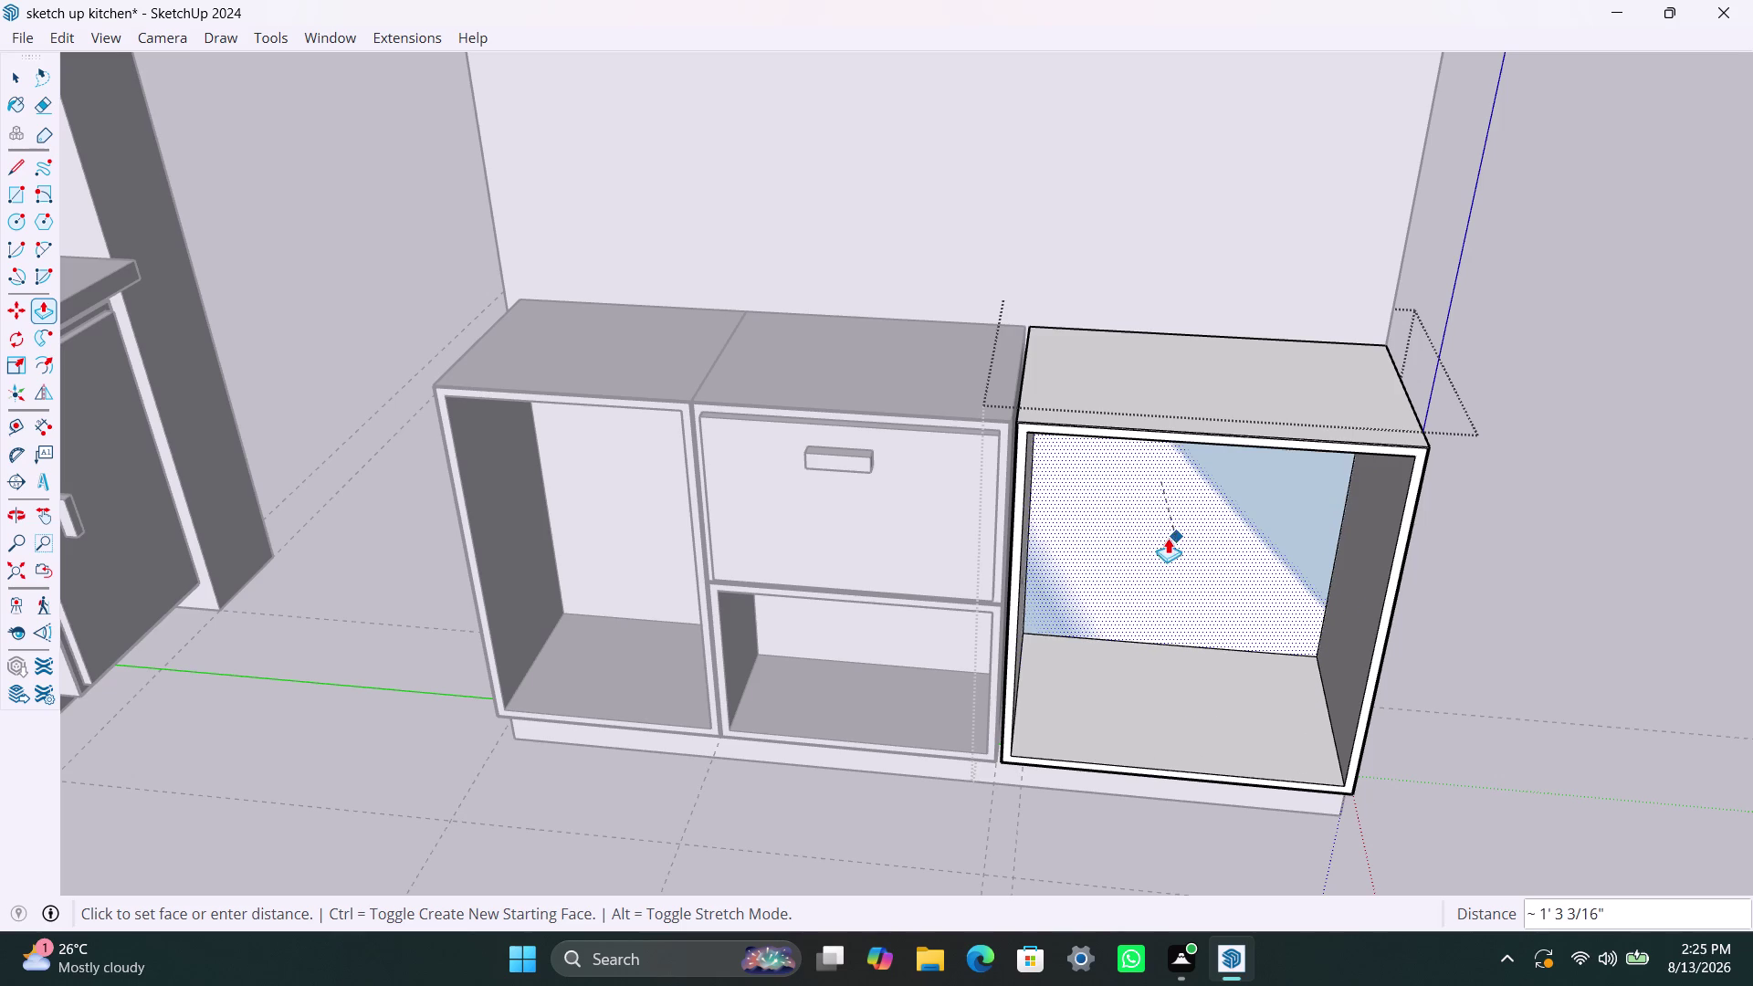
click(1184, 488)
key(space)
click(1511, 559)
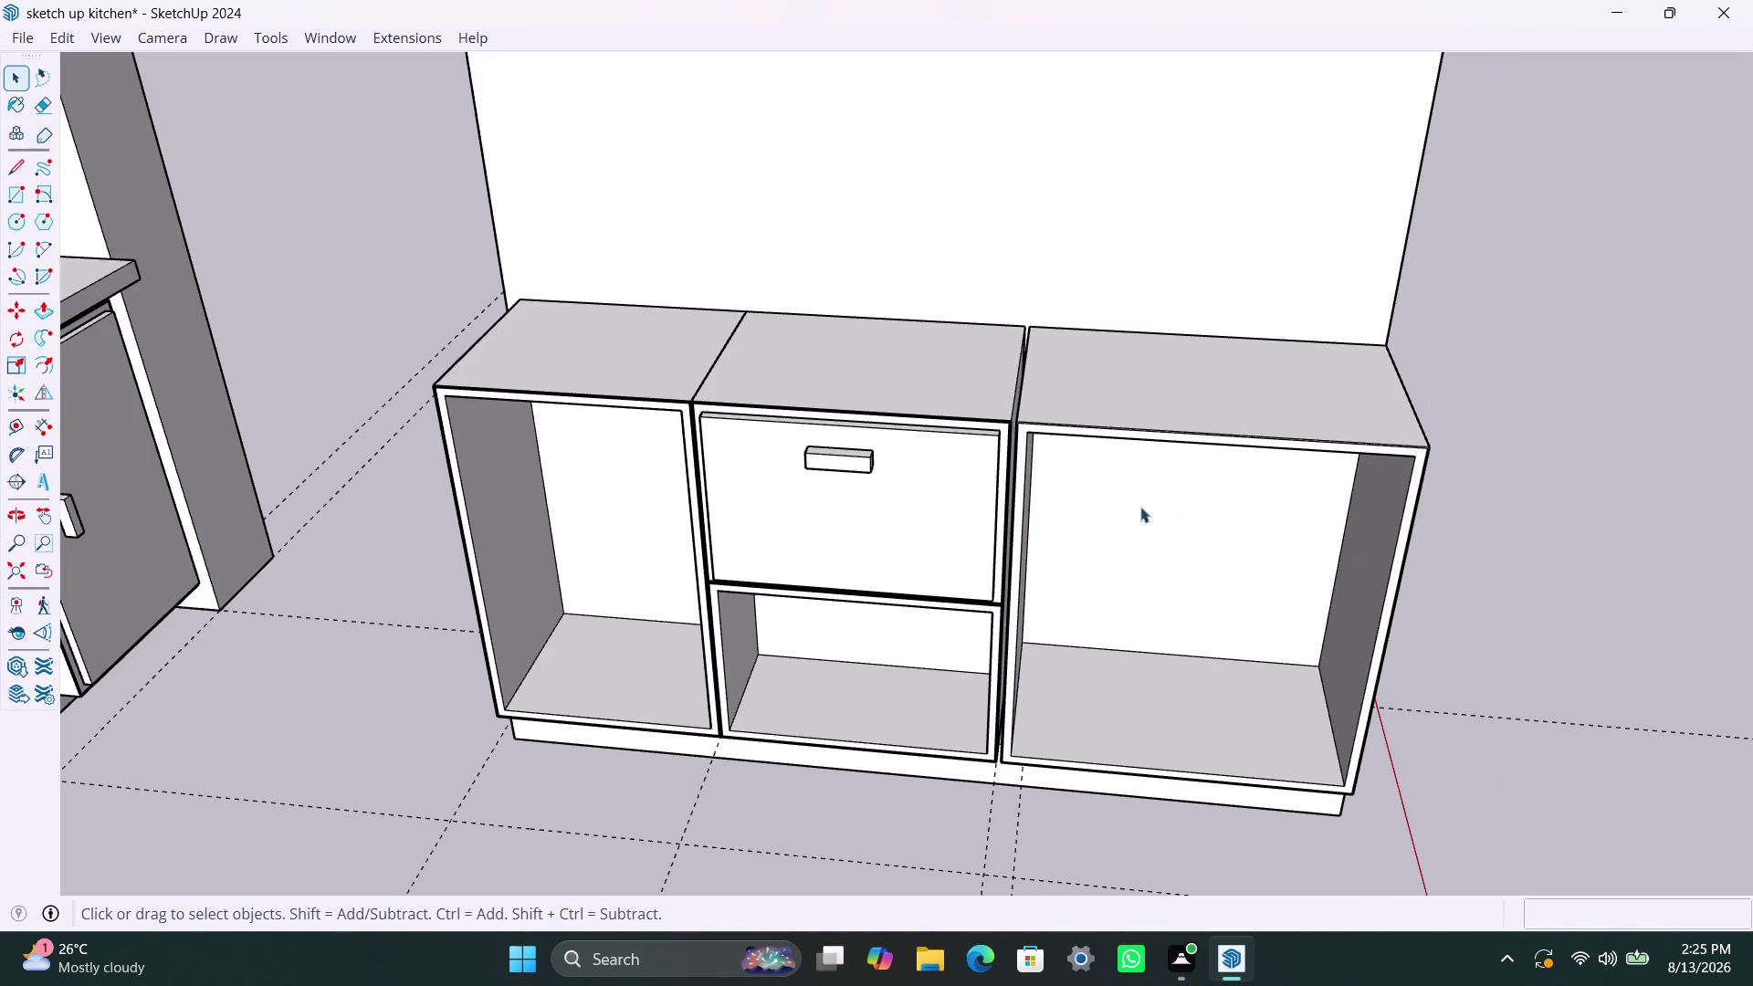
scroll(down, 3)
click(1418, 567)
Orbit and zoom out to look over the whole kitchen from above.
scroll(down, 3)
middle_drag(1011, 747, 1096, 756)
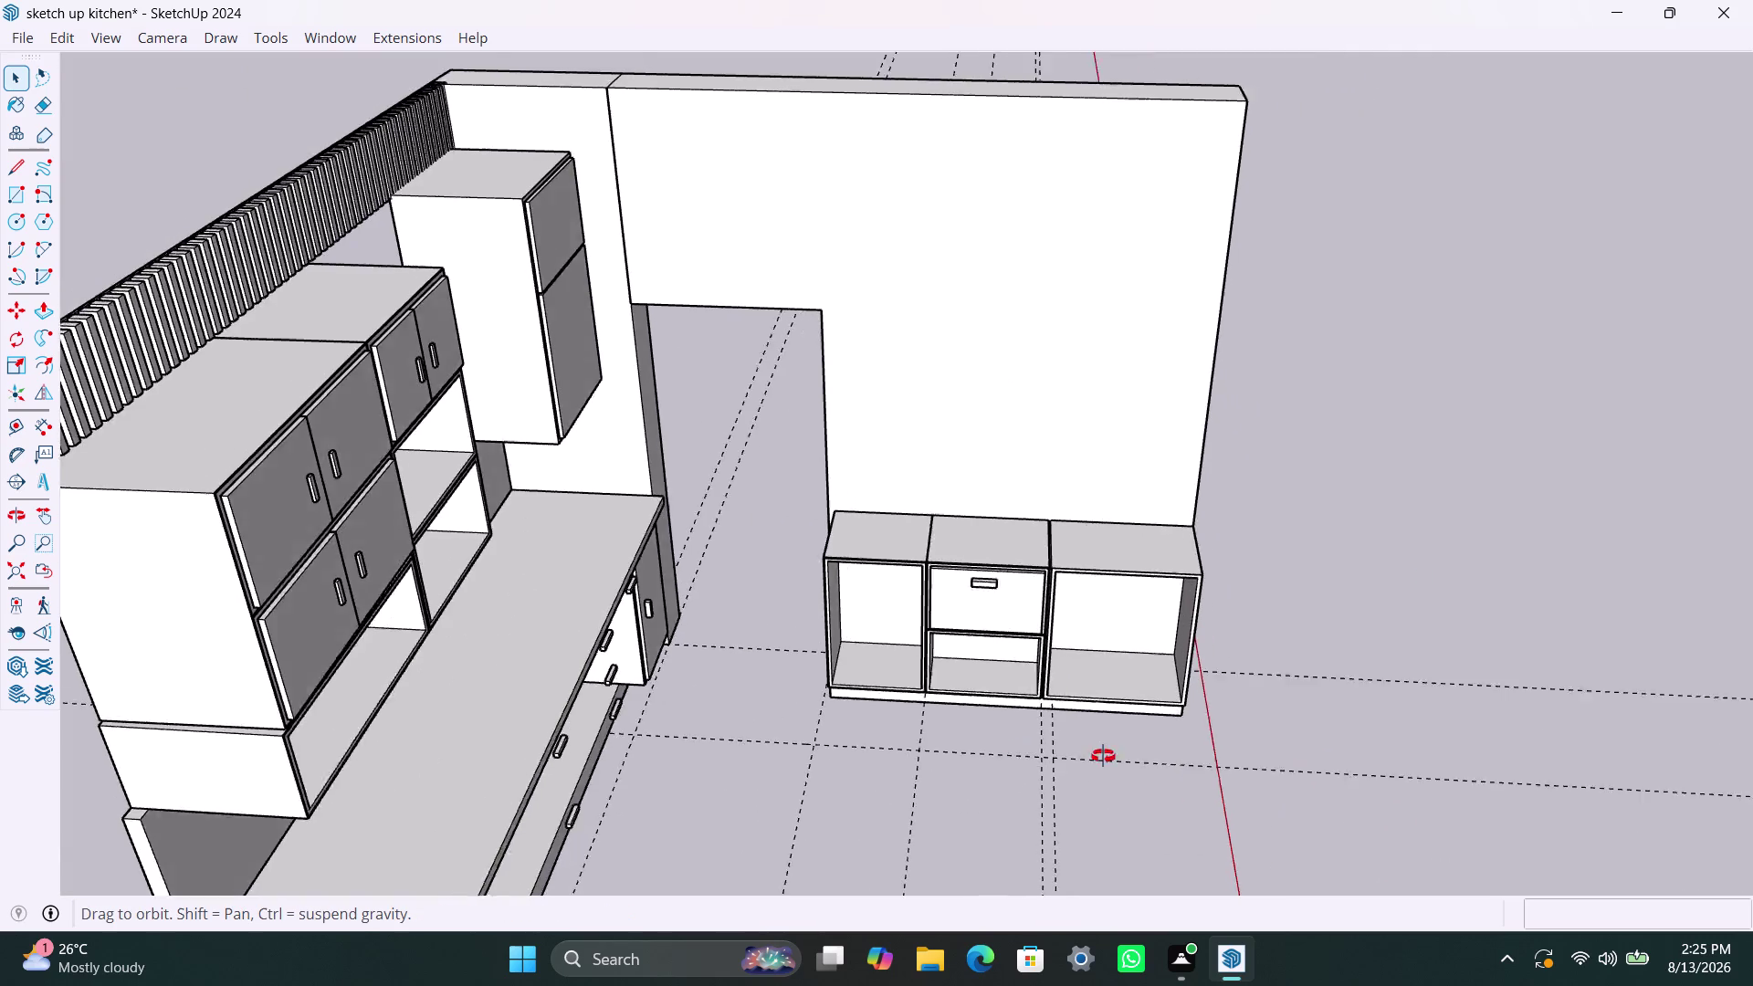
middle_drag(1095, 756, 908, 699)
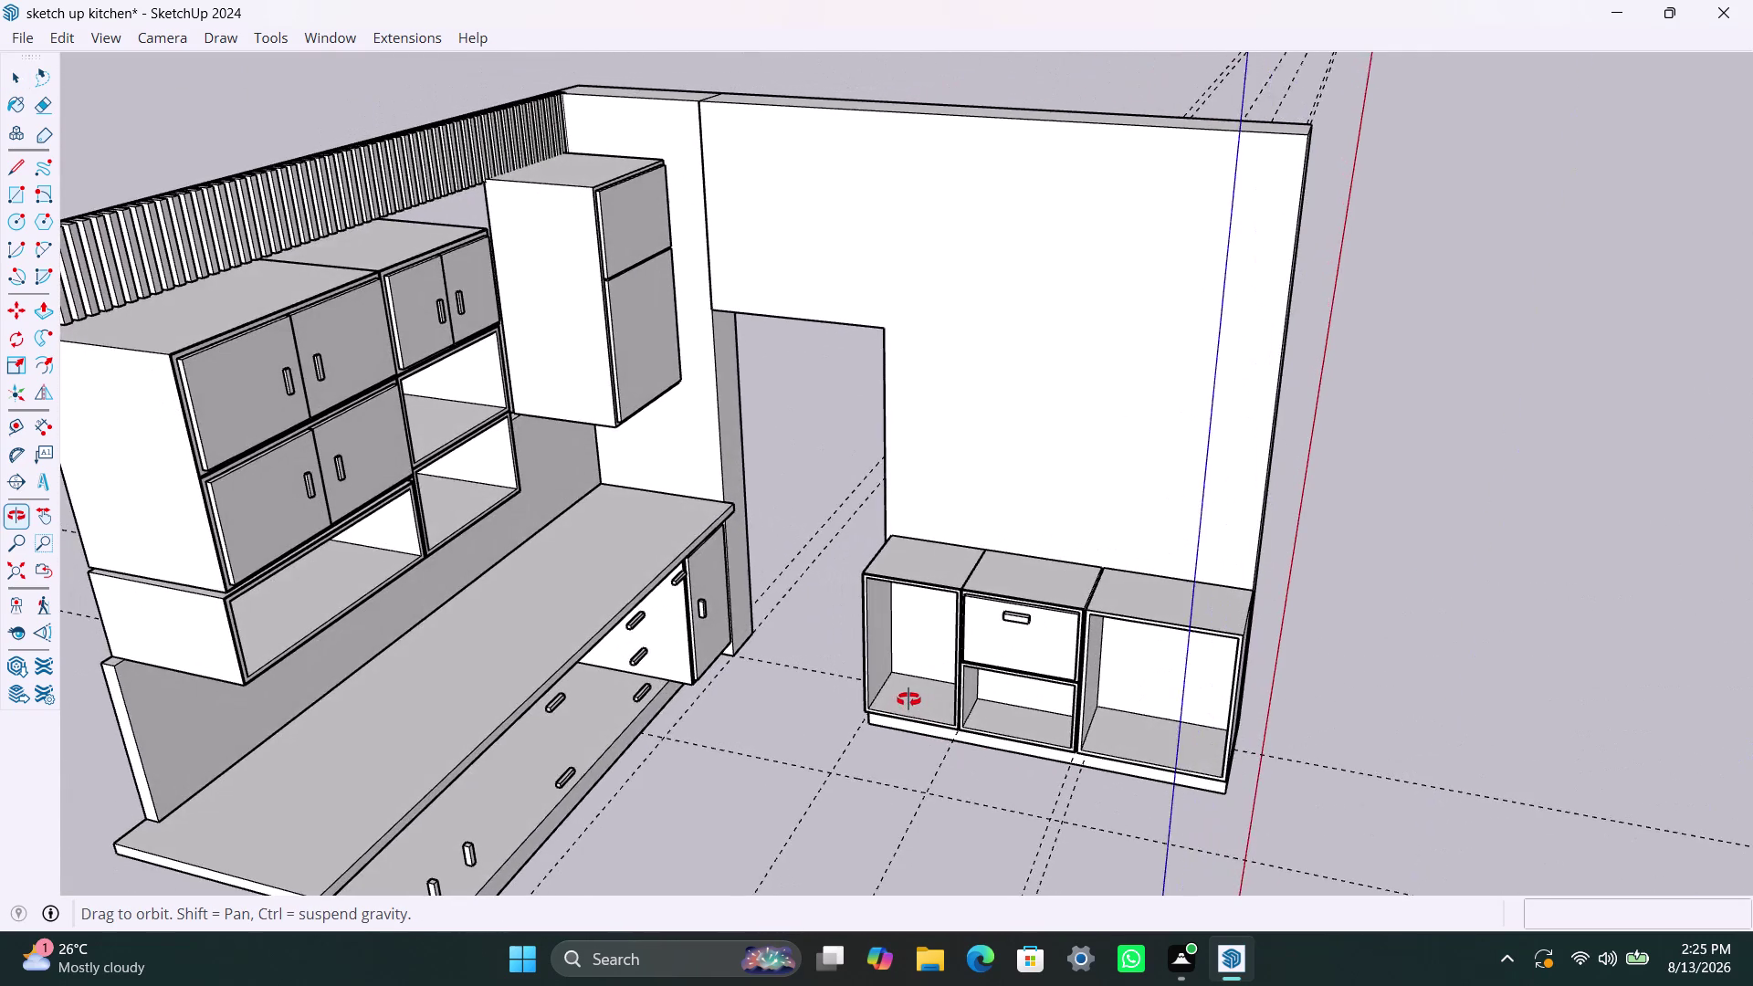
middle_drag(909, 699, 1104, 738)
scroll(down, 3)
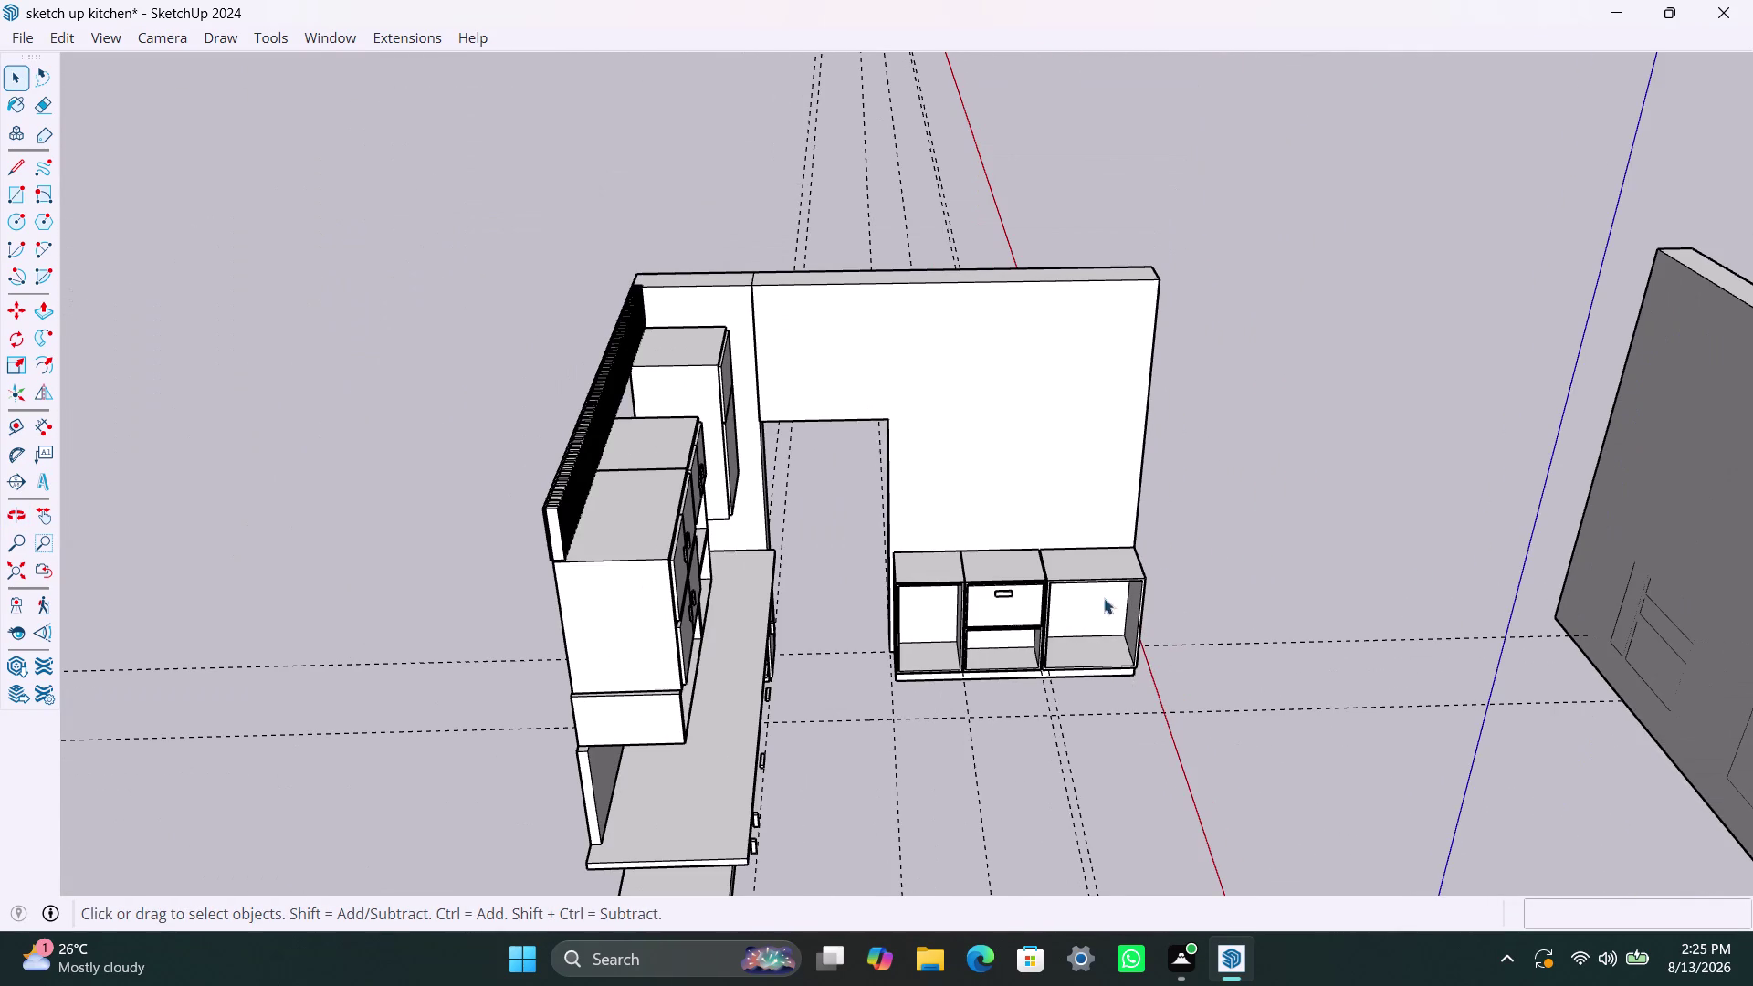
scroll(down, 3)
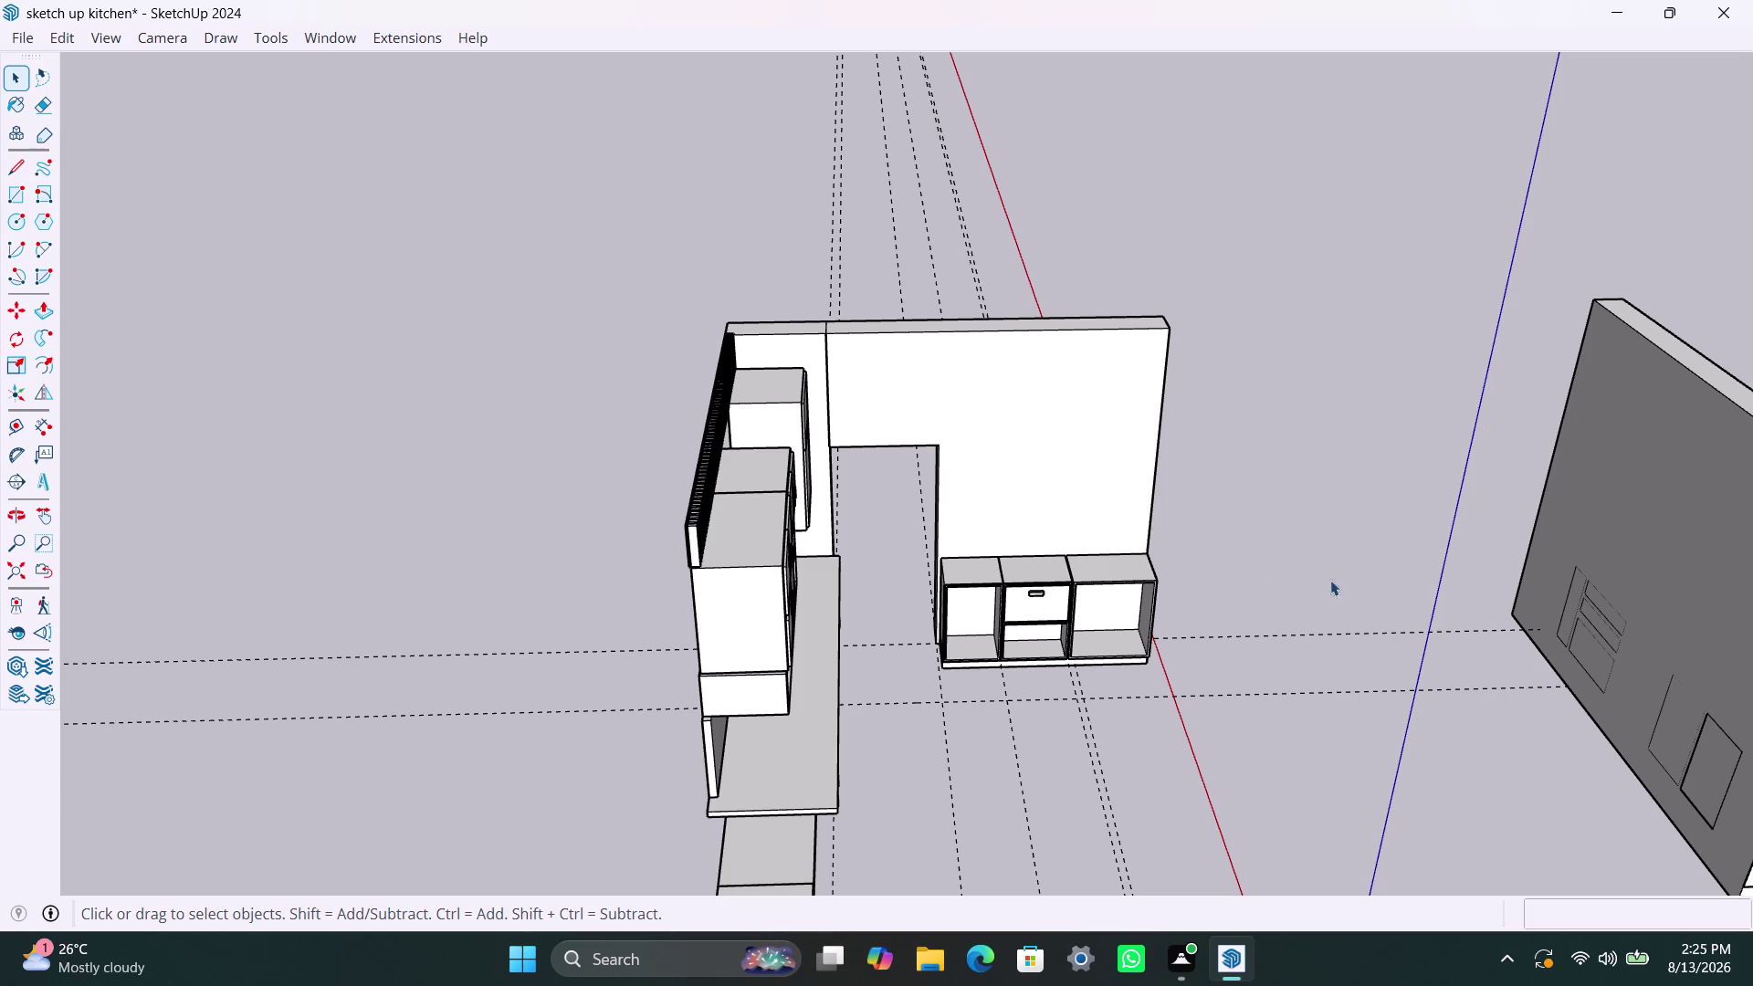
scroll(down, 3)
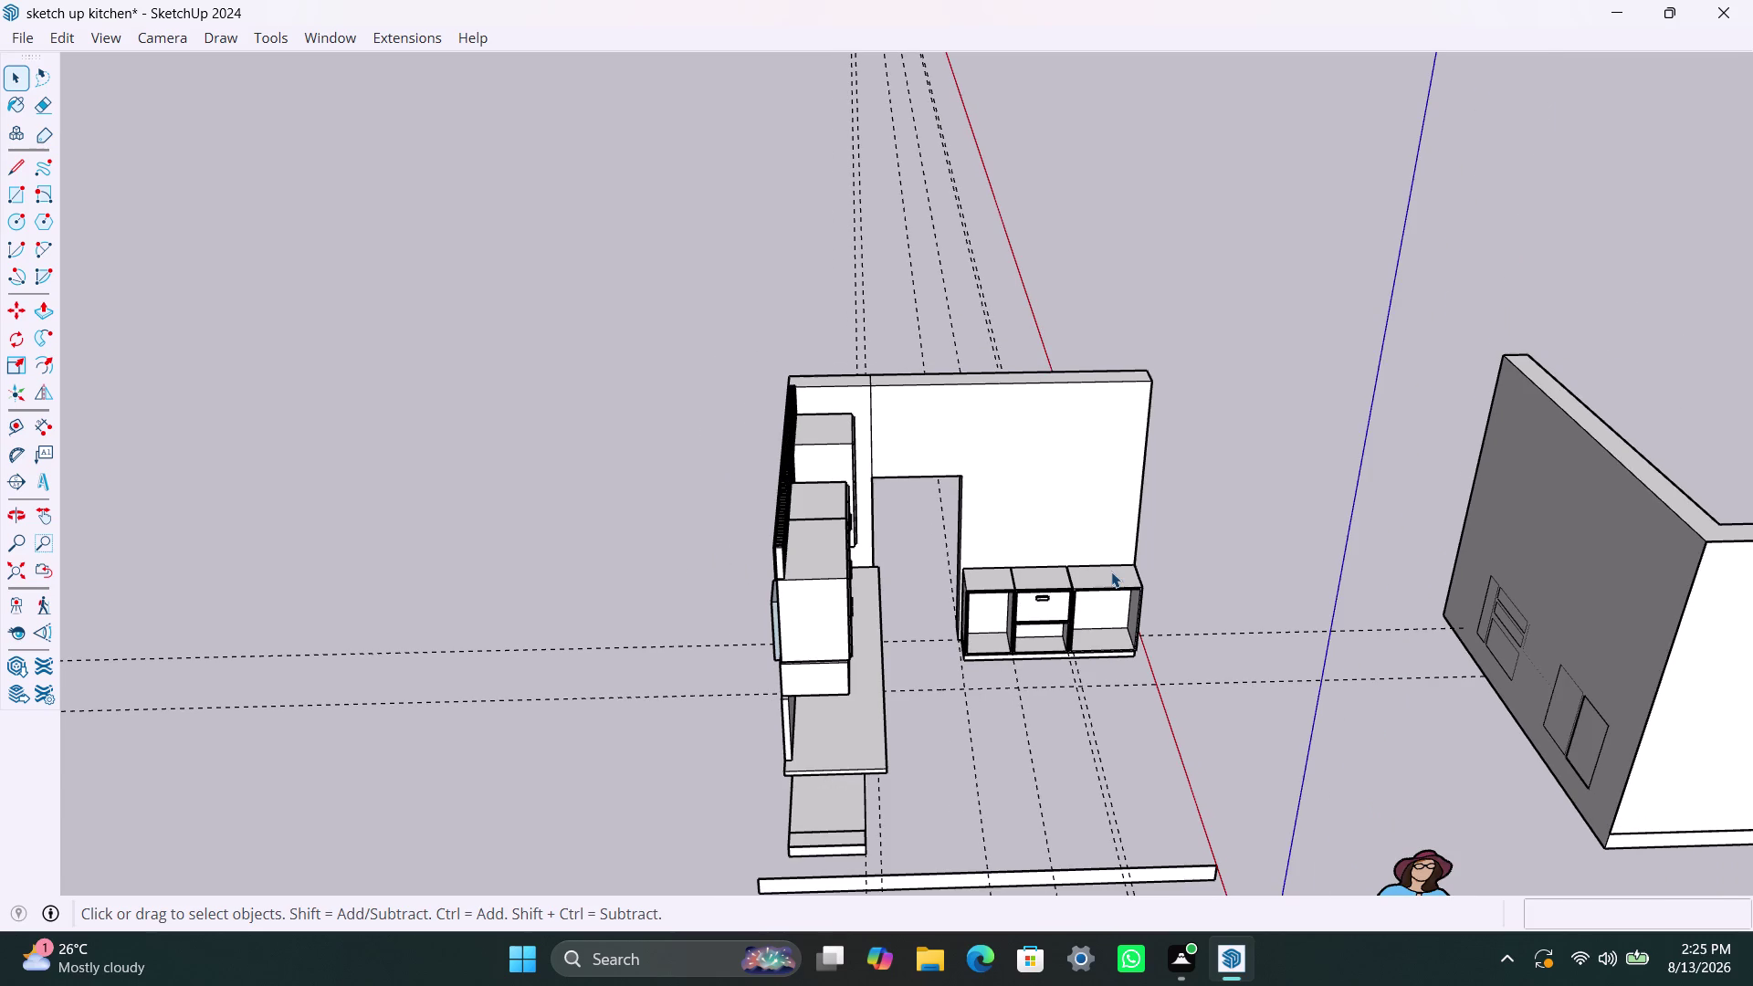
middle_drag(1108, 580, 1013, 686)
scroll(down, 3)
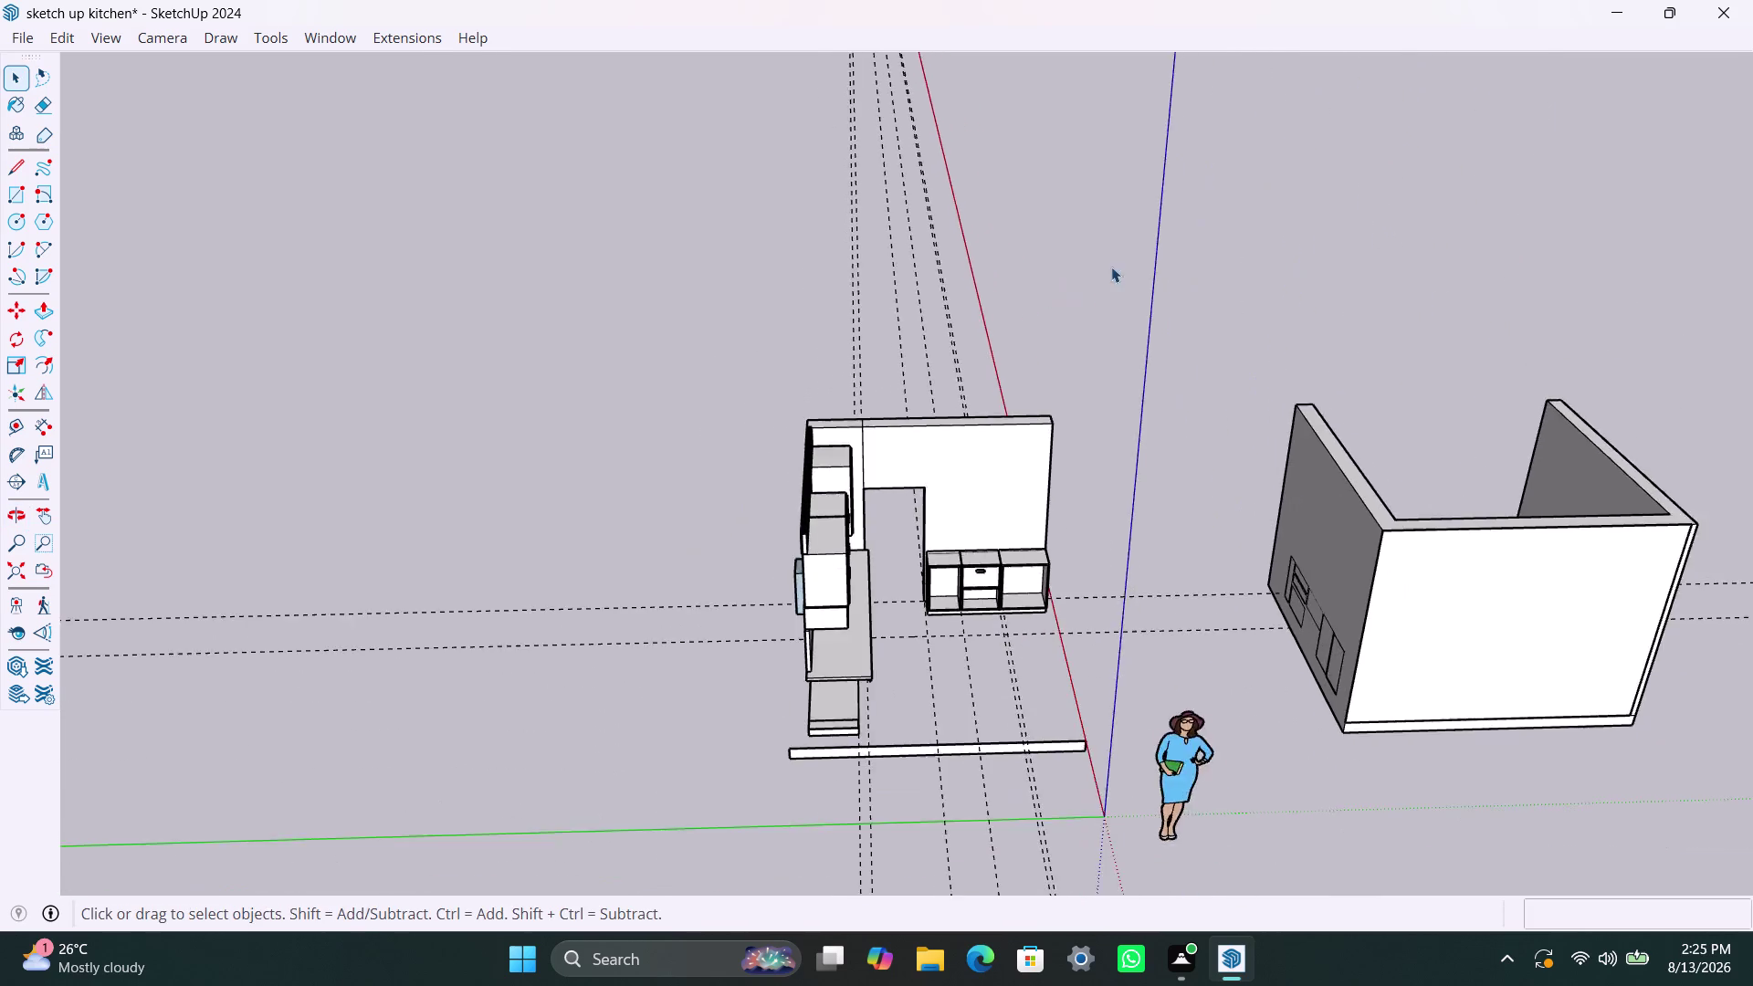
middle_drag(1111, 266, 1054, 707)
scroll(up, 3)
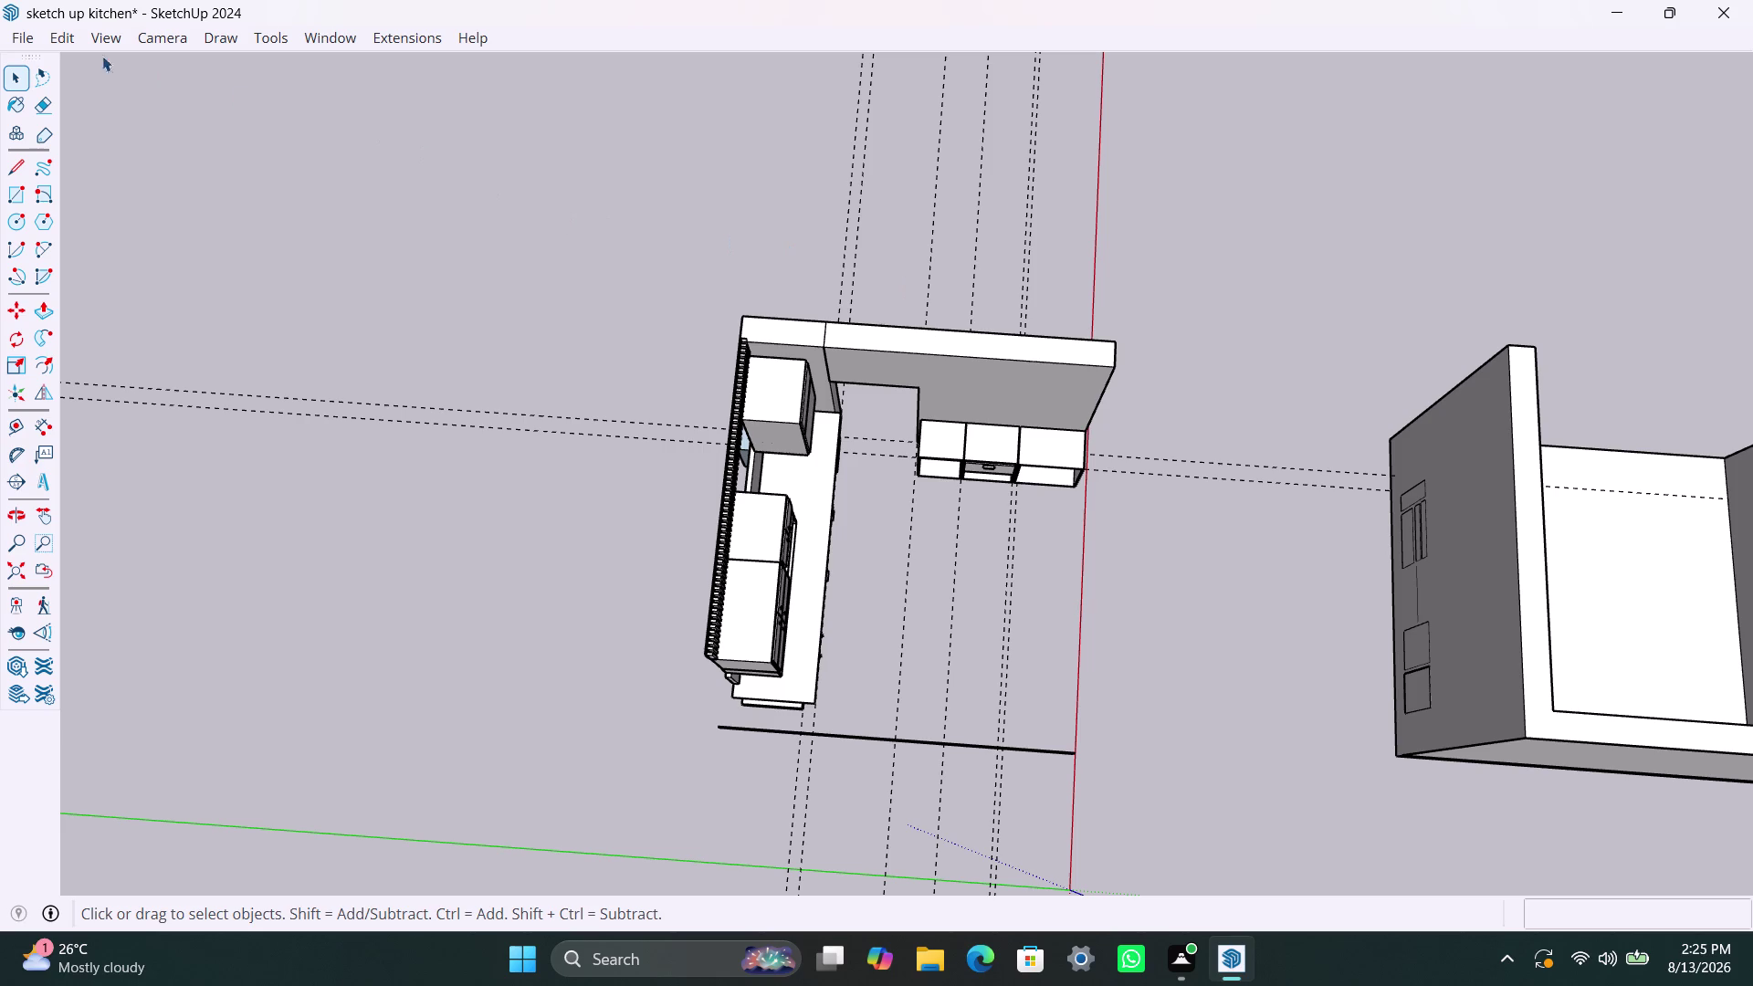
Pick a menu item, then zoom in on the underside of the three-cabinet unit.
click(58, 32)
click(226, 265)
scroll(up, 3)
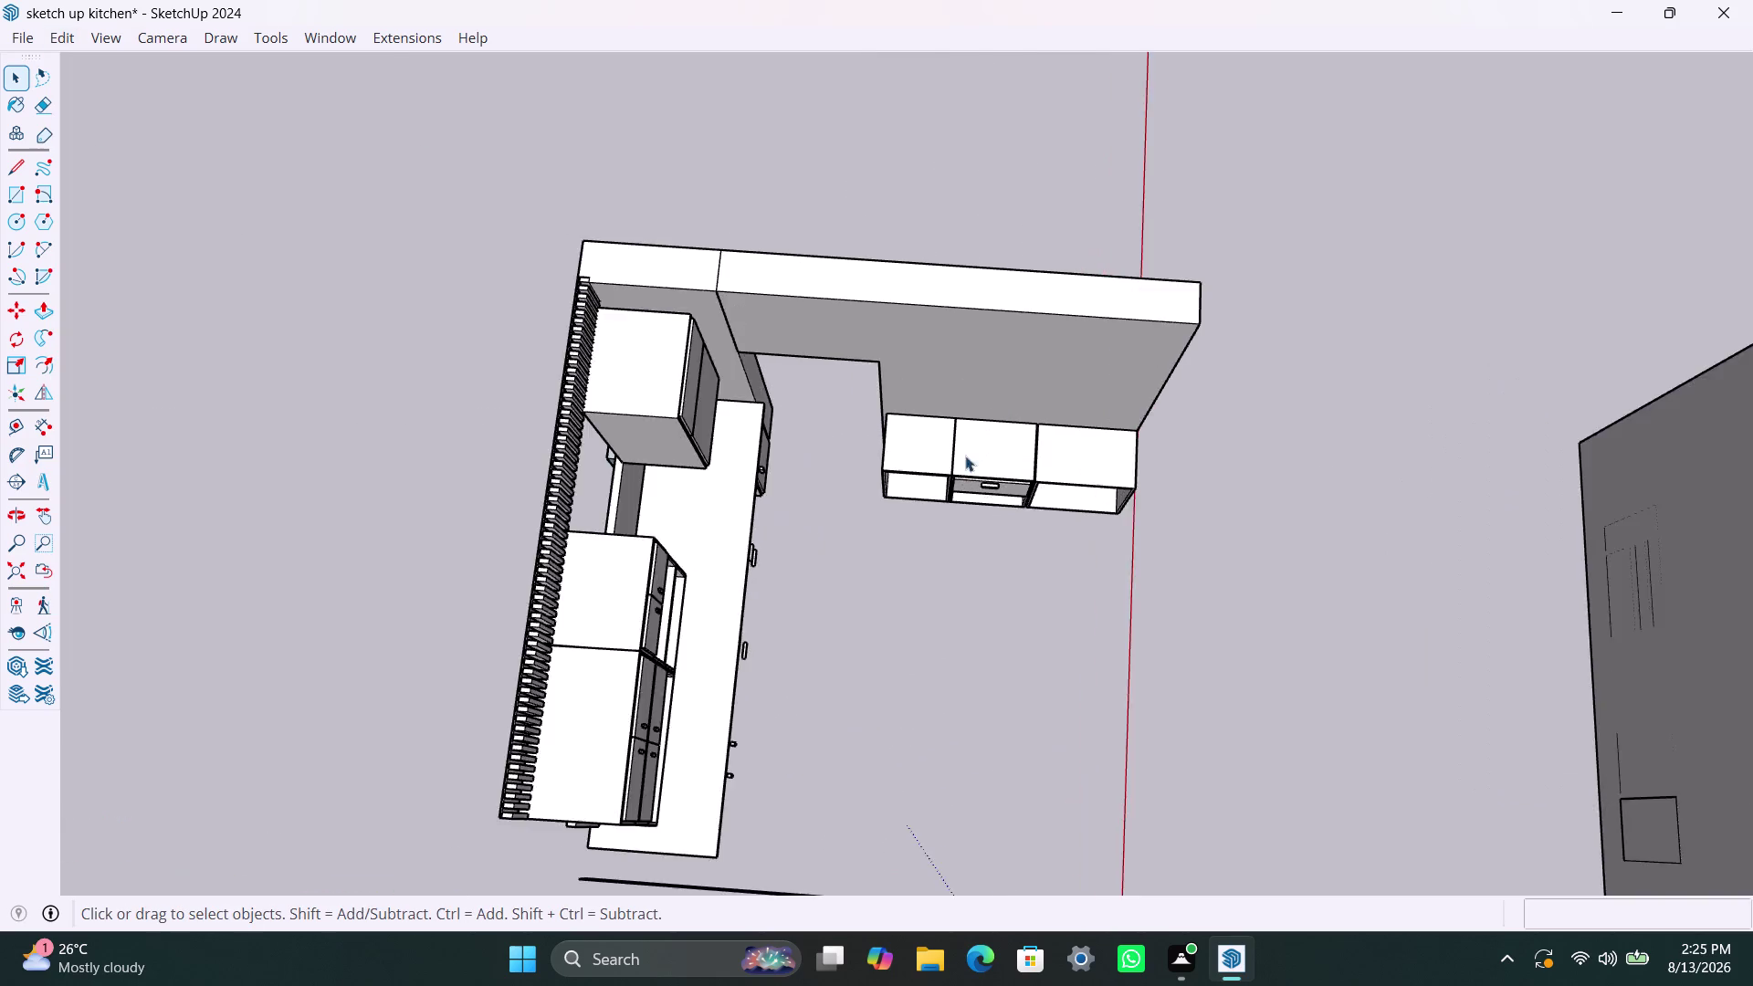
scroll(up, 3)
scroll(up, 3)
scroll(up, 3)
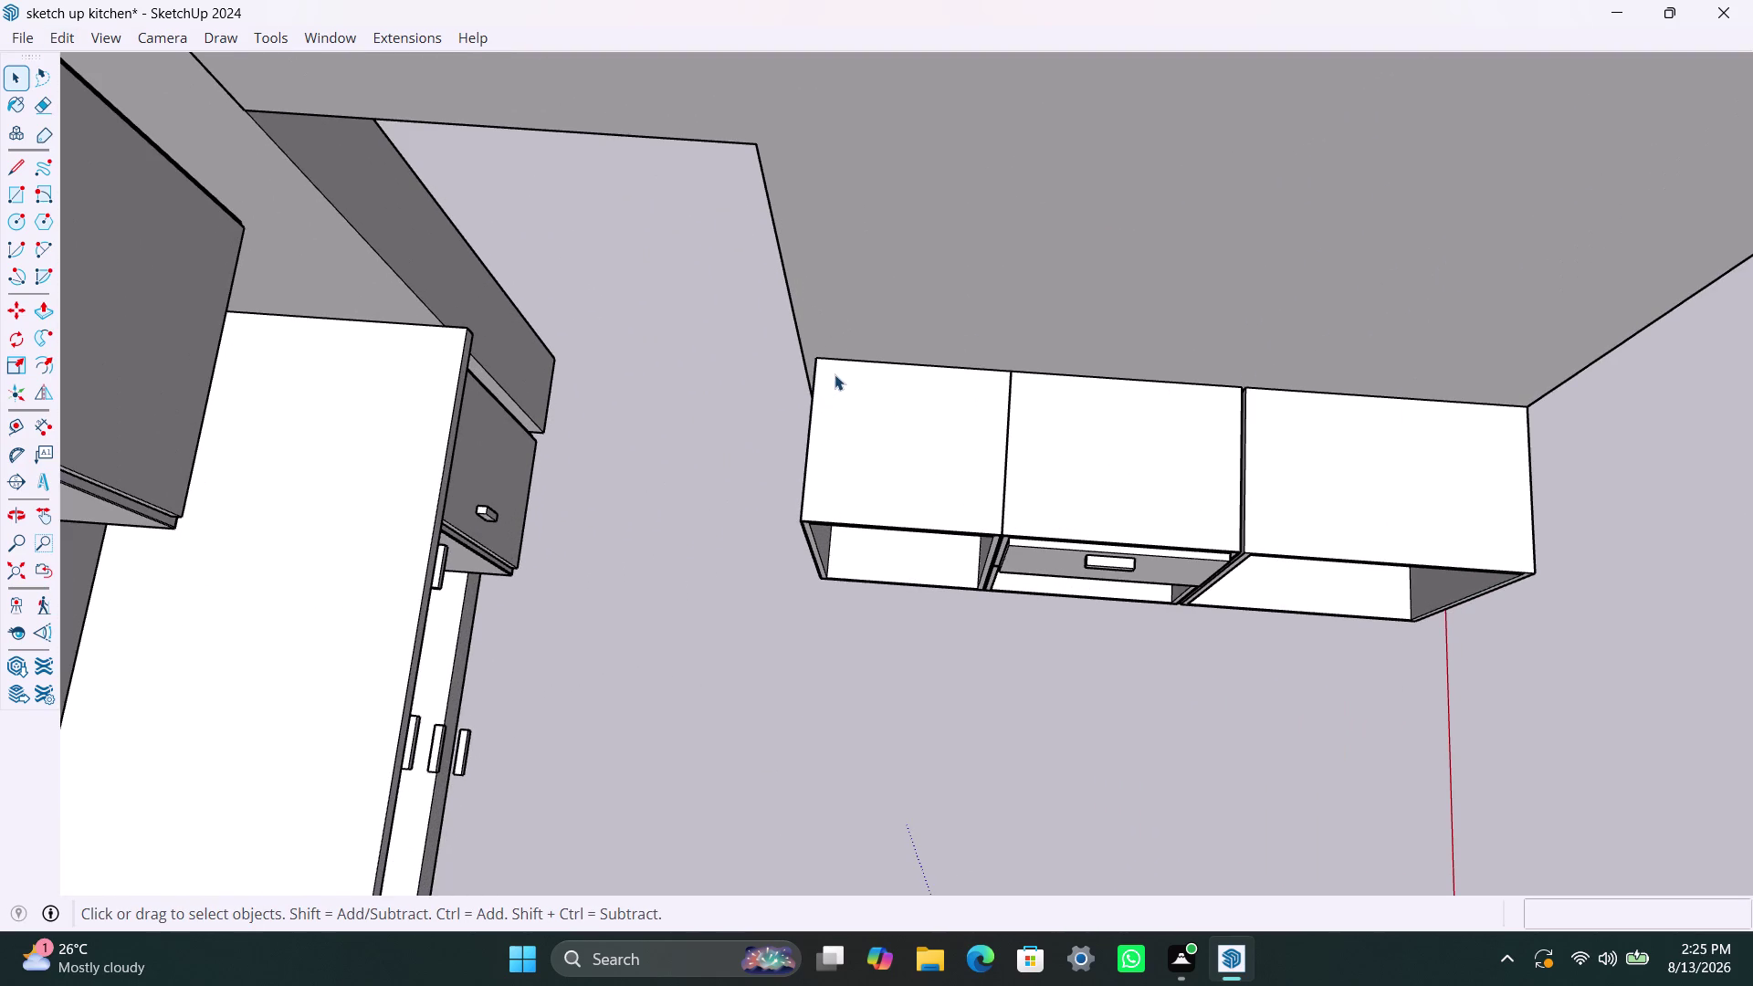
key(r)
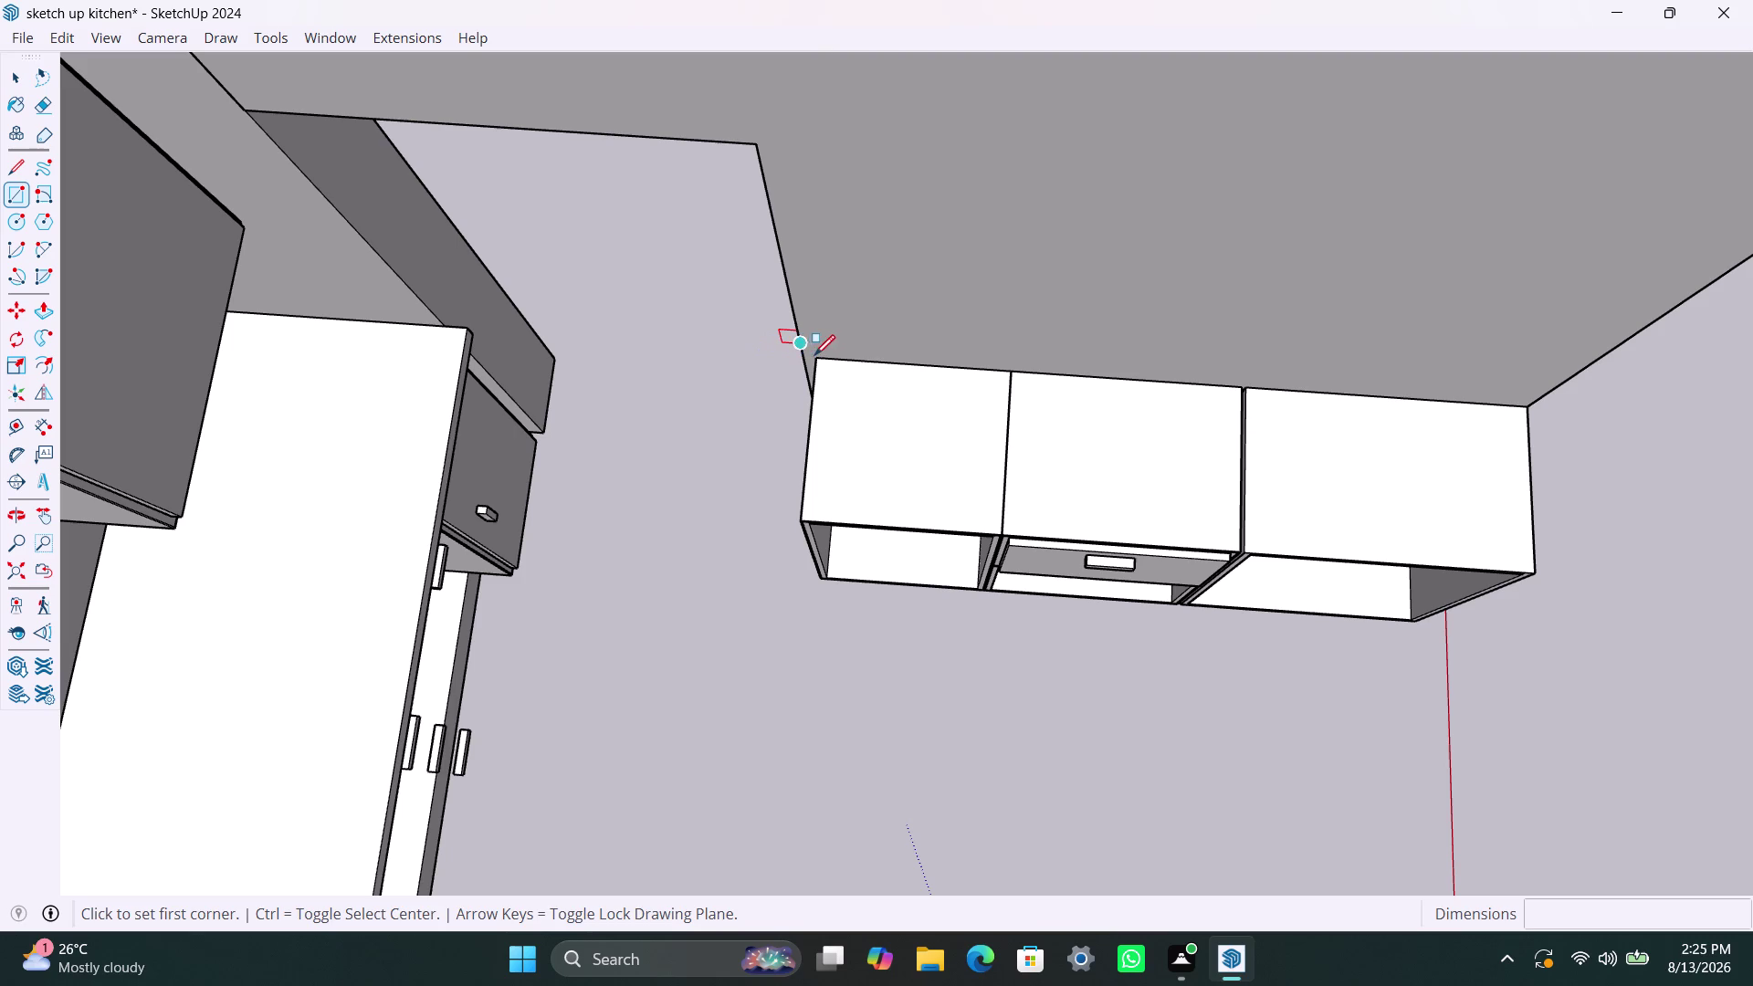
click(816, 355)
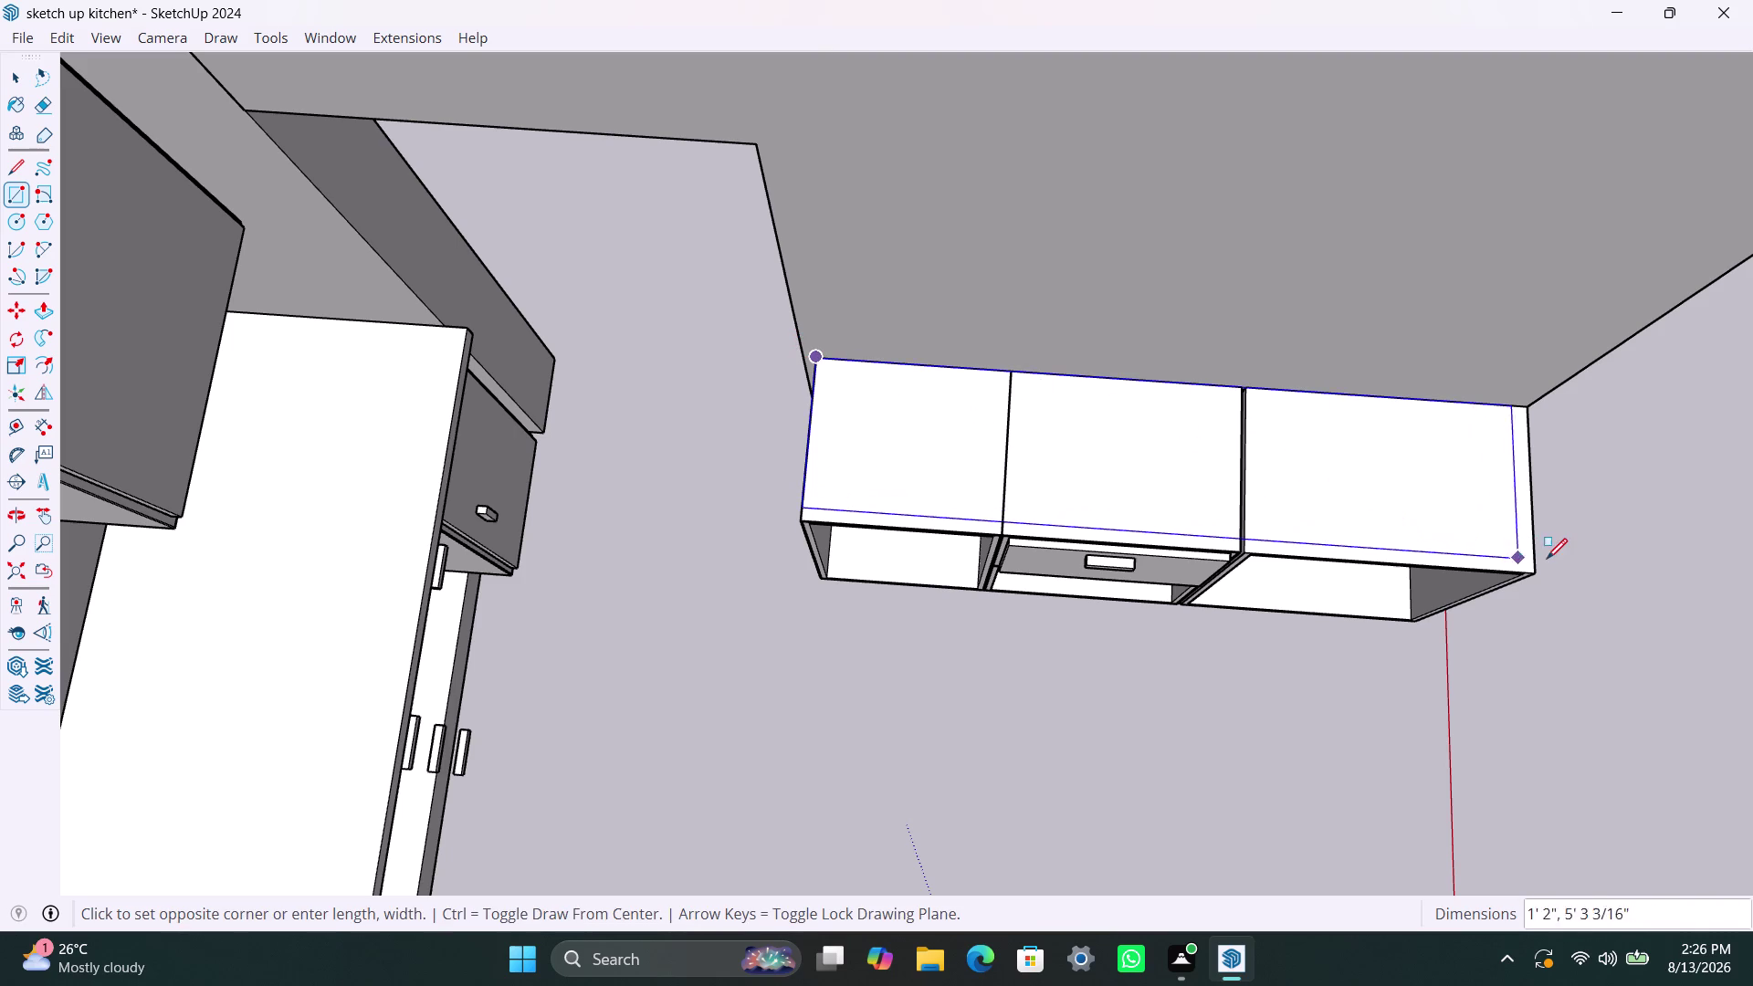
click(1532, 569)
key(space)
click(1421, 538)
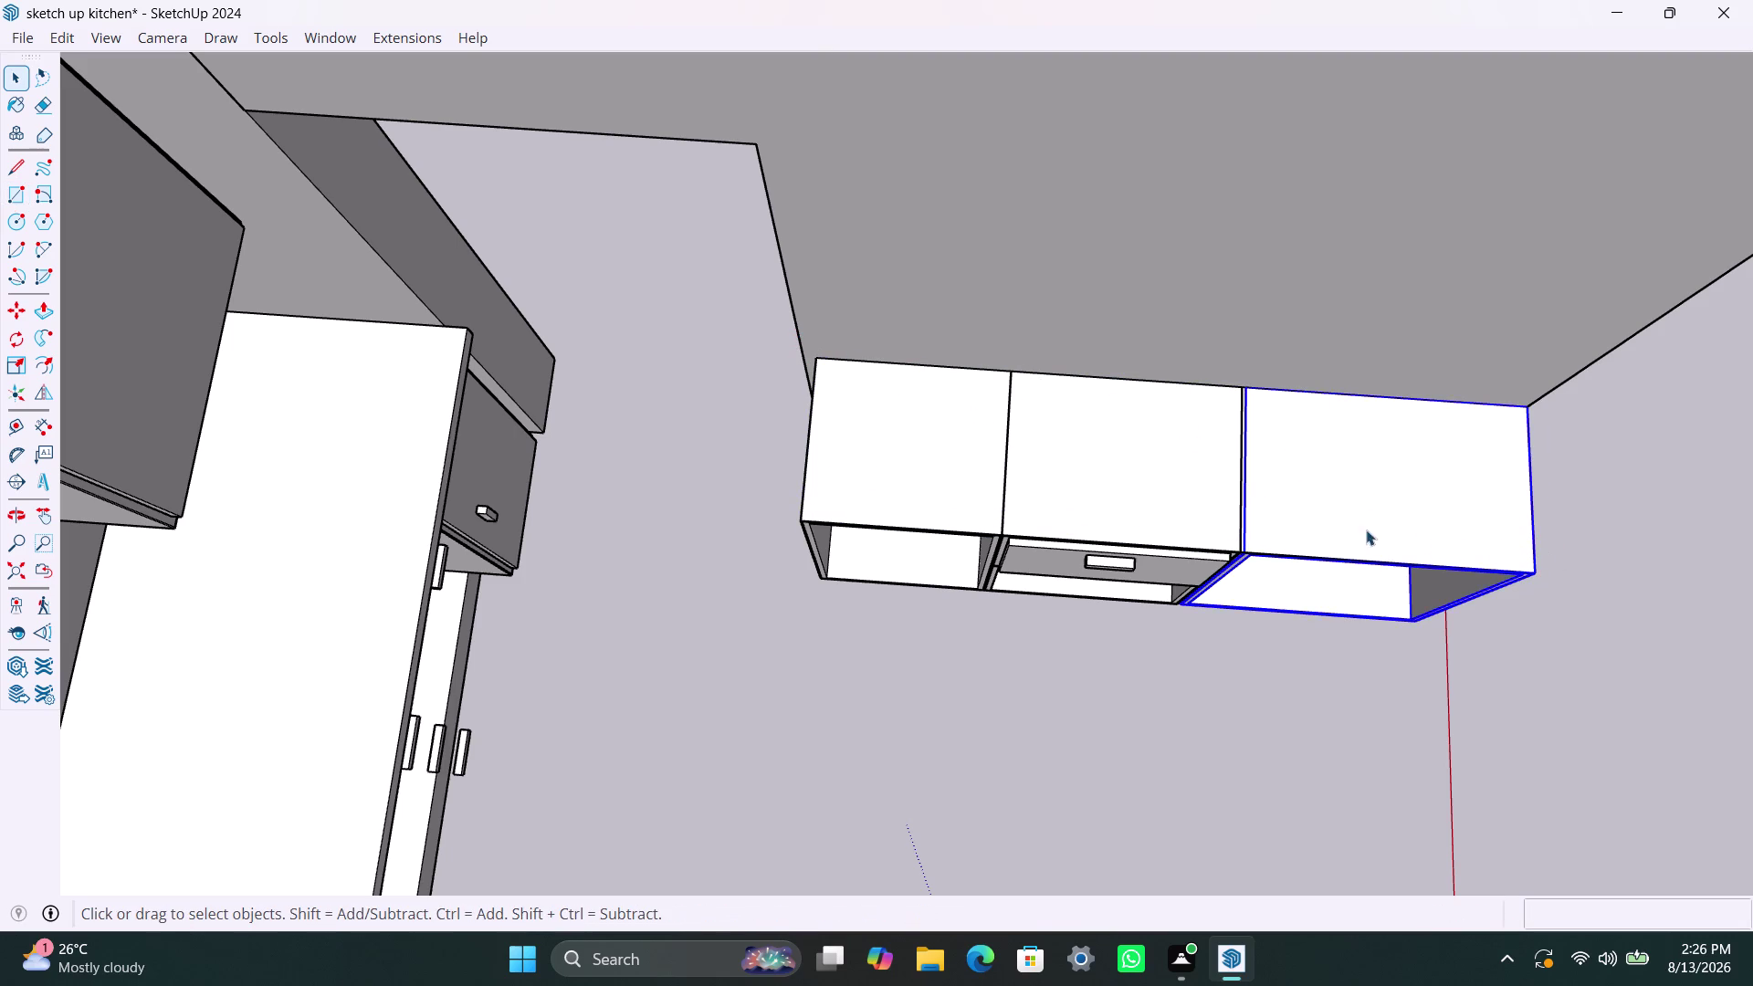
double_click(1172, 511)
double_click(1035, 492)
double_click(1404, 481)
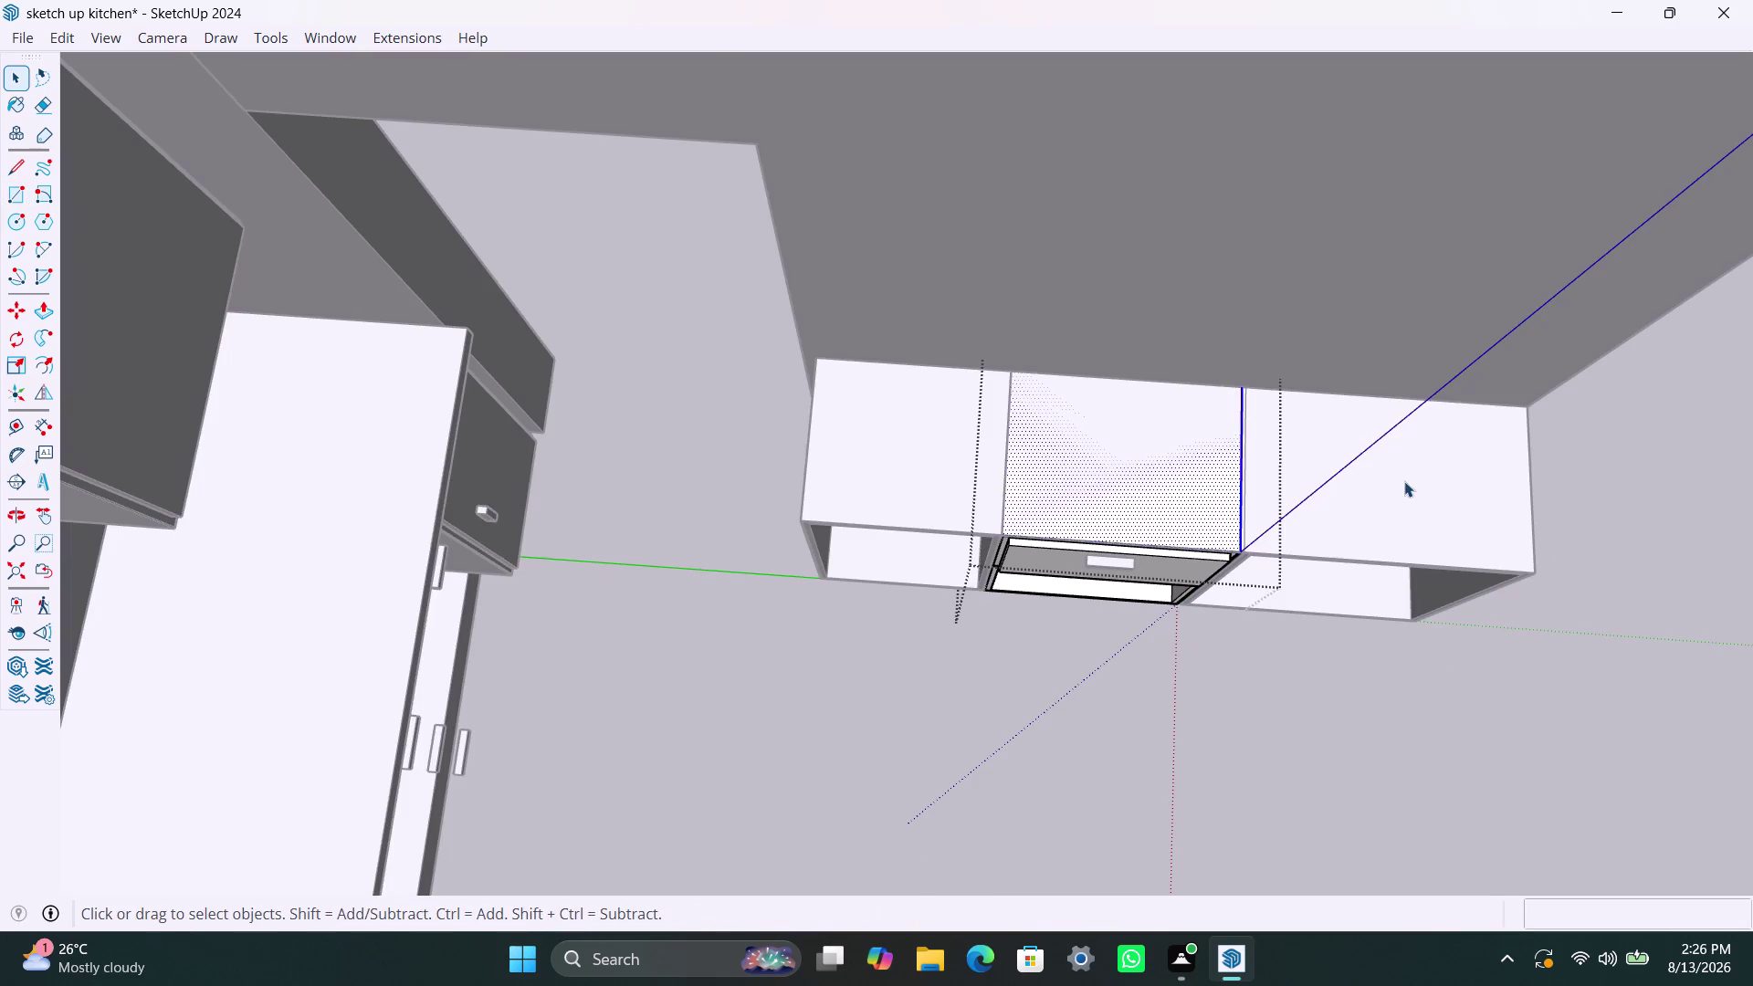
click(837, 371)
click(838, 371)
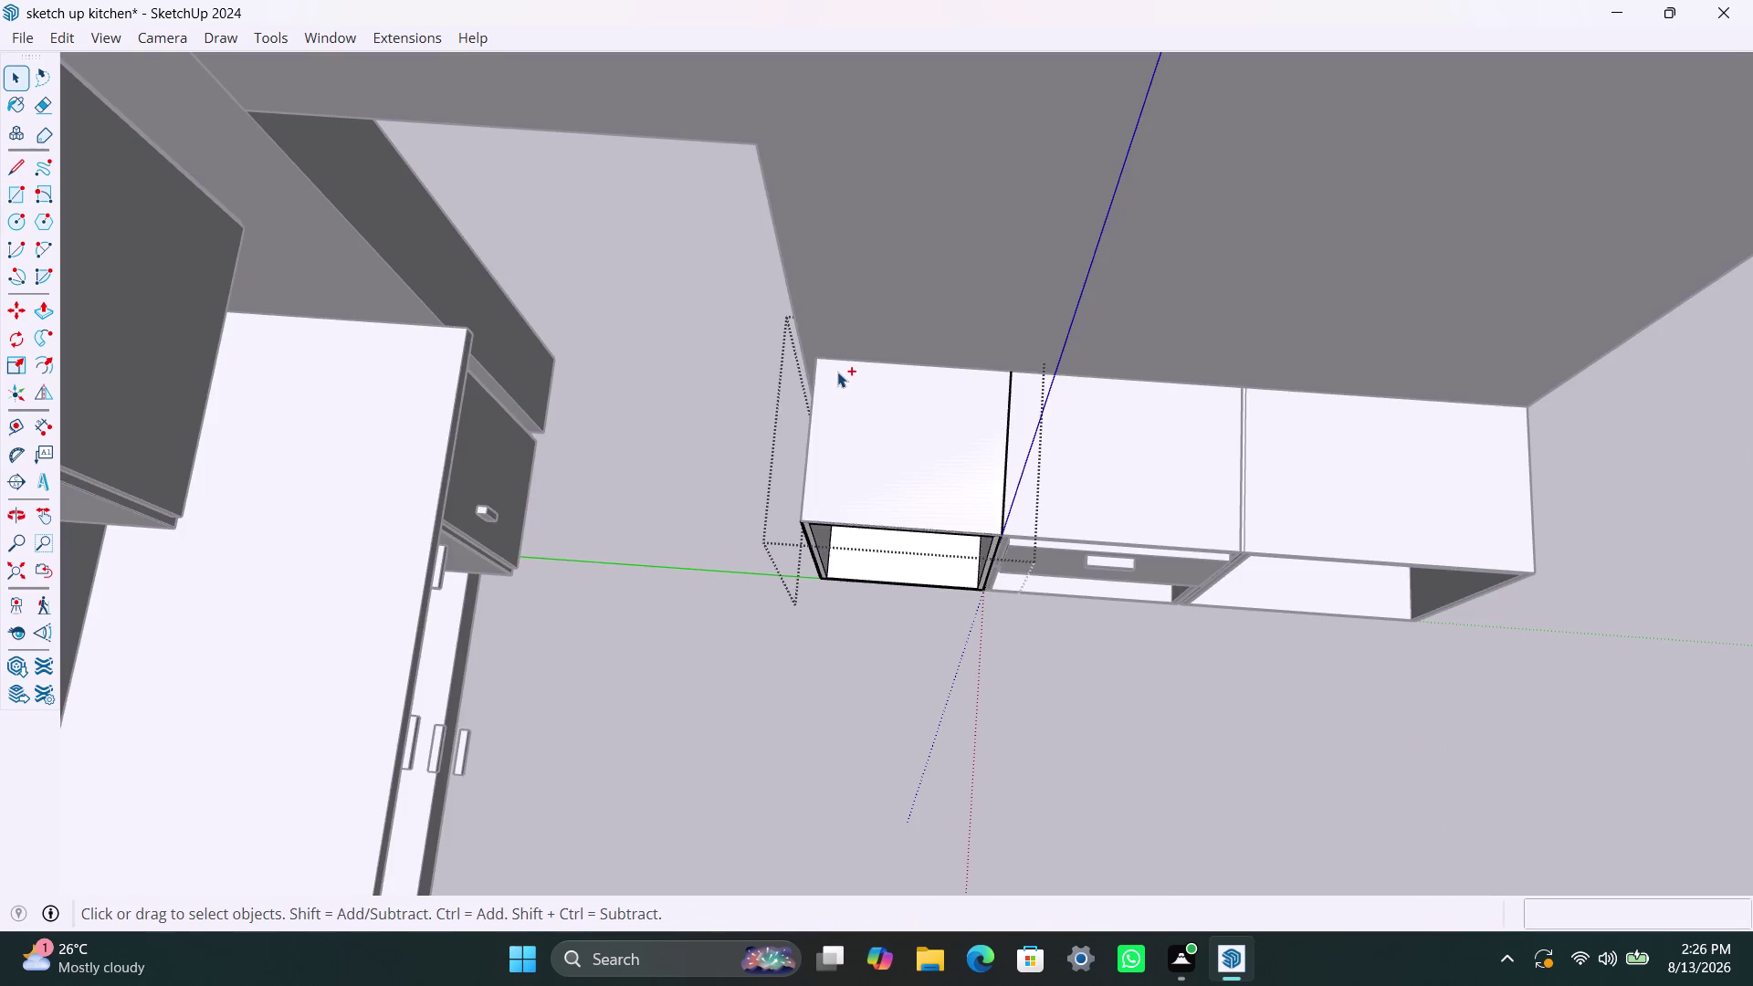
key(ctrl+z)
key(ctrl+z)
key(ctrl+z)
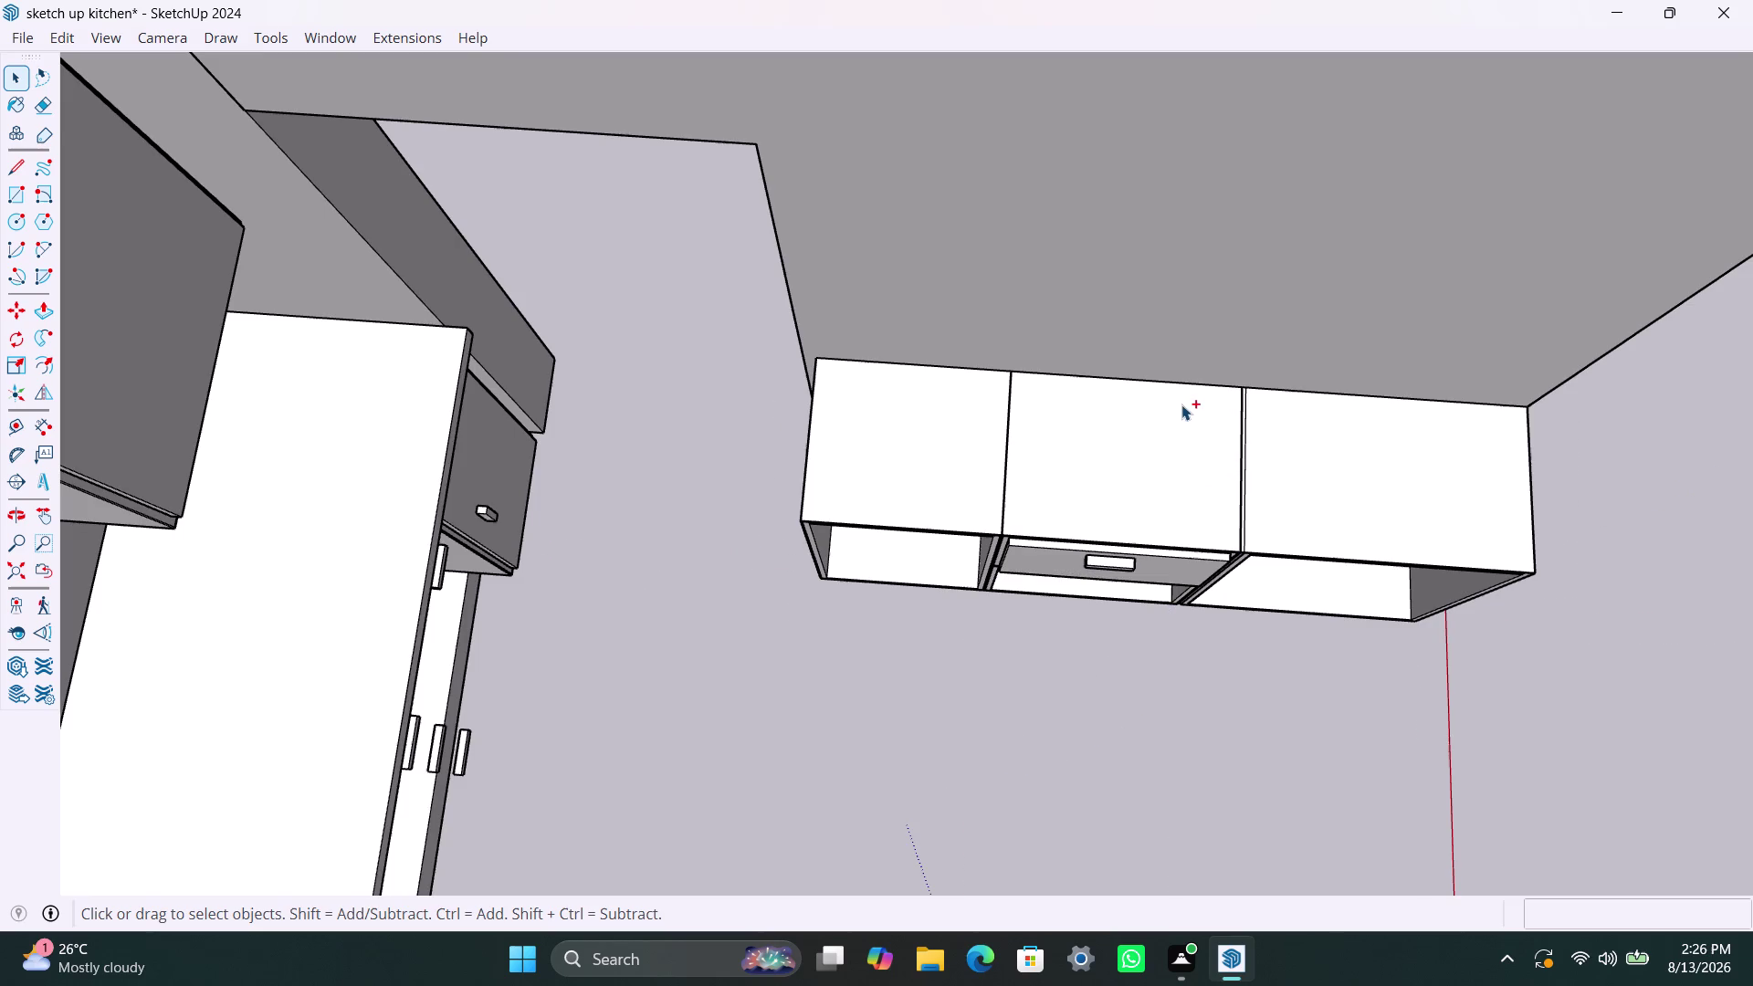
key(ctrl+z)
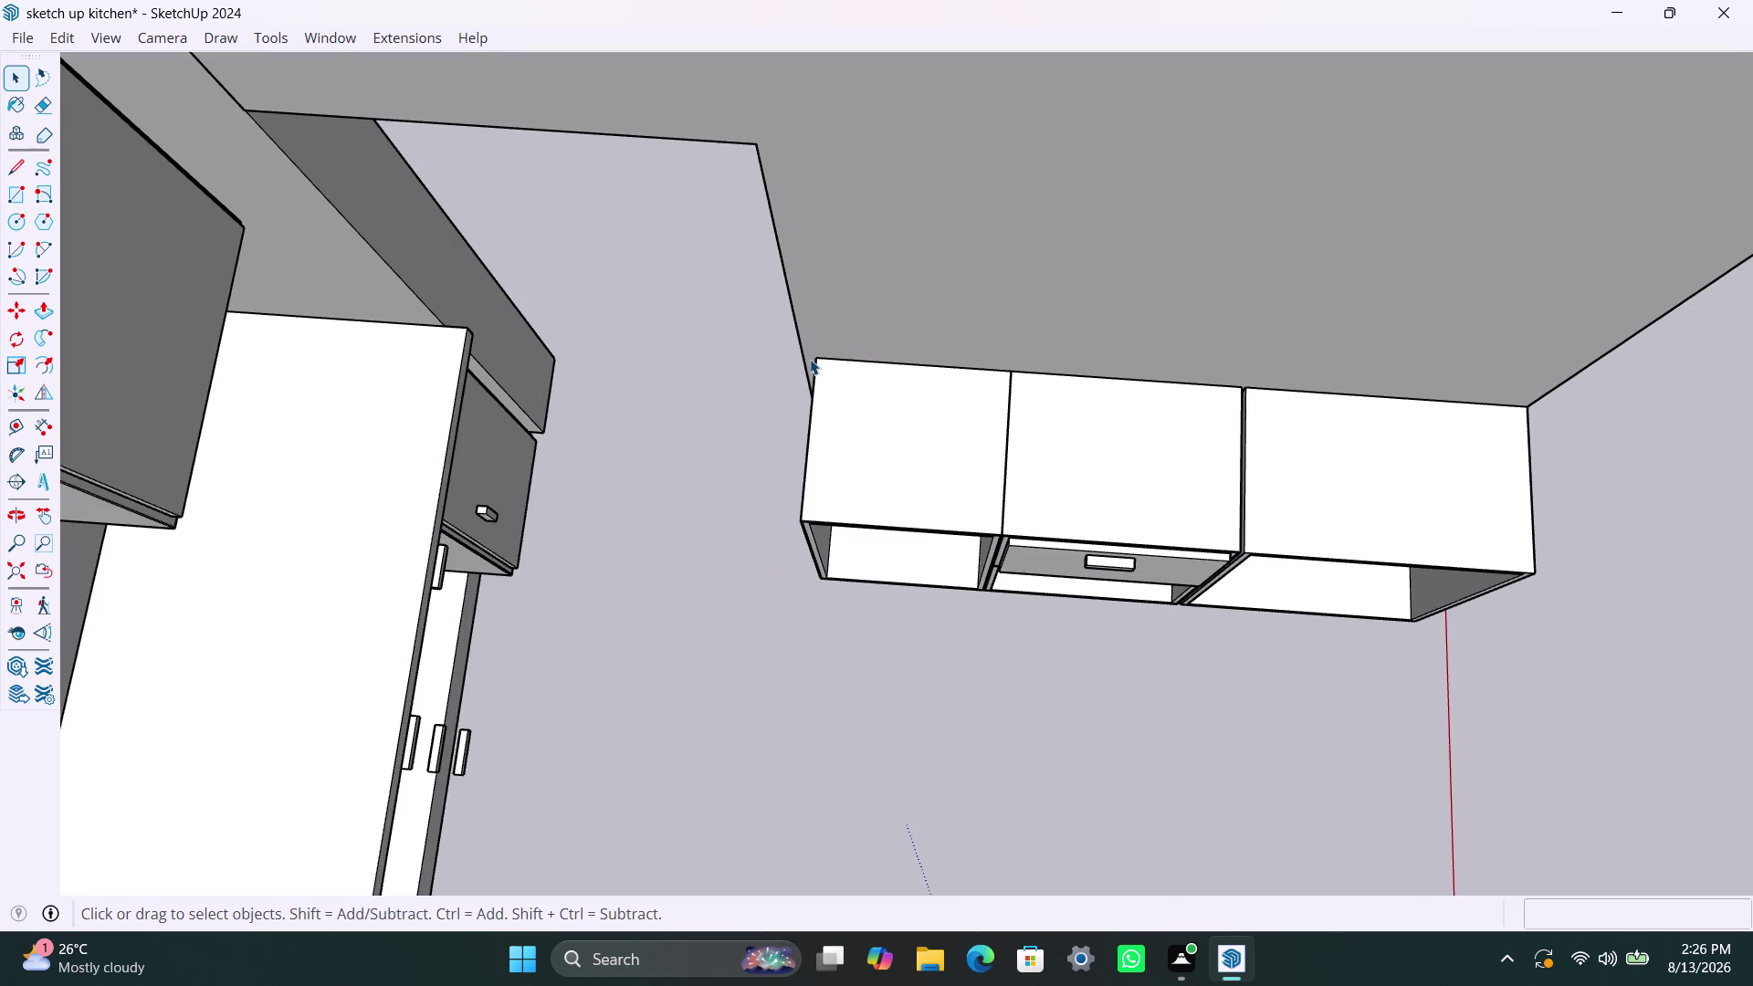
key(r)
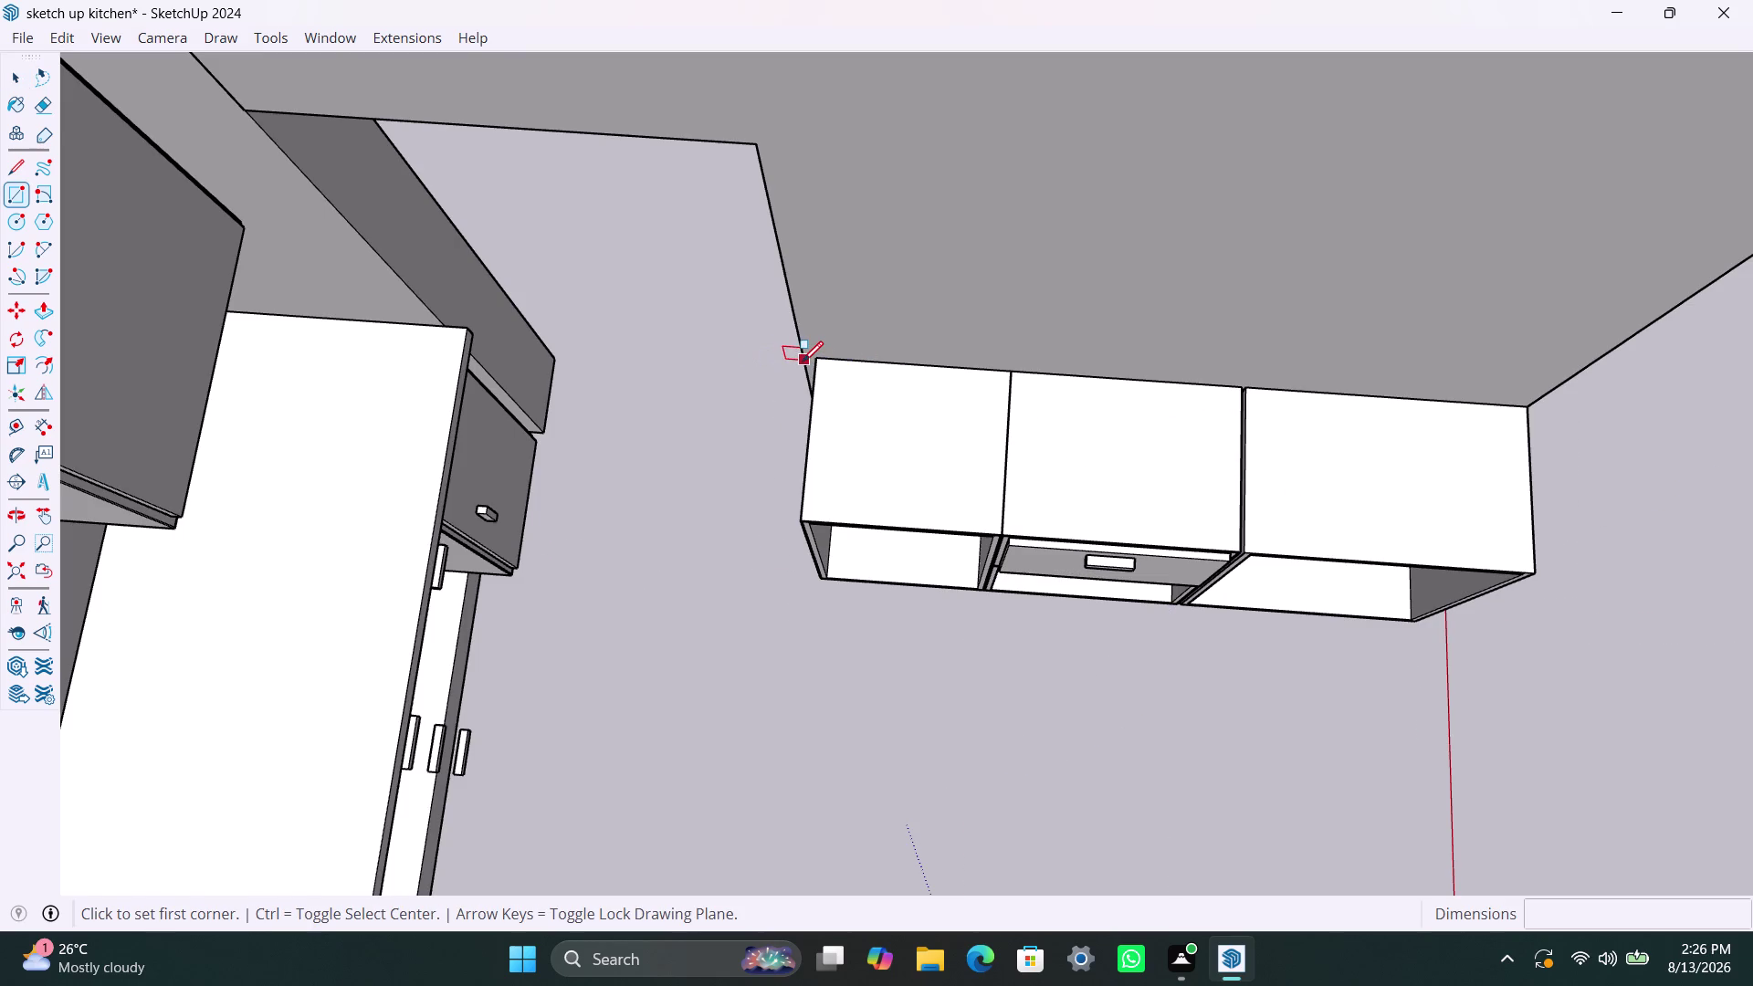
click(800, 359)
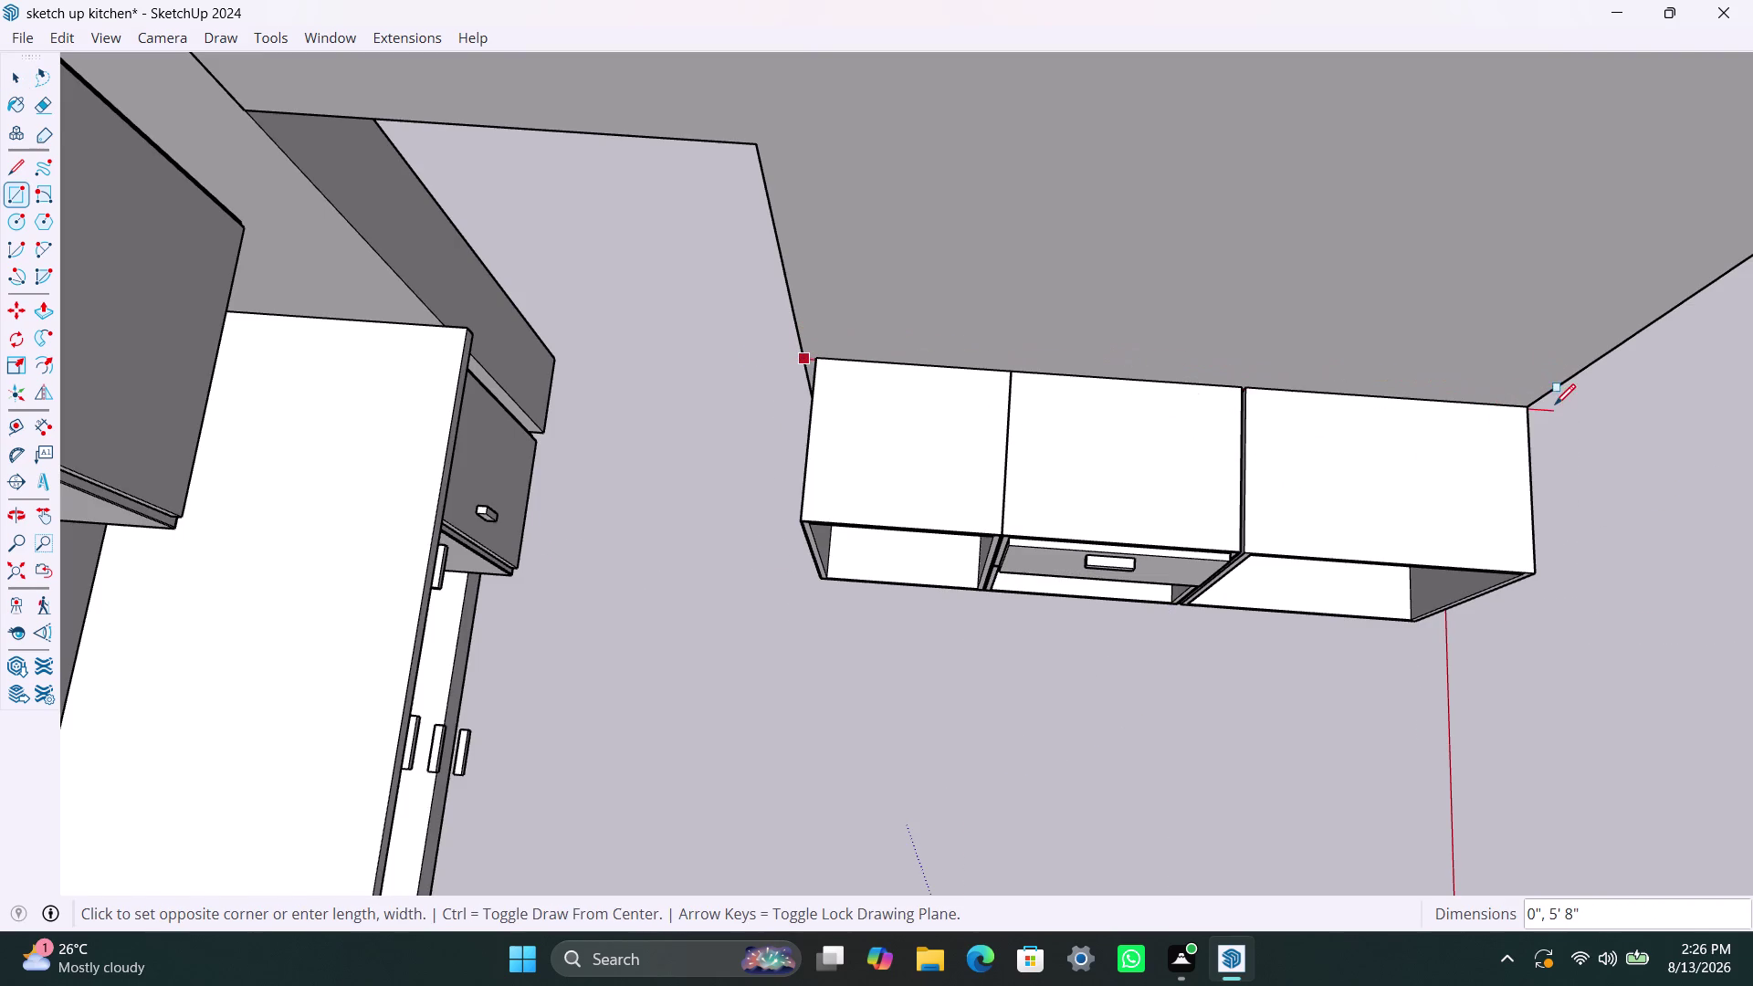
key(Down)
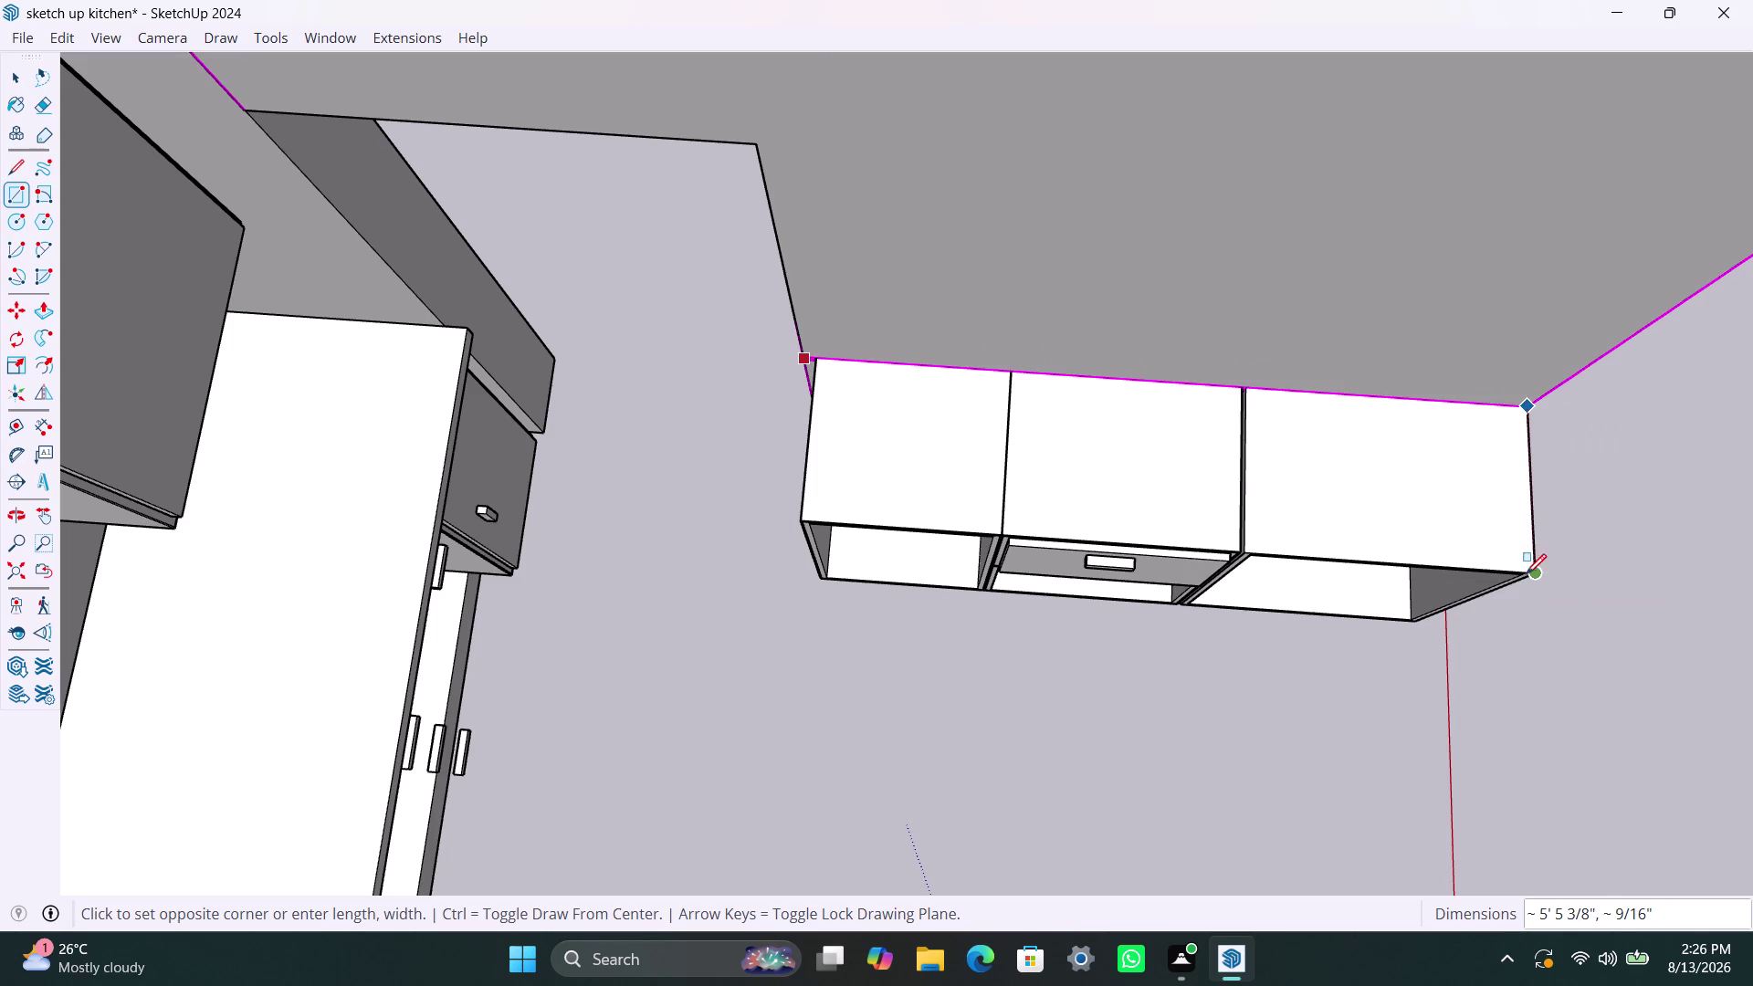
key(Down)
key(Down)
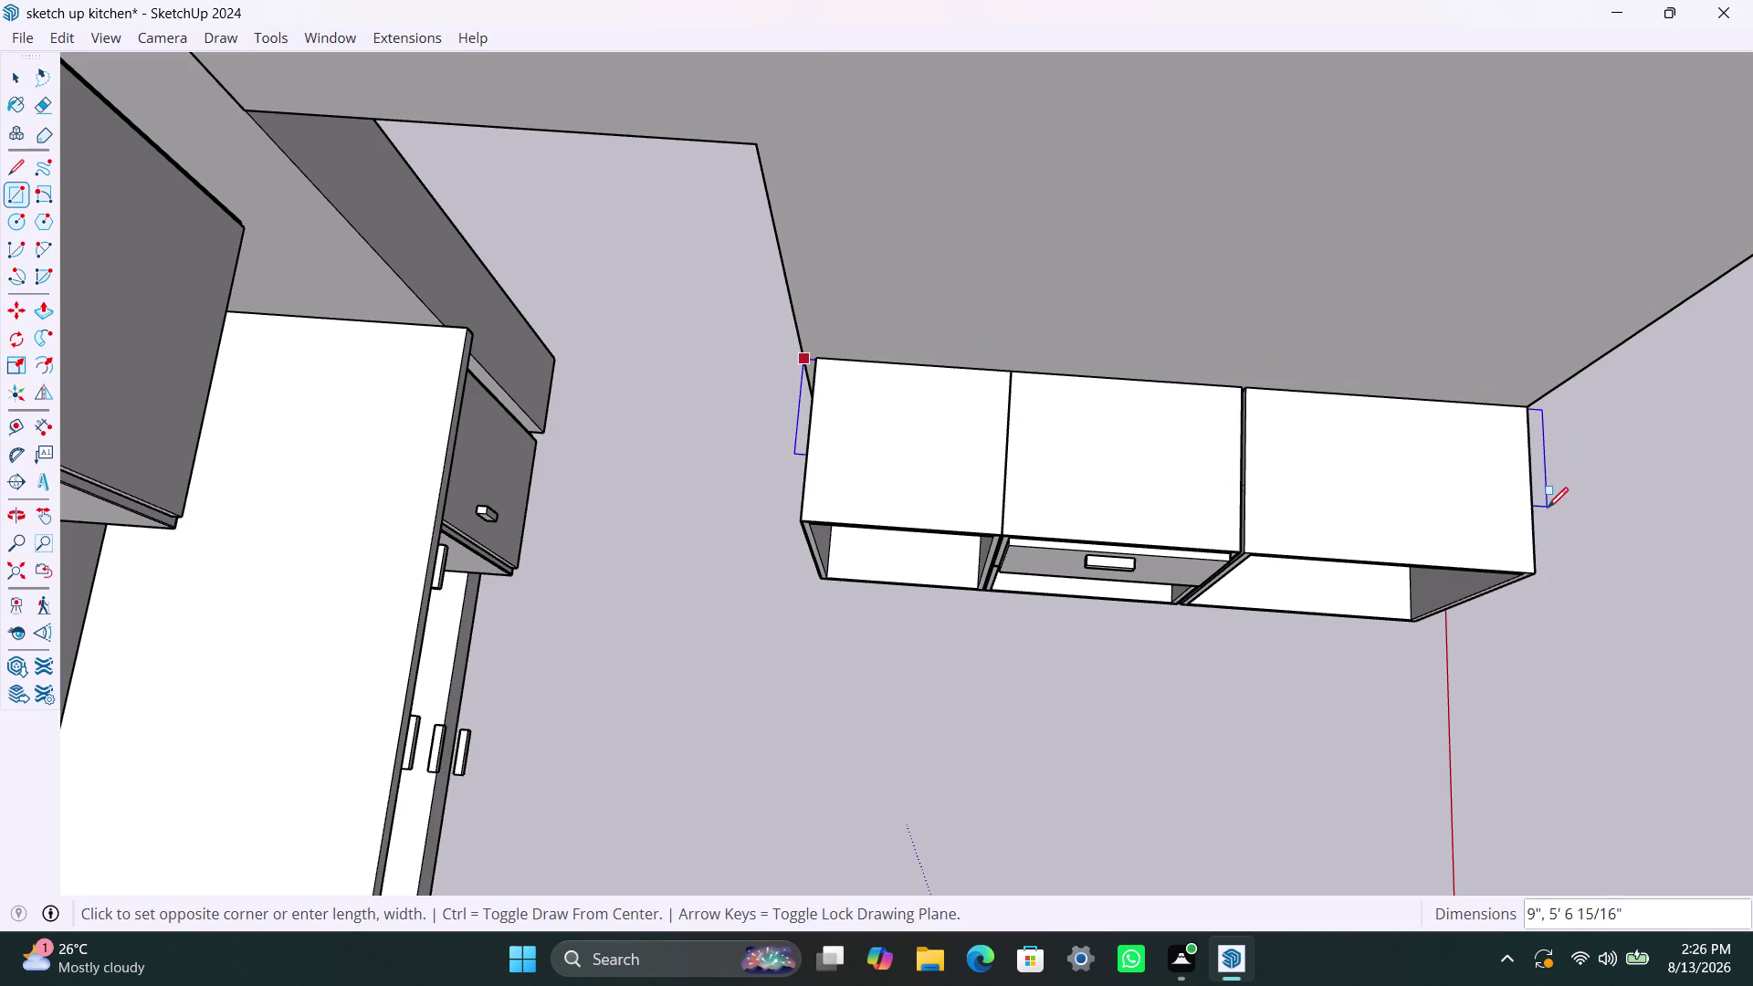
key(Escape)
scroll(up, 3)
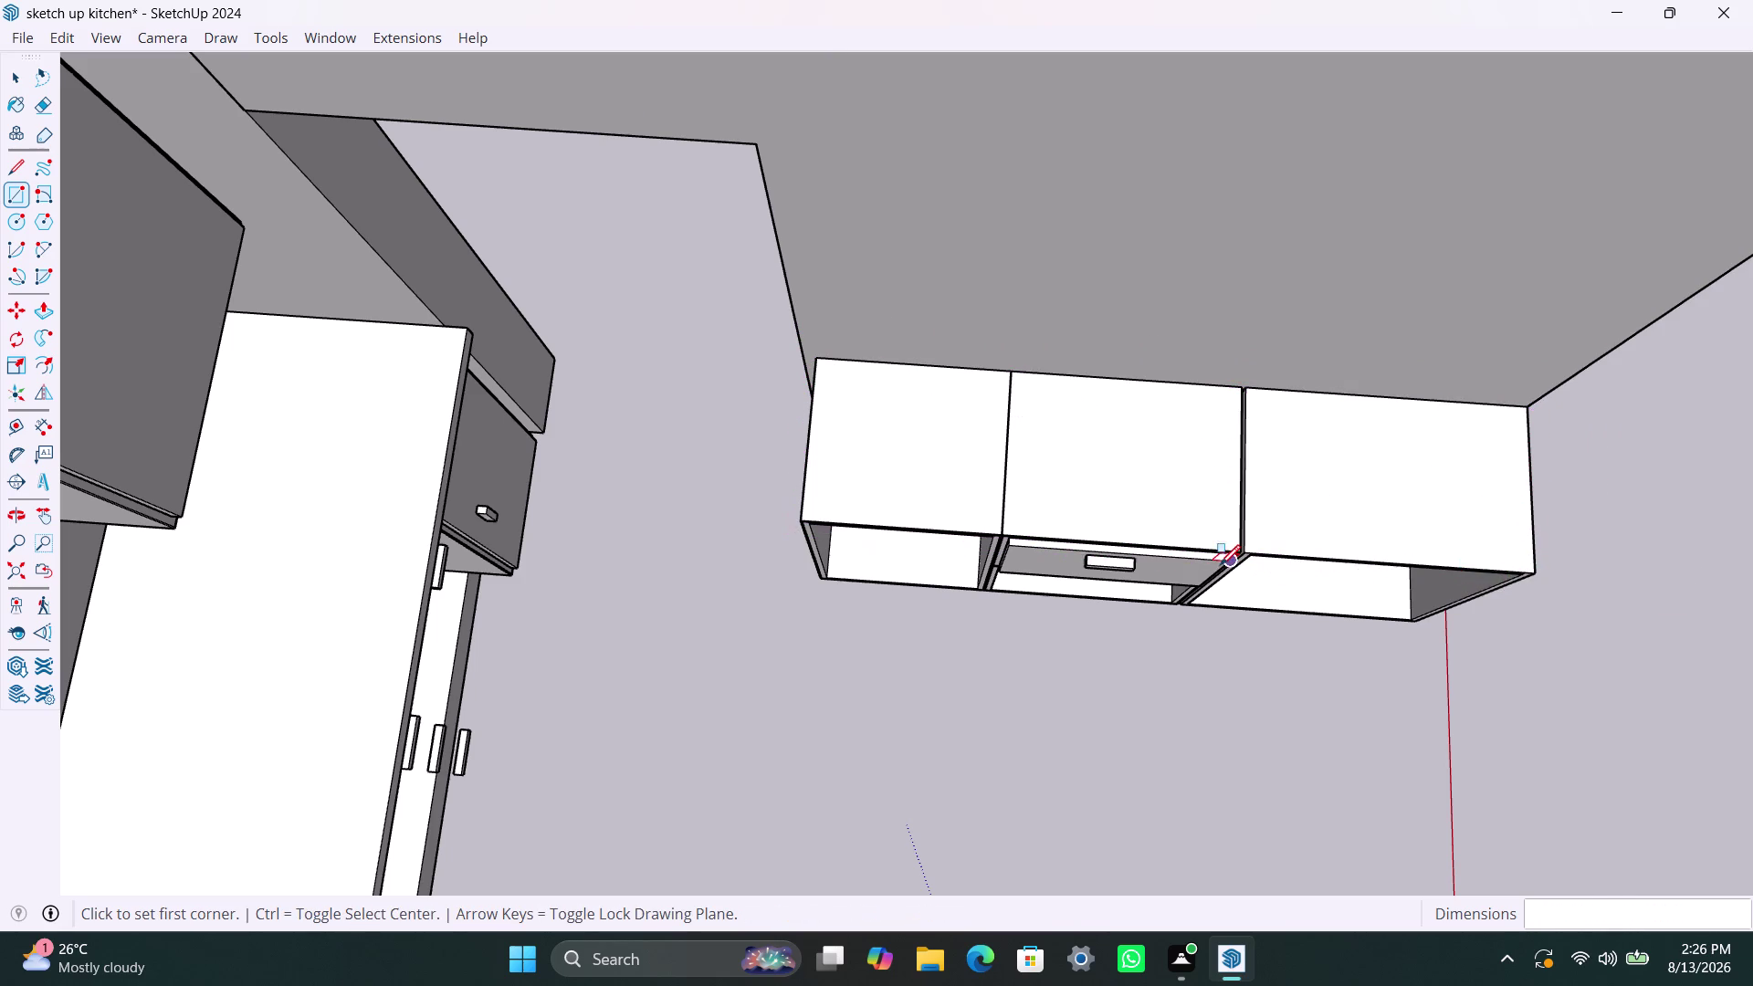
middle_drag(1183, 446, 1216, 628)
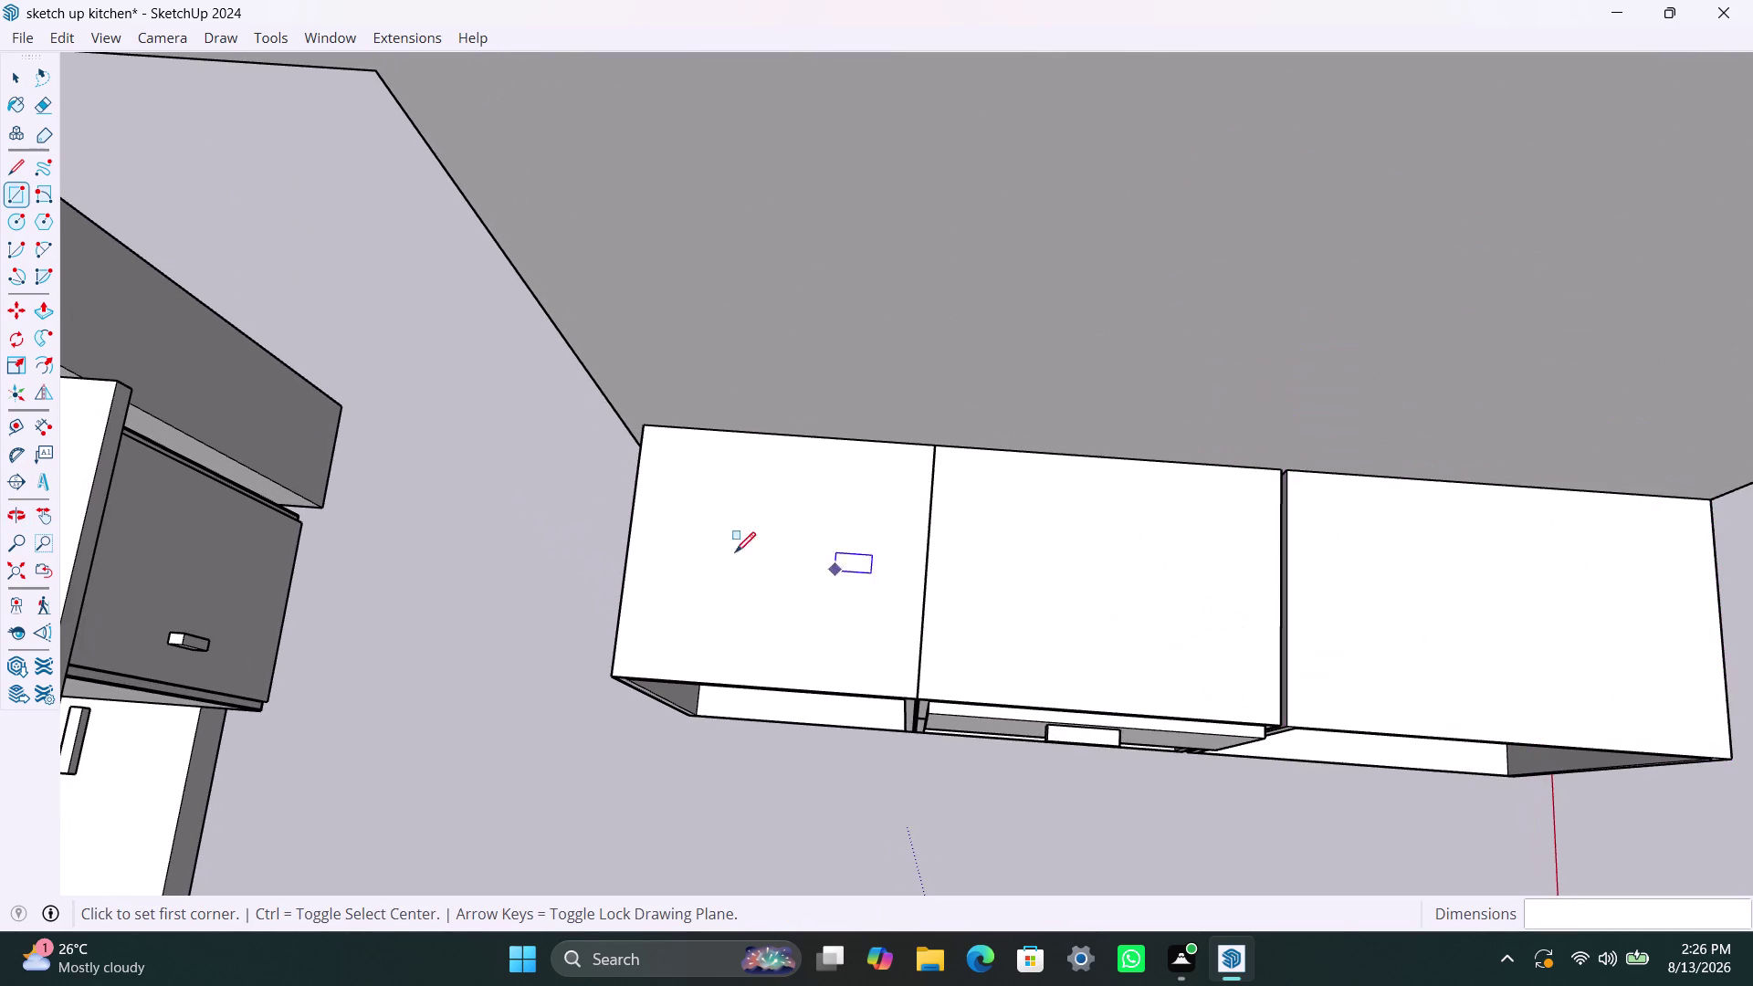
scroll(up, 3)
Draw a rectangle from the cabinet top's back-left corner to its front-right corner.
middle_drag(880, 614, 858, 261)
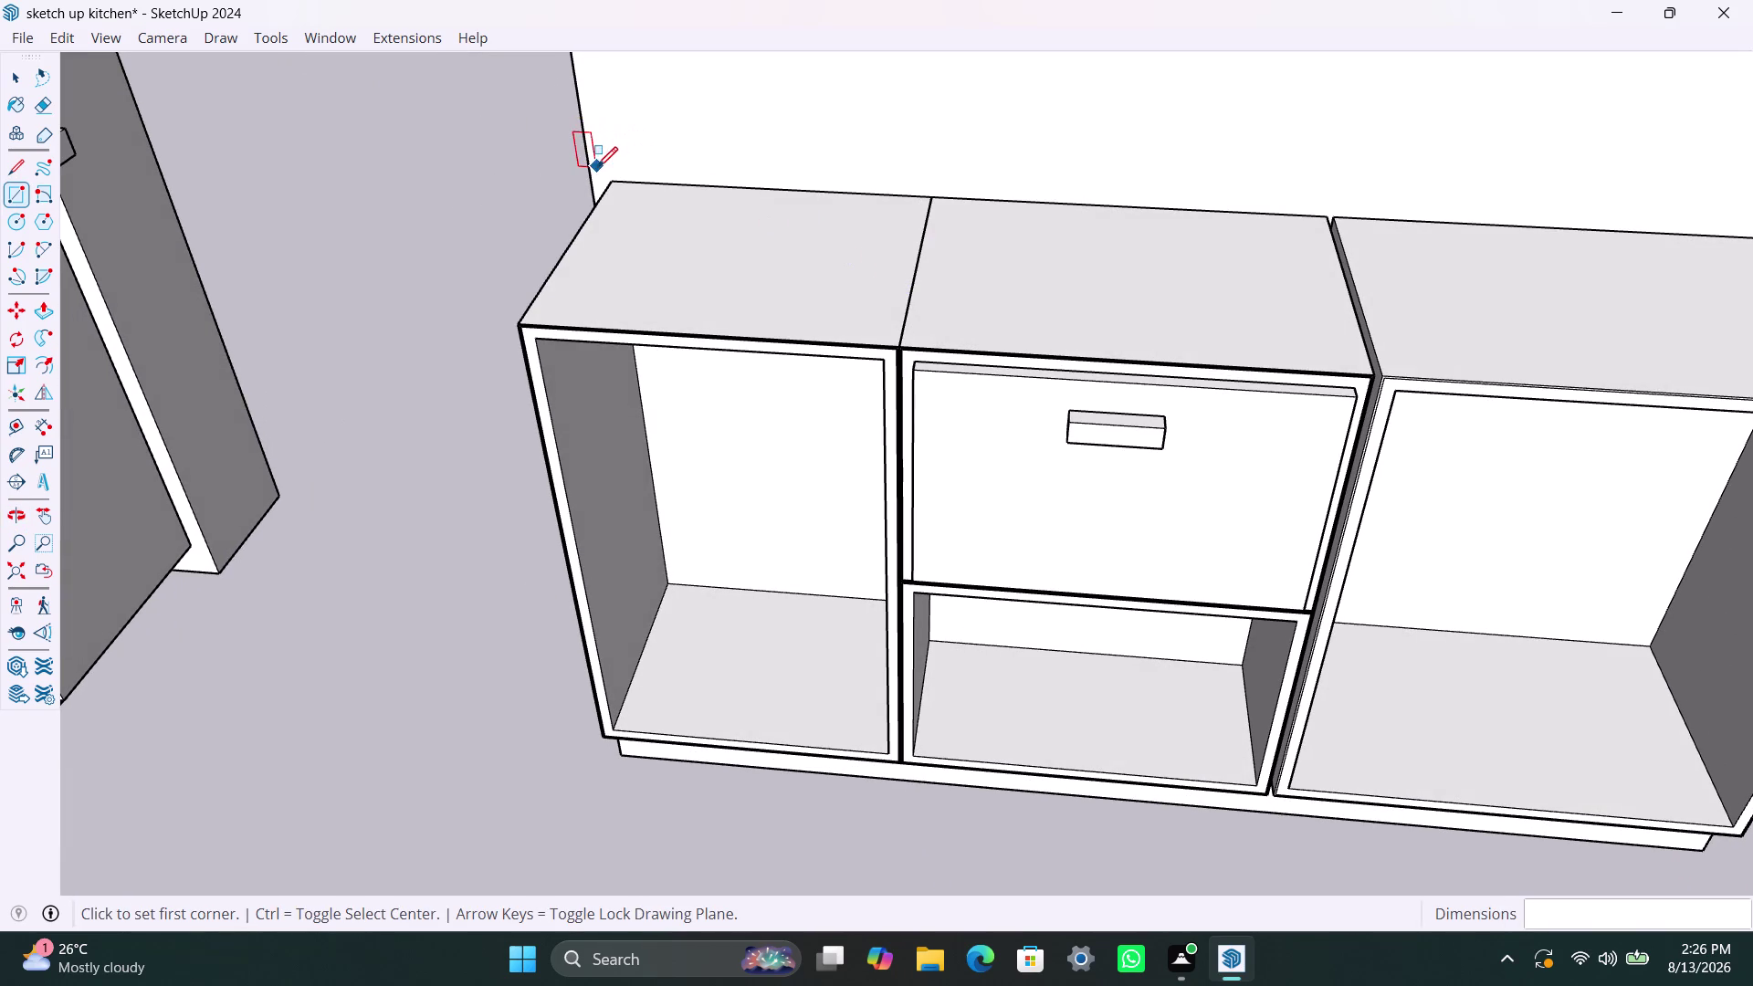
click(594, 175)
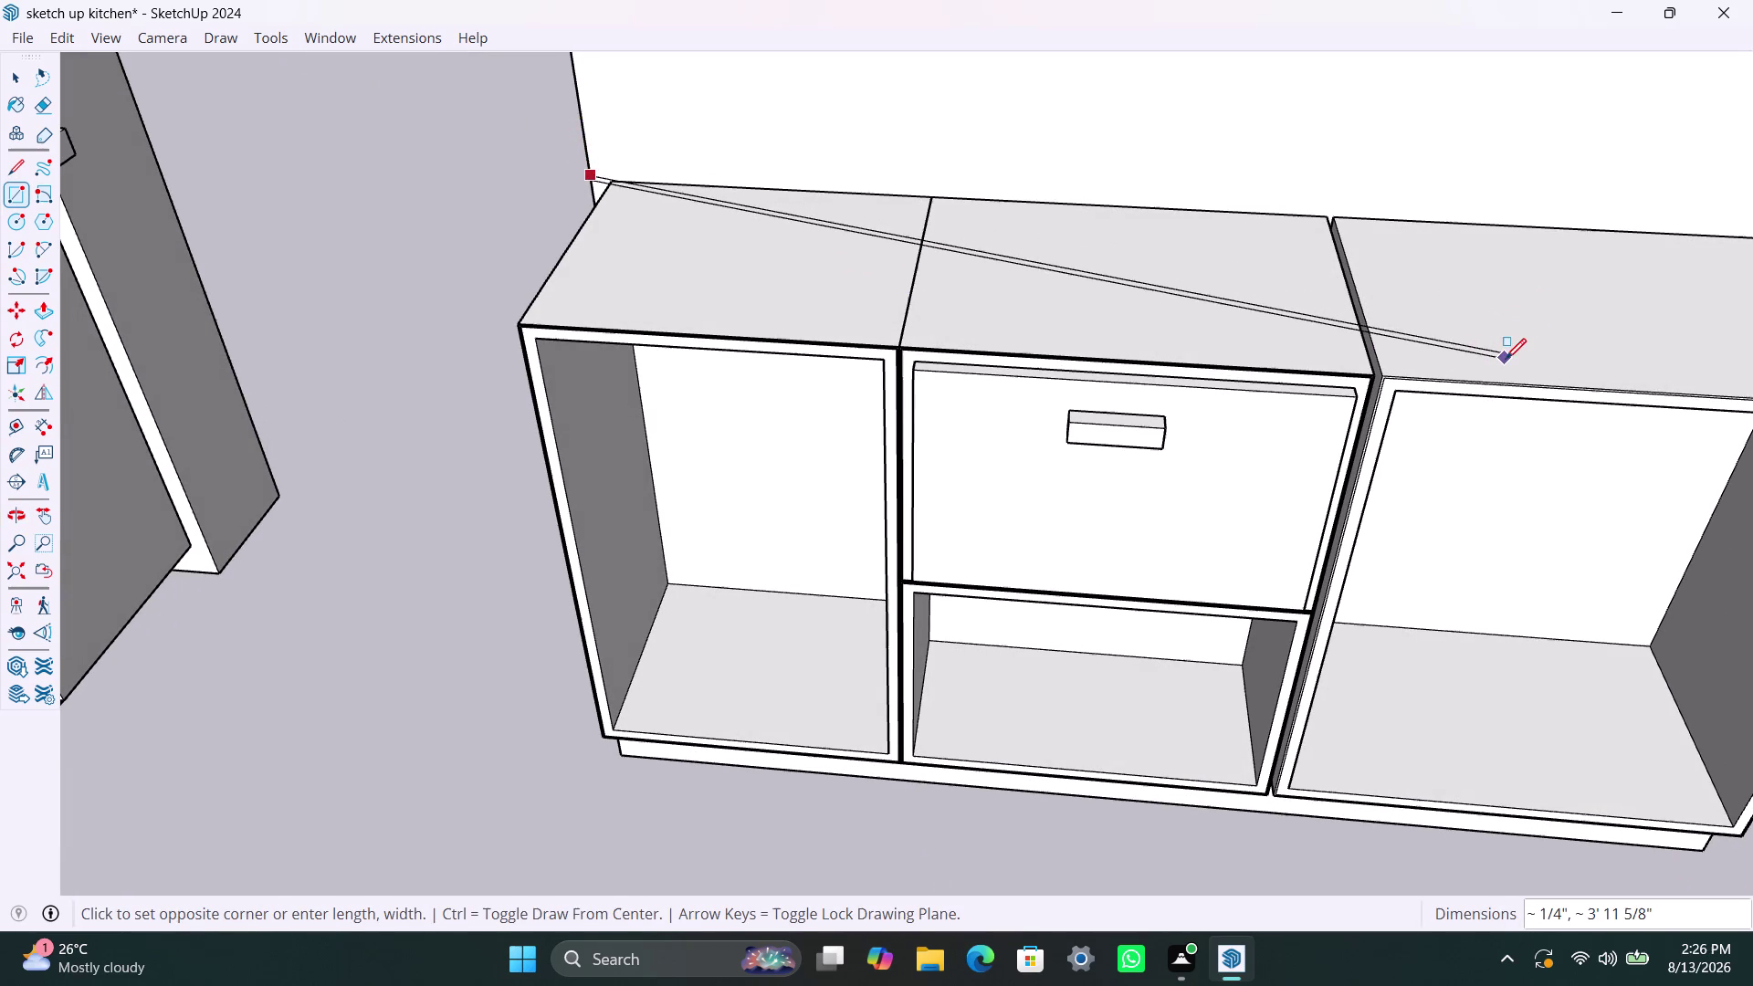
key(Down)
scroll(down, 3)
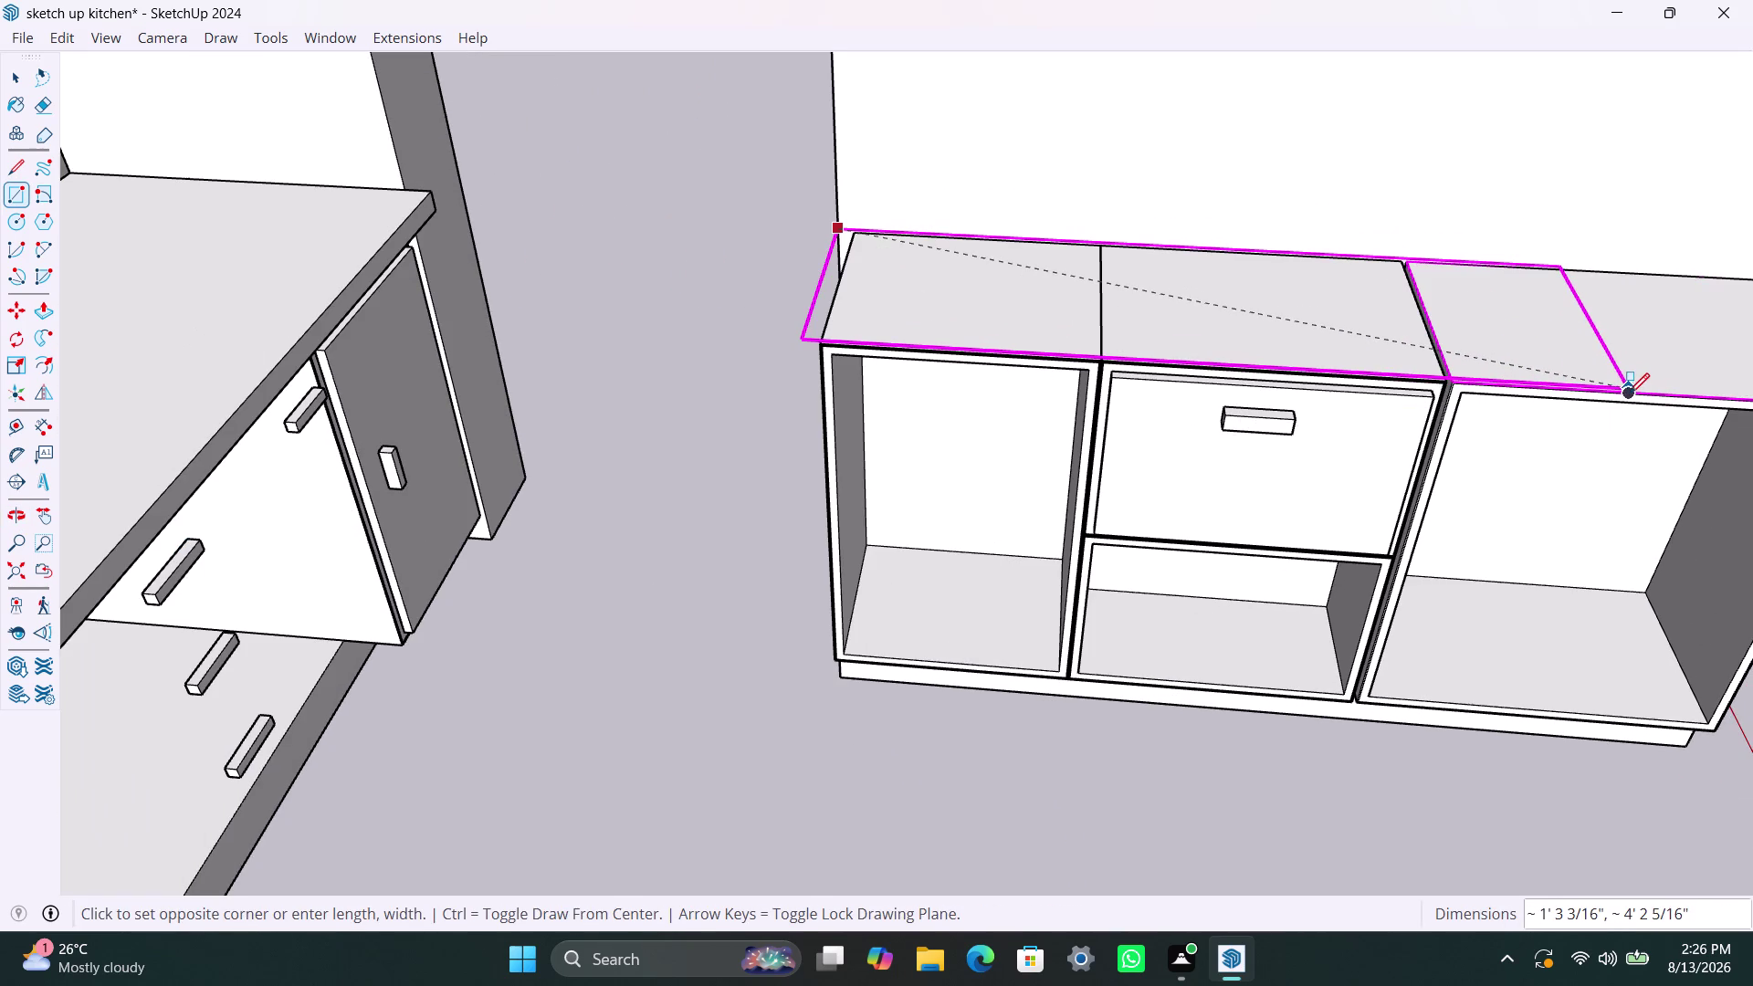
middle_drag(1627, 392, 1102, 384)
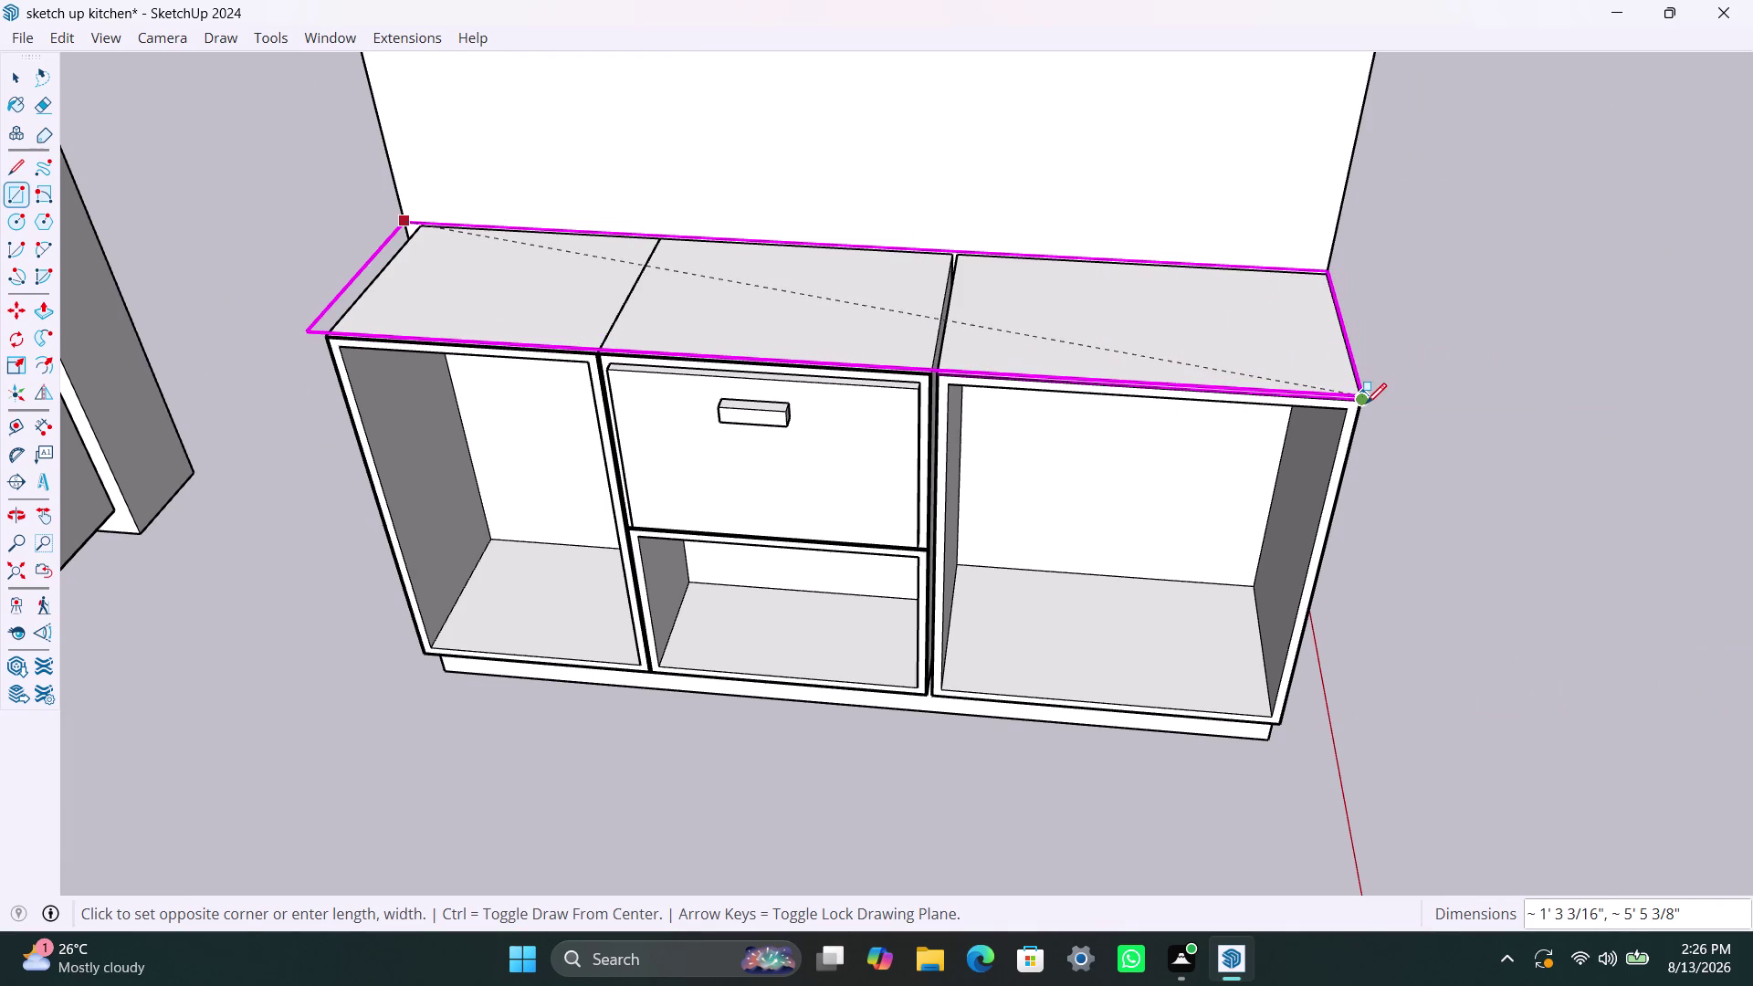
click(1366, 403)
key(space)
Select the new top face with its edges, then orbit out to view the whole cabinet.
scroll(up, 3)
scroll(up, 3)
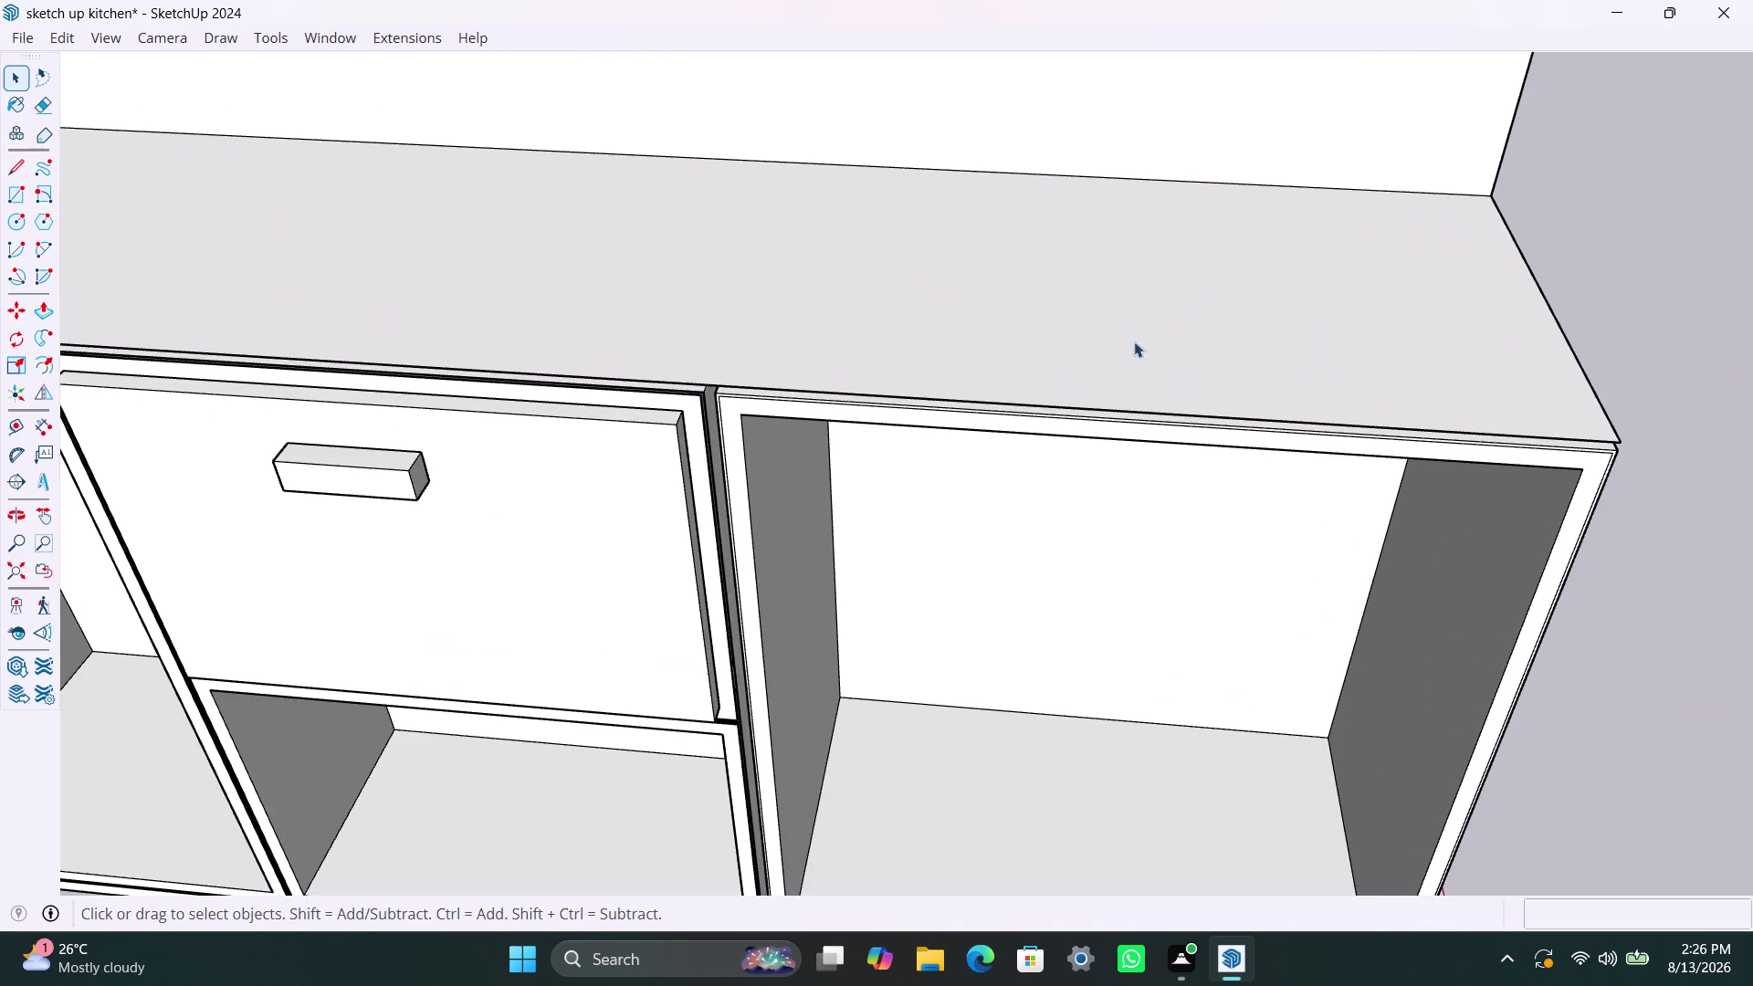
middle_drag(1139, 350, 1146, 419)
click(1124, 392)
double_click(1124, 392)
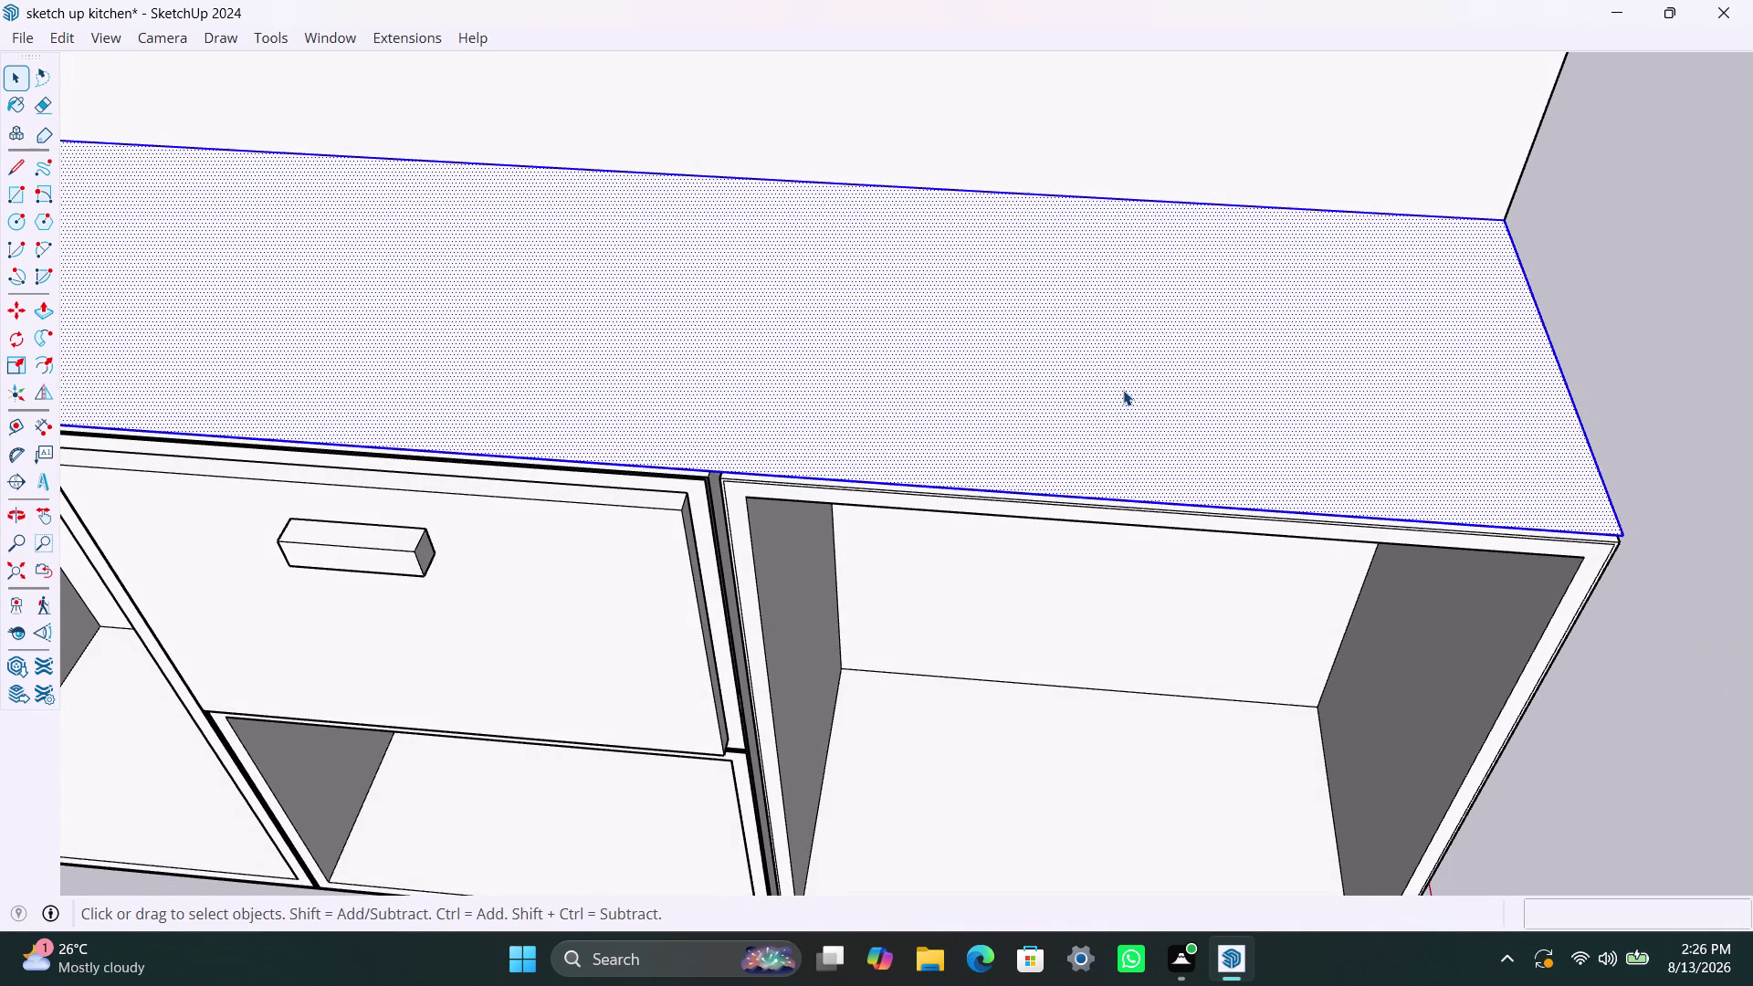
right_click(1122, 390)
click(1233, 601)
click(1033, 435)
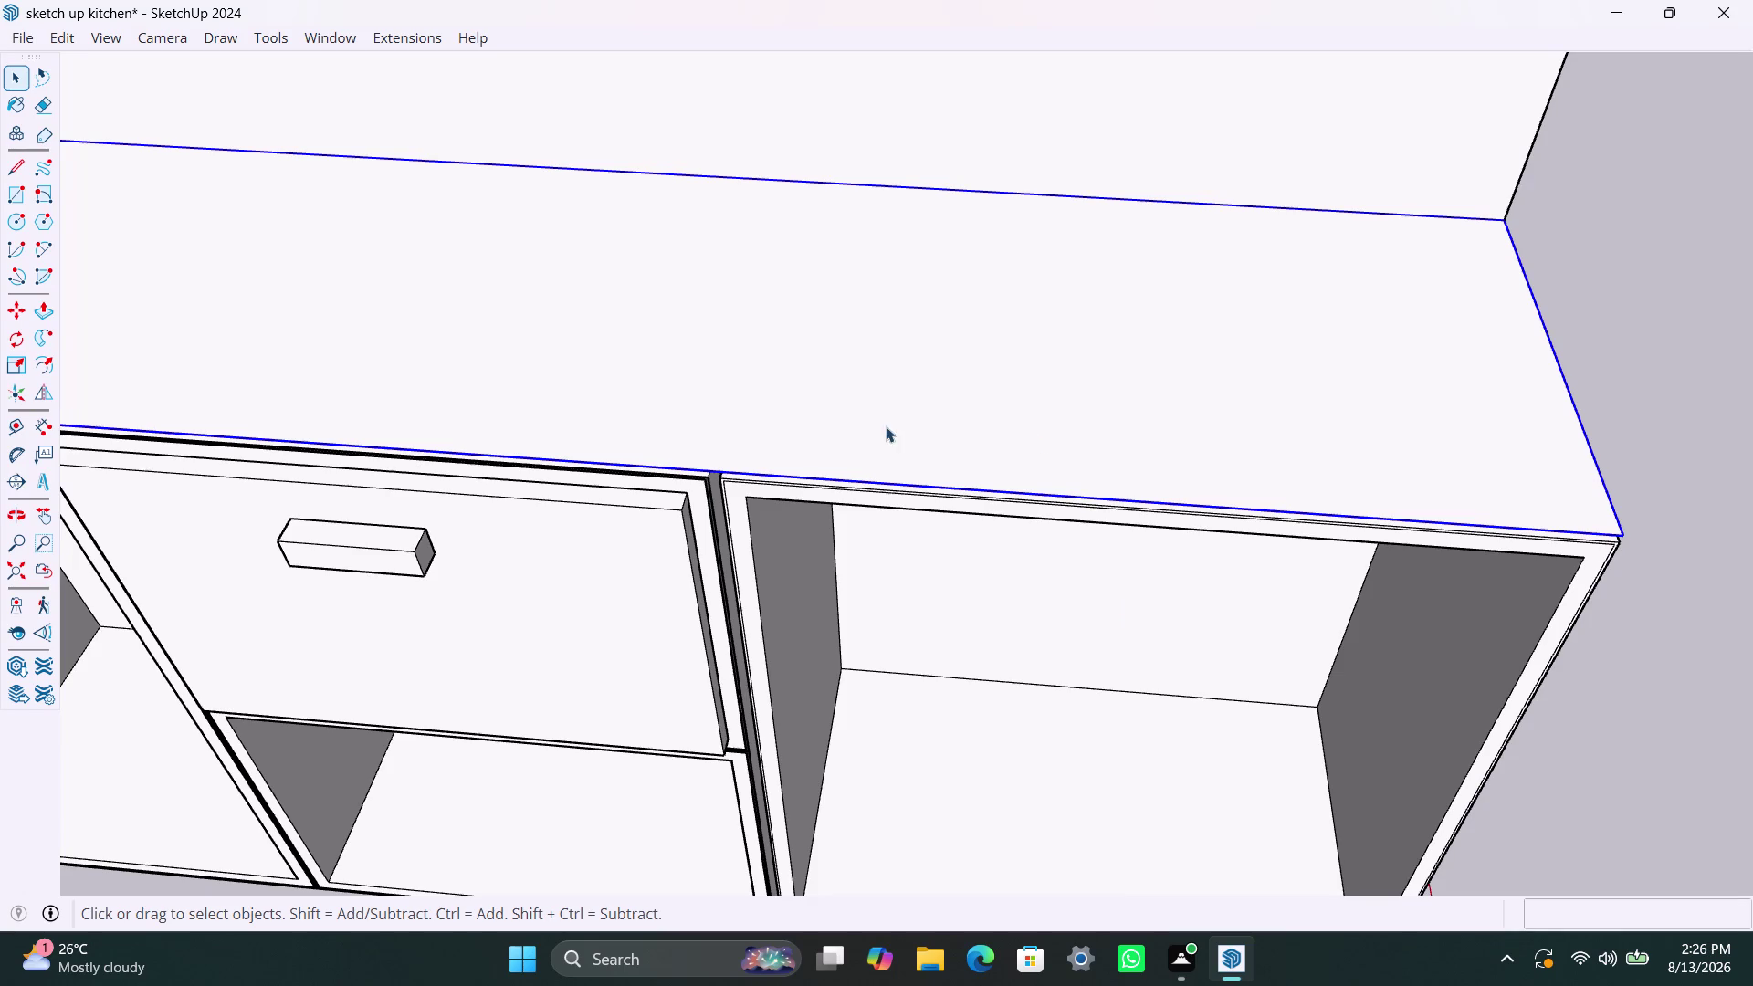
scroll(down, 3)
scroll(down, 3)
middle_drag(527, 367, 1018, 315)
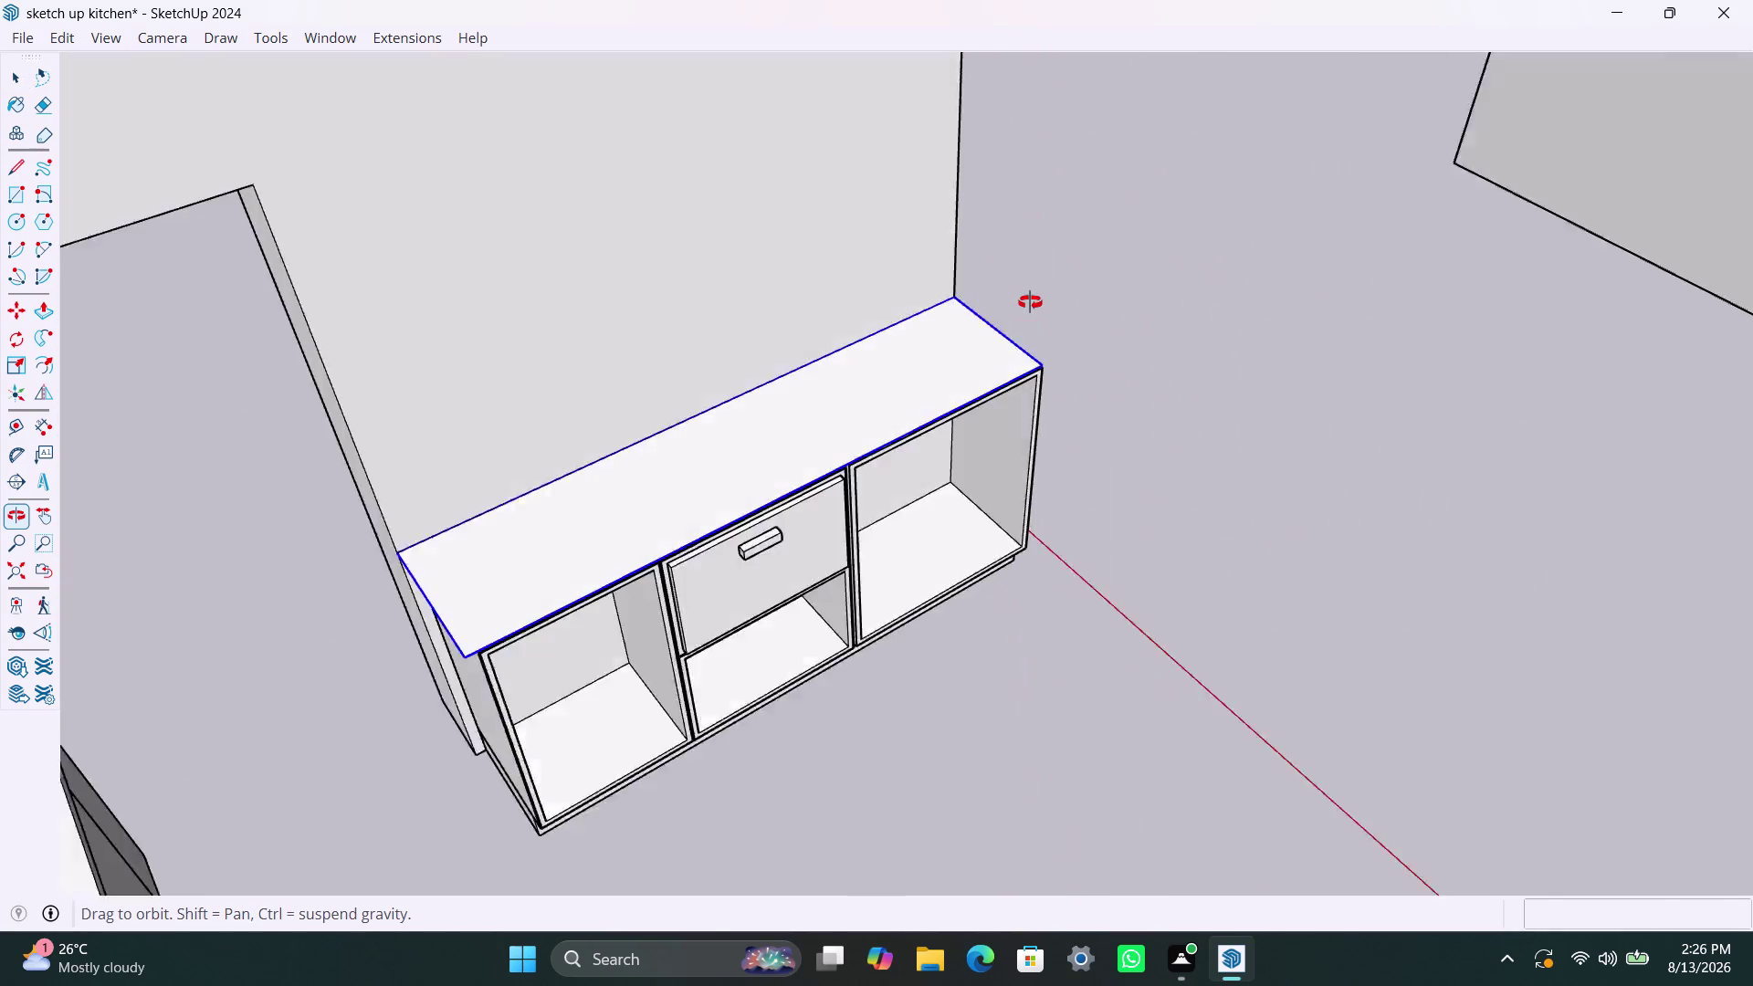
middle_drag(1018, 315, 212, 2)
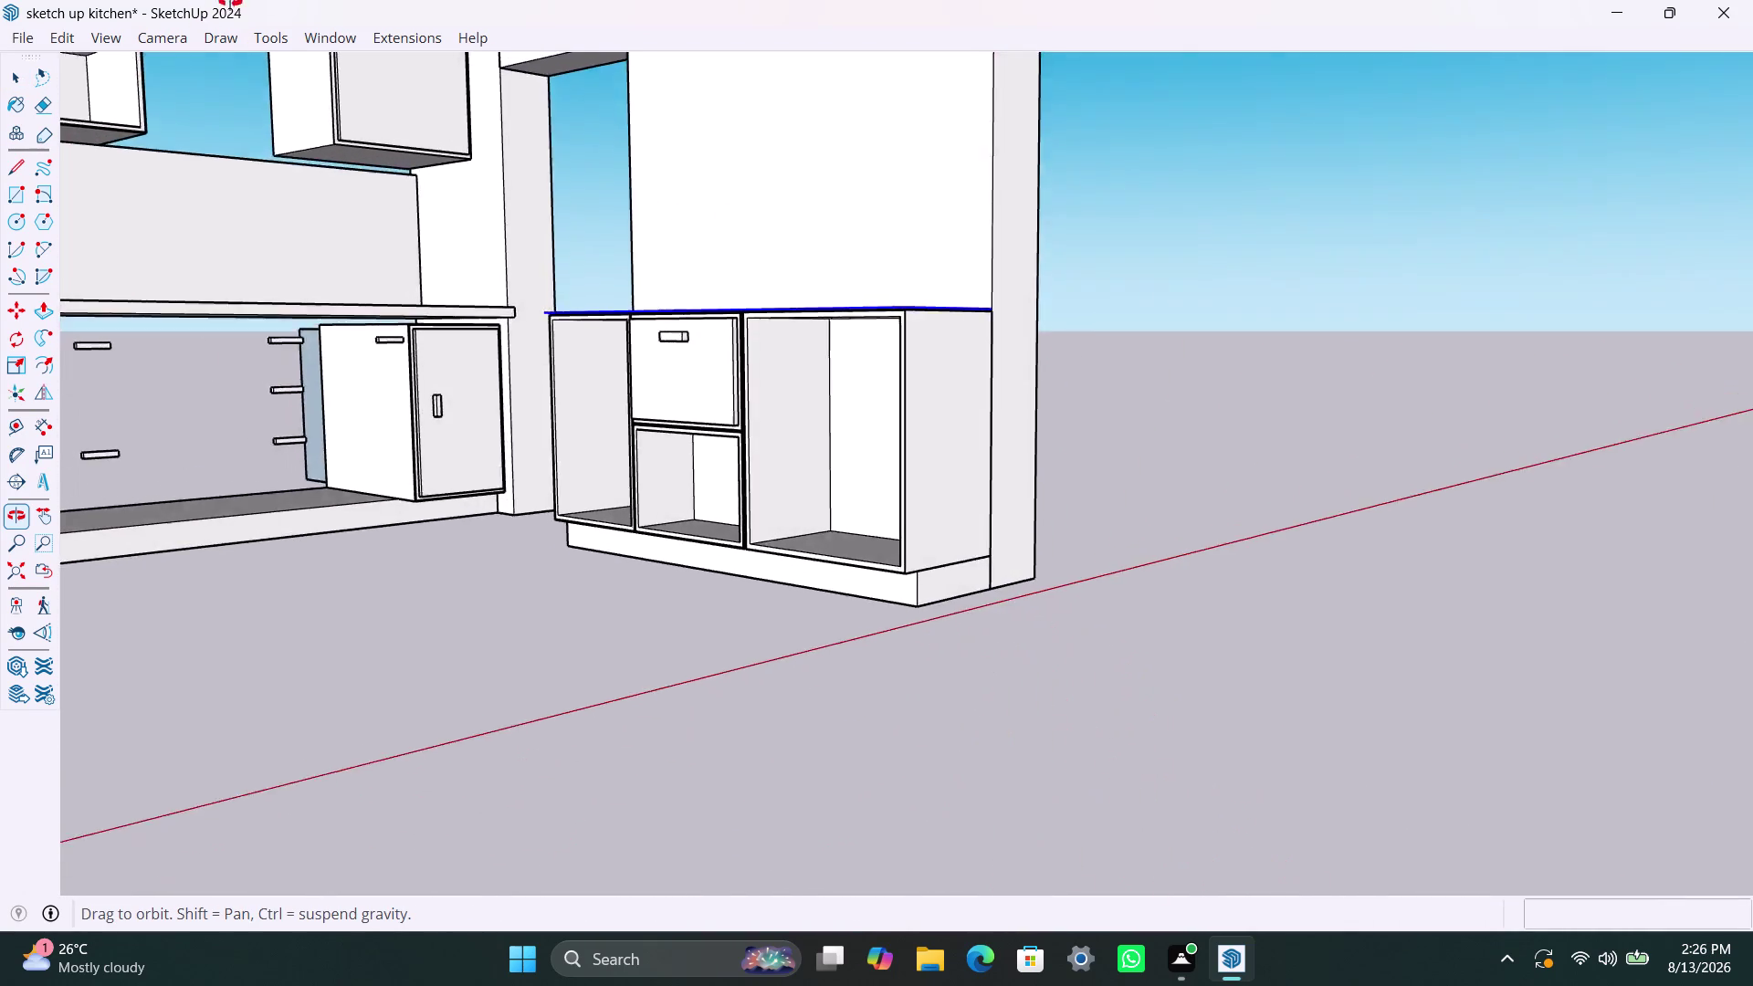
middle_drag(211, 2, 639, 340)
scroll(up, 3)
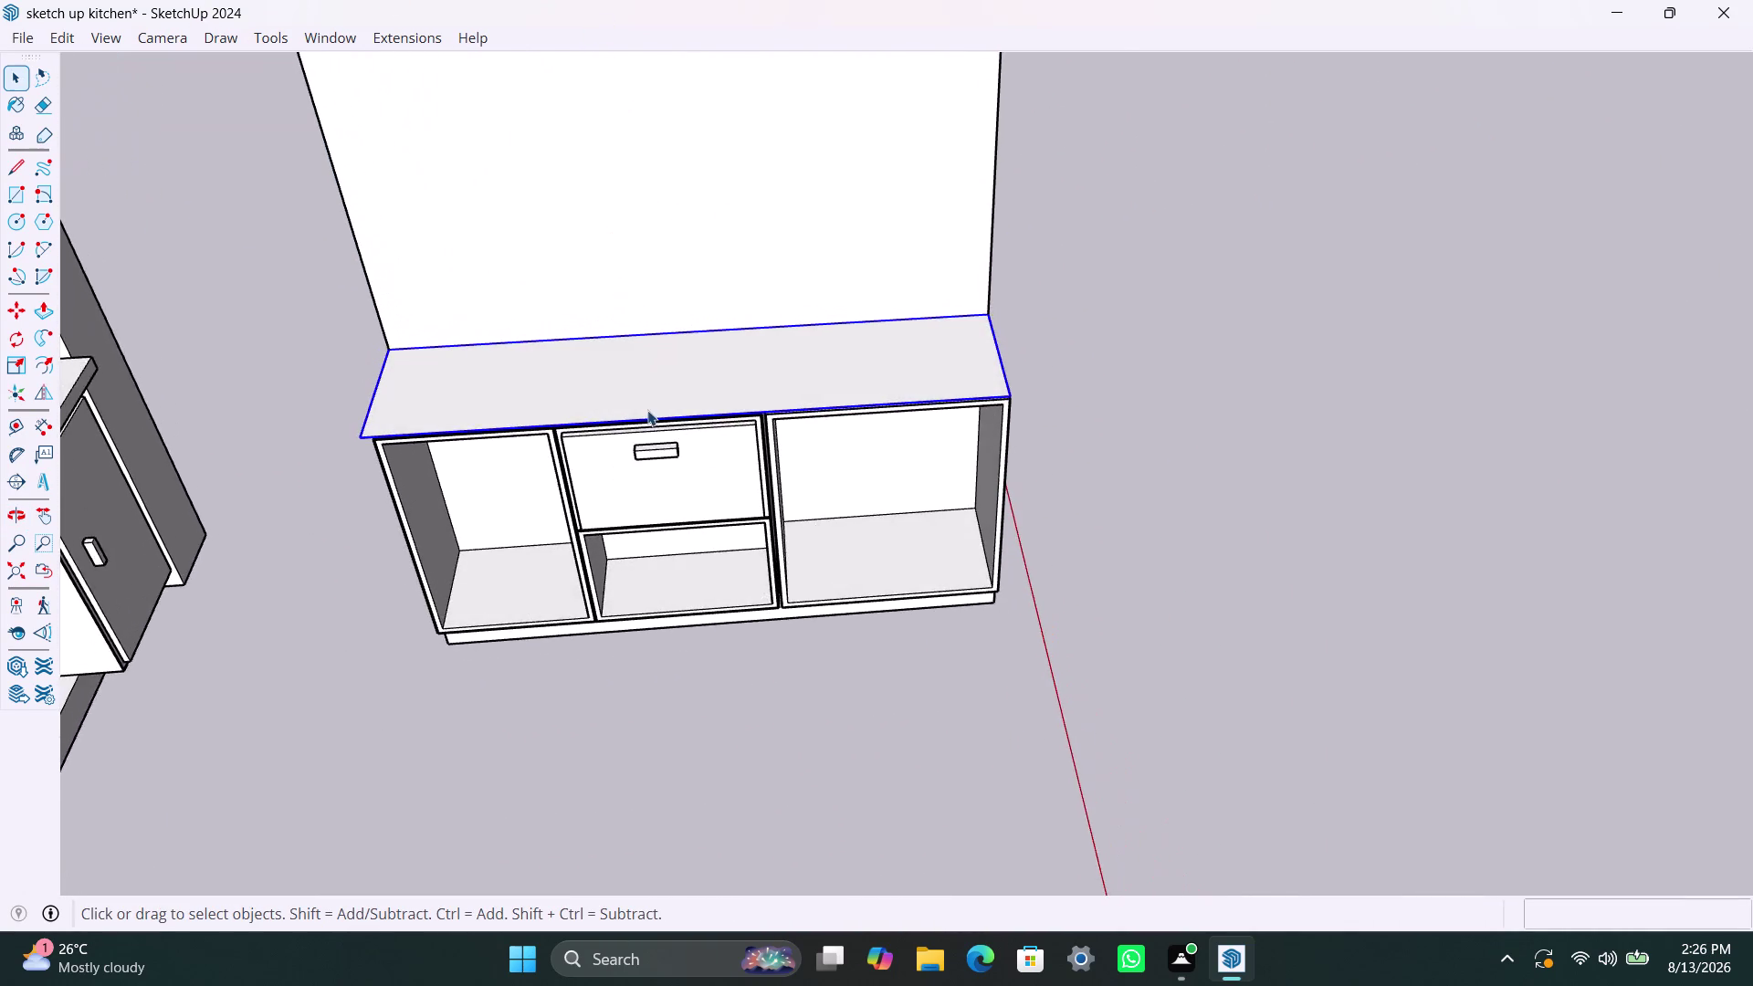
scroll(up, 3)
click(630, 357)
click(641, 377)
double_click(577, 370)
click(421, 370)
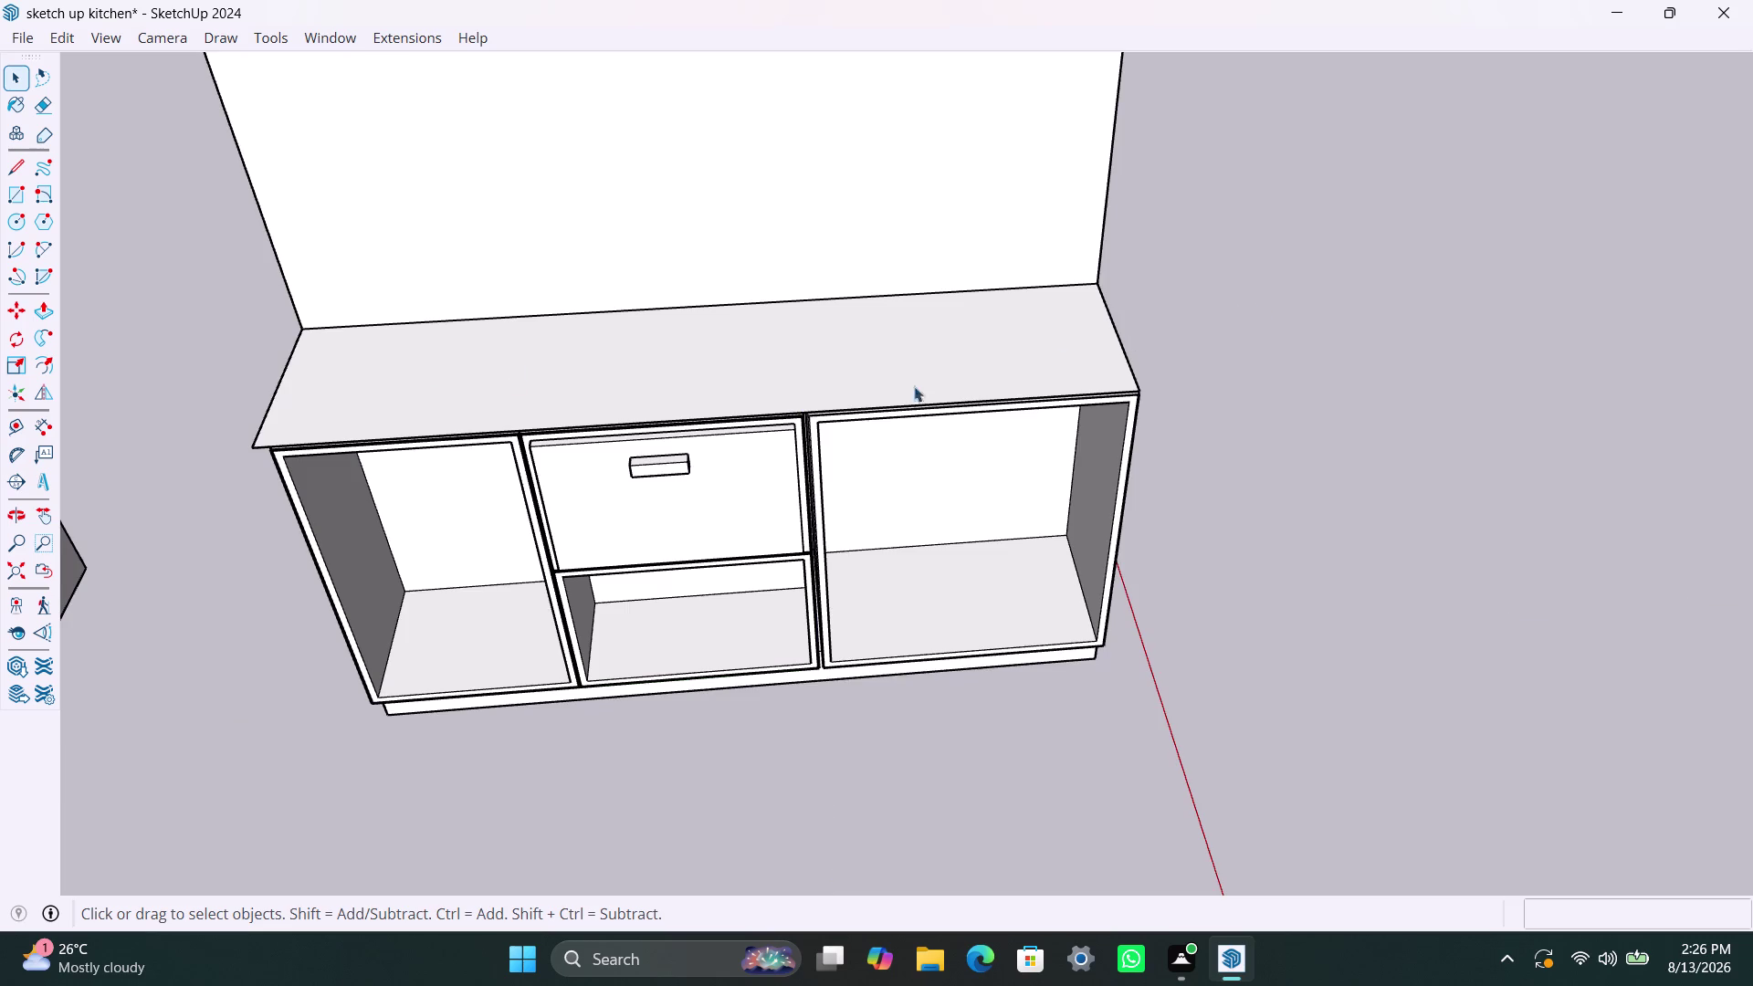
click(782, 384)
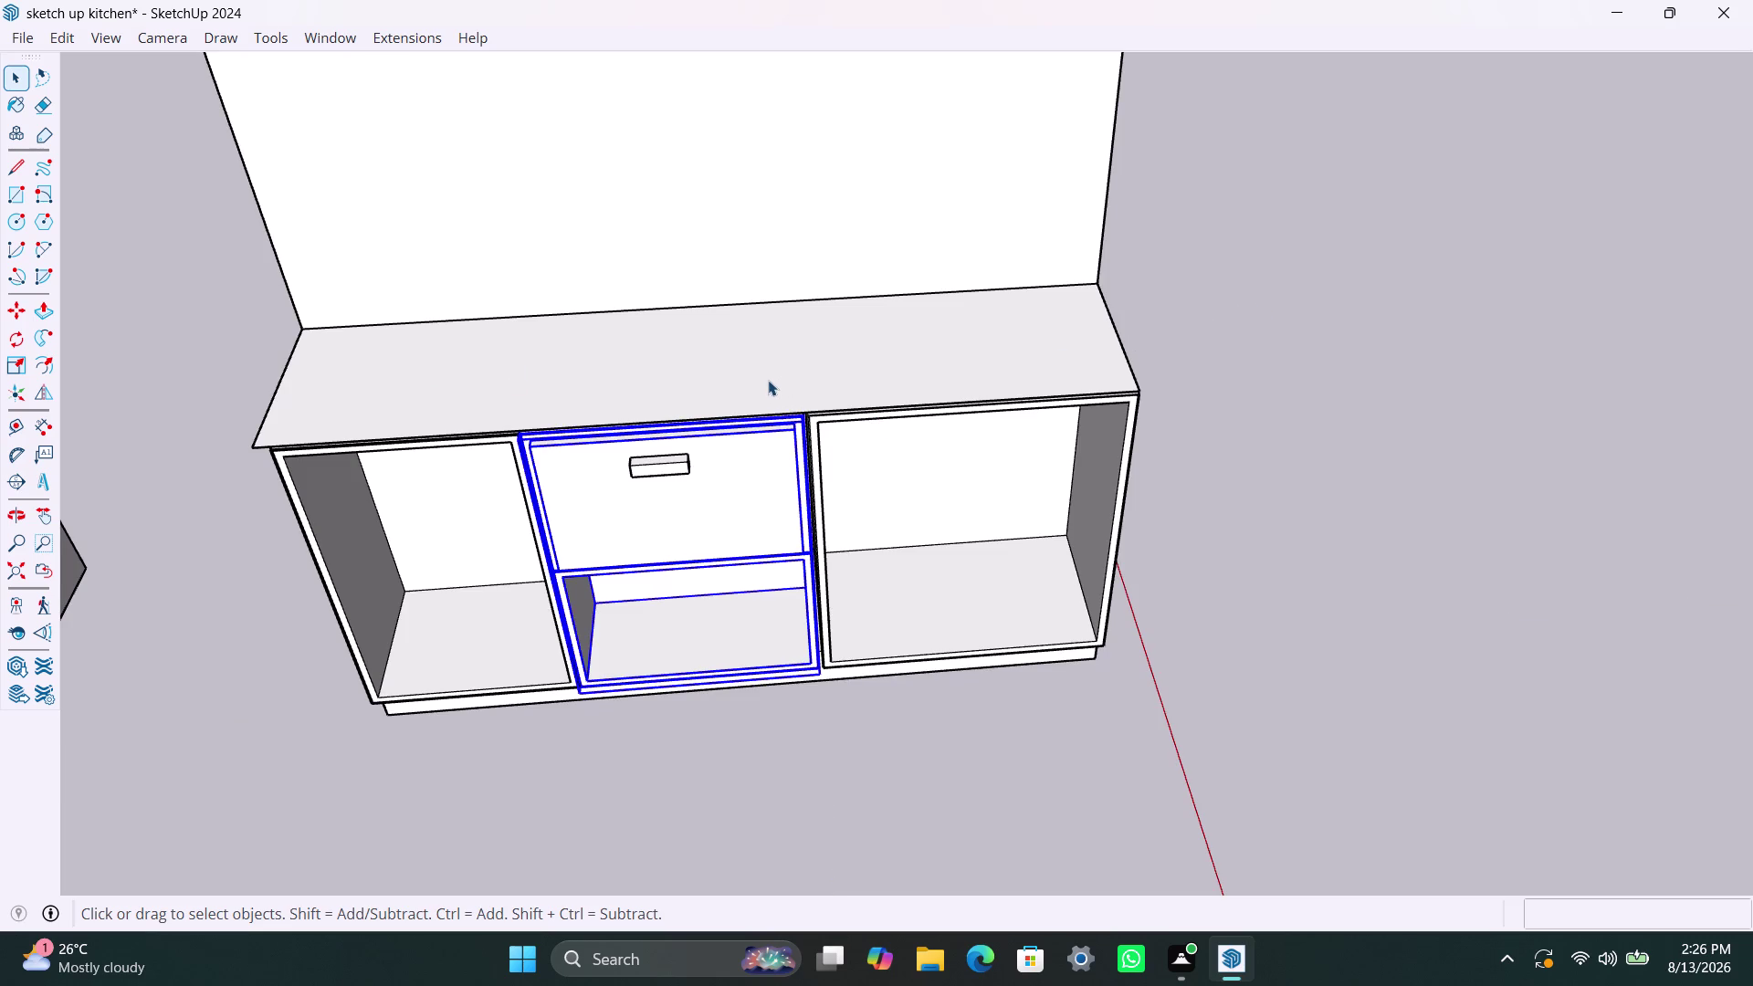
scroll(up, 3)
scroll(up, 3)
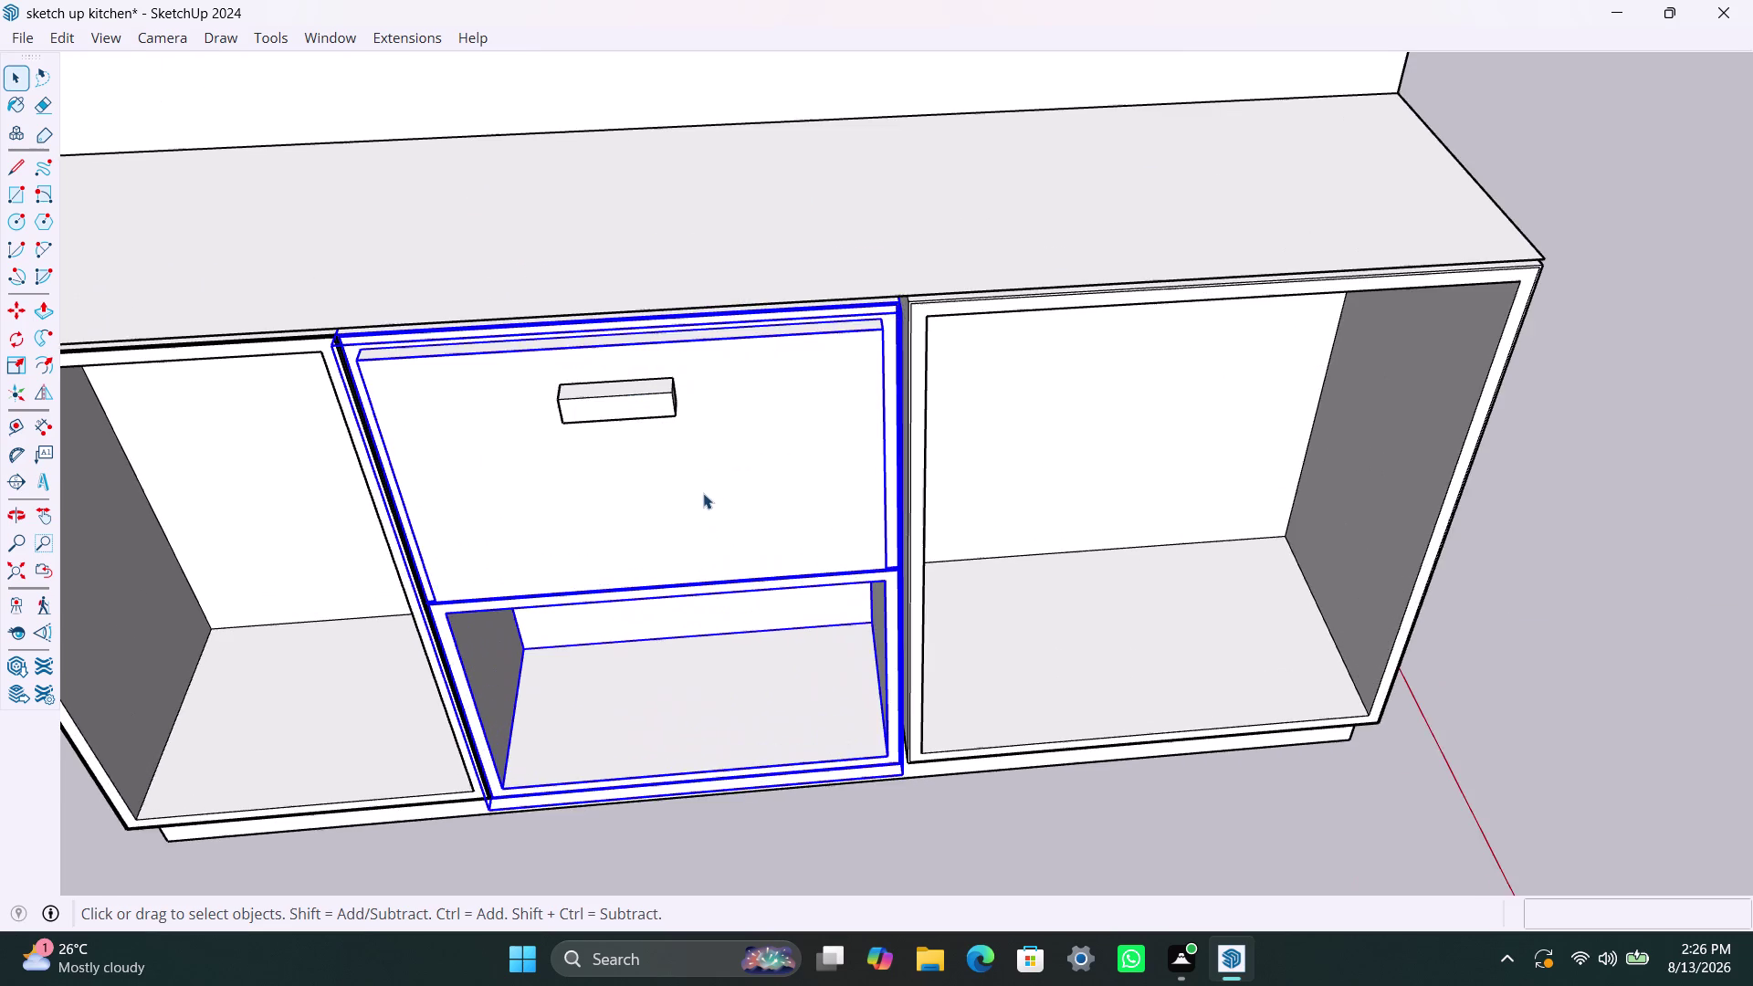
middle_drag(703, 488, 687, 368)
scroll(up, 3)
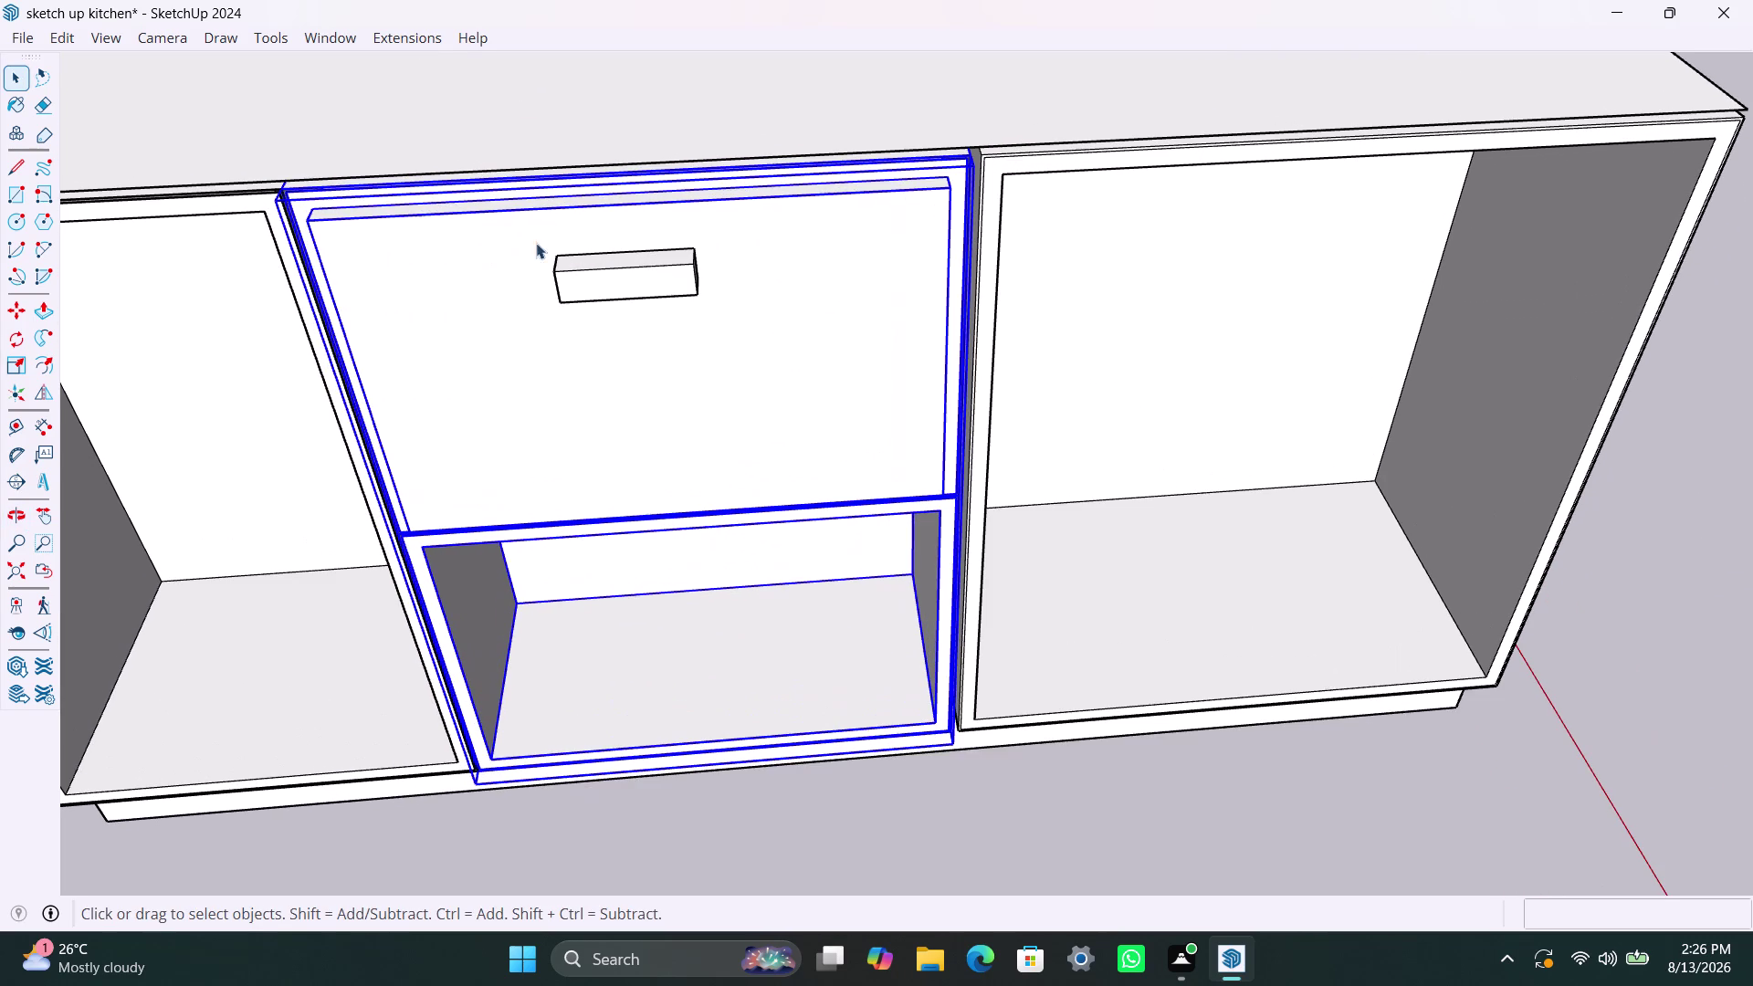
scroll(down, 3)
click(667, 155)
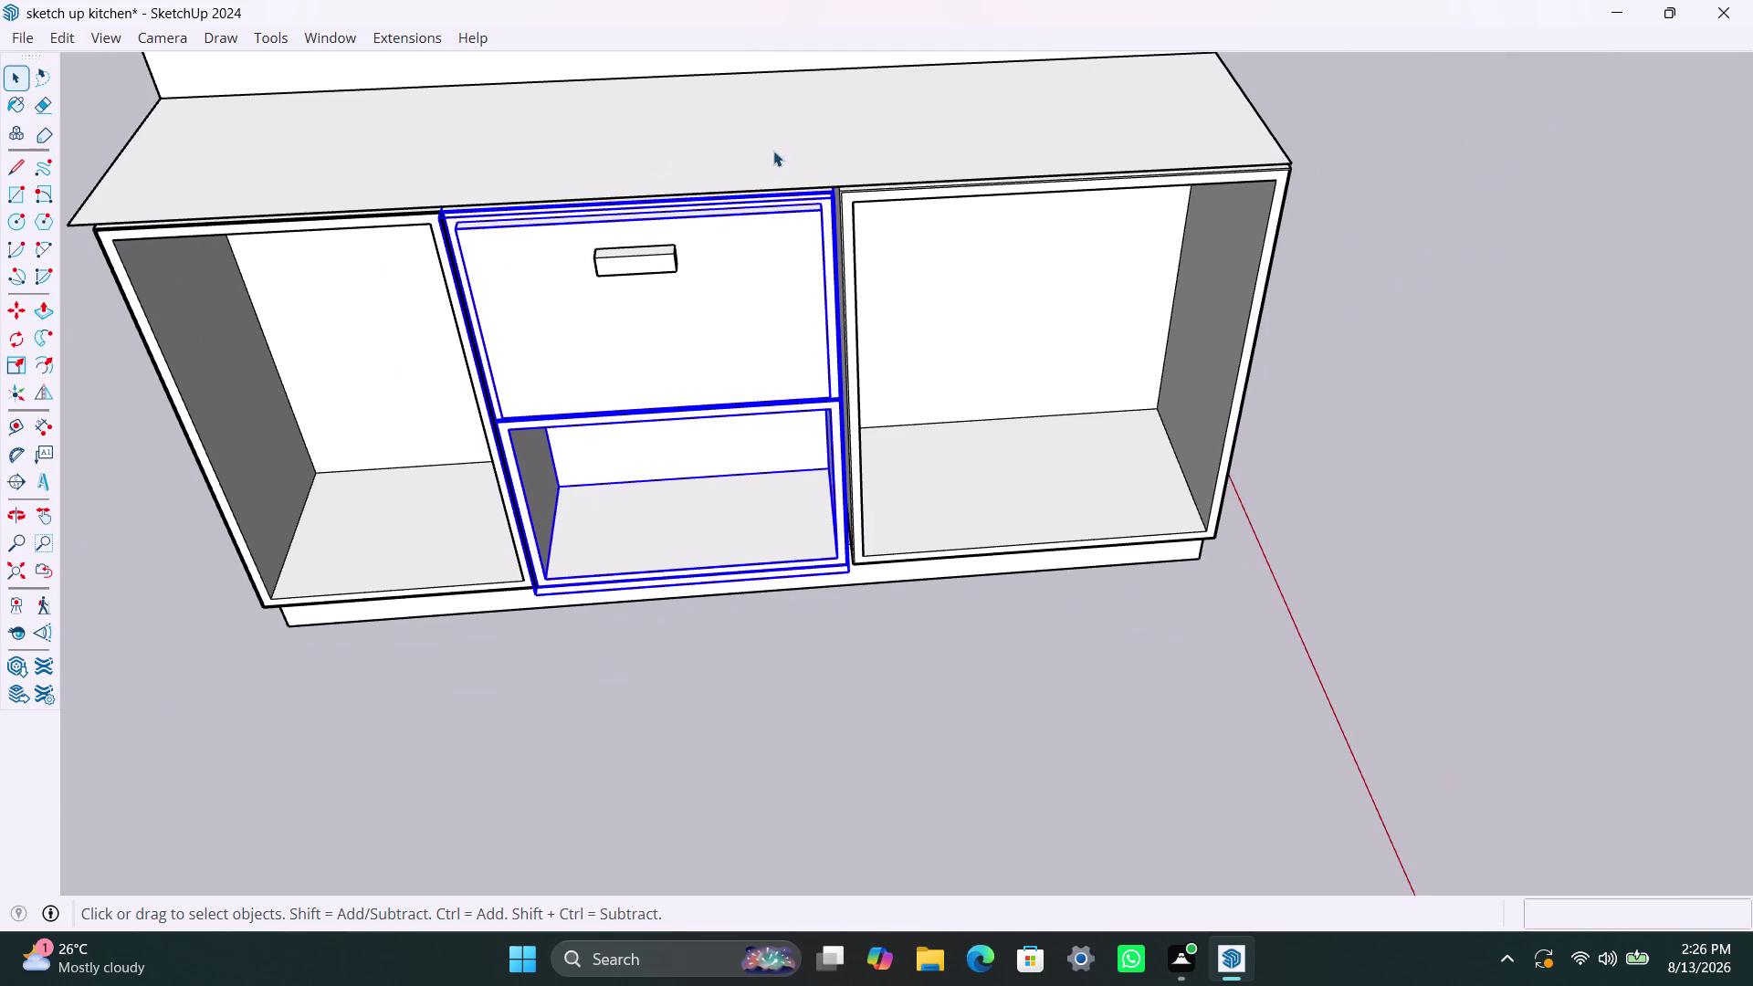
click(1350, 172)
click(1079, 114)
click(821, 120)
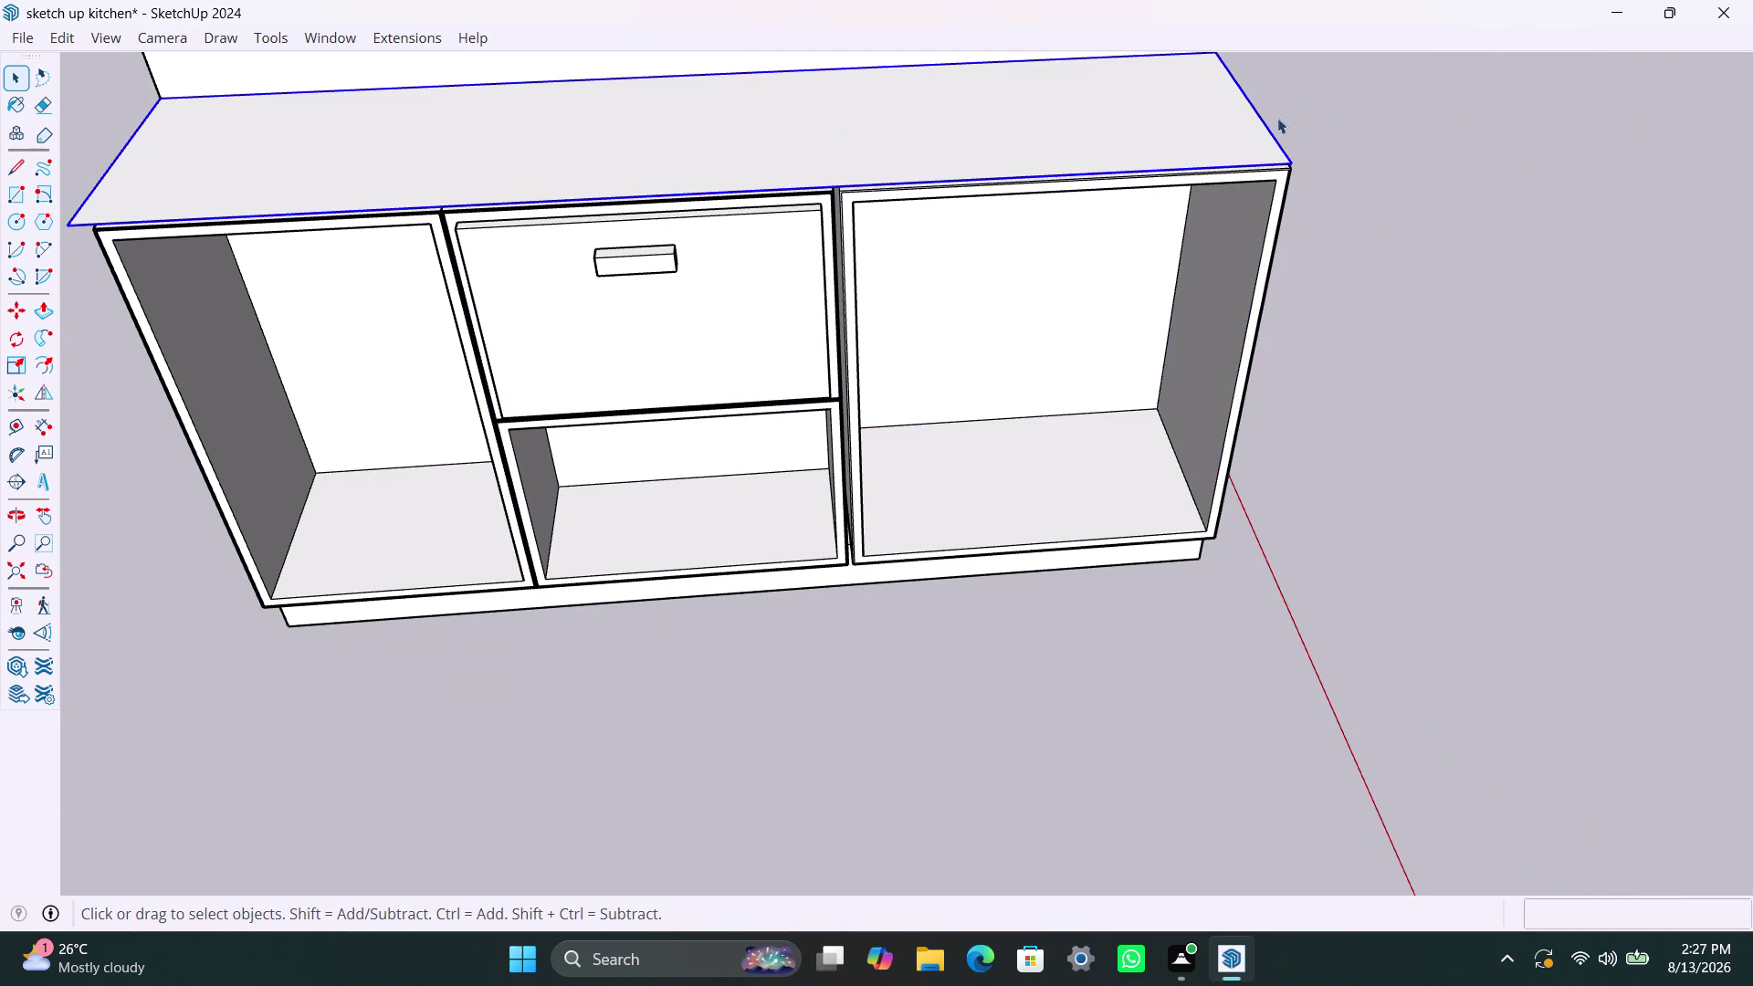
key(p)
key(space)
triple_click(856, 119)
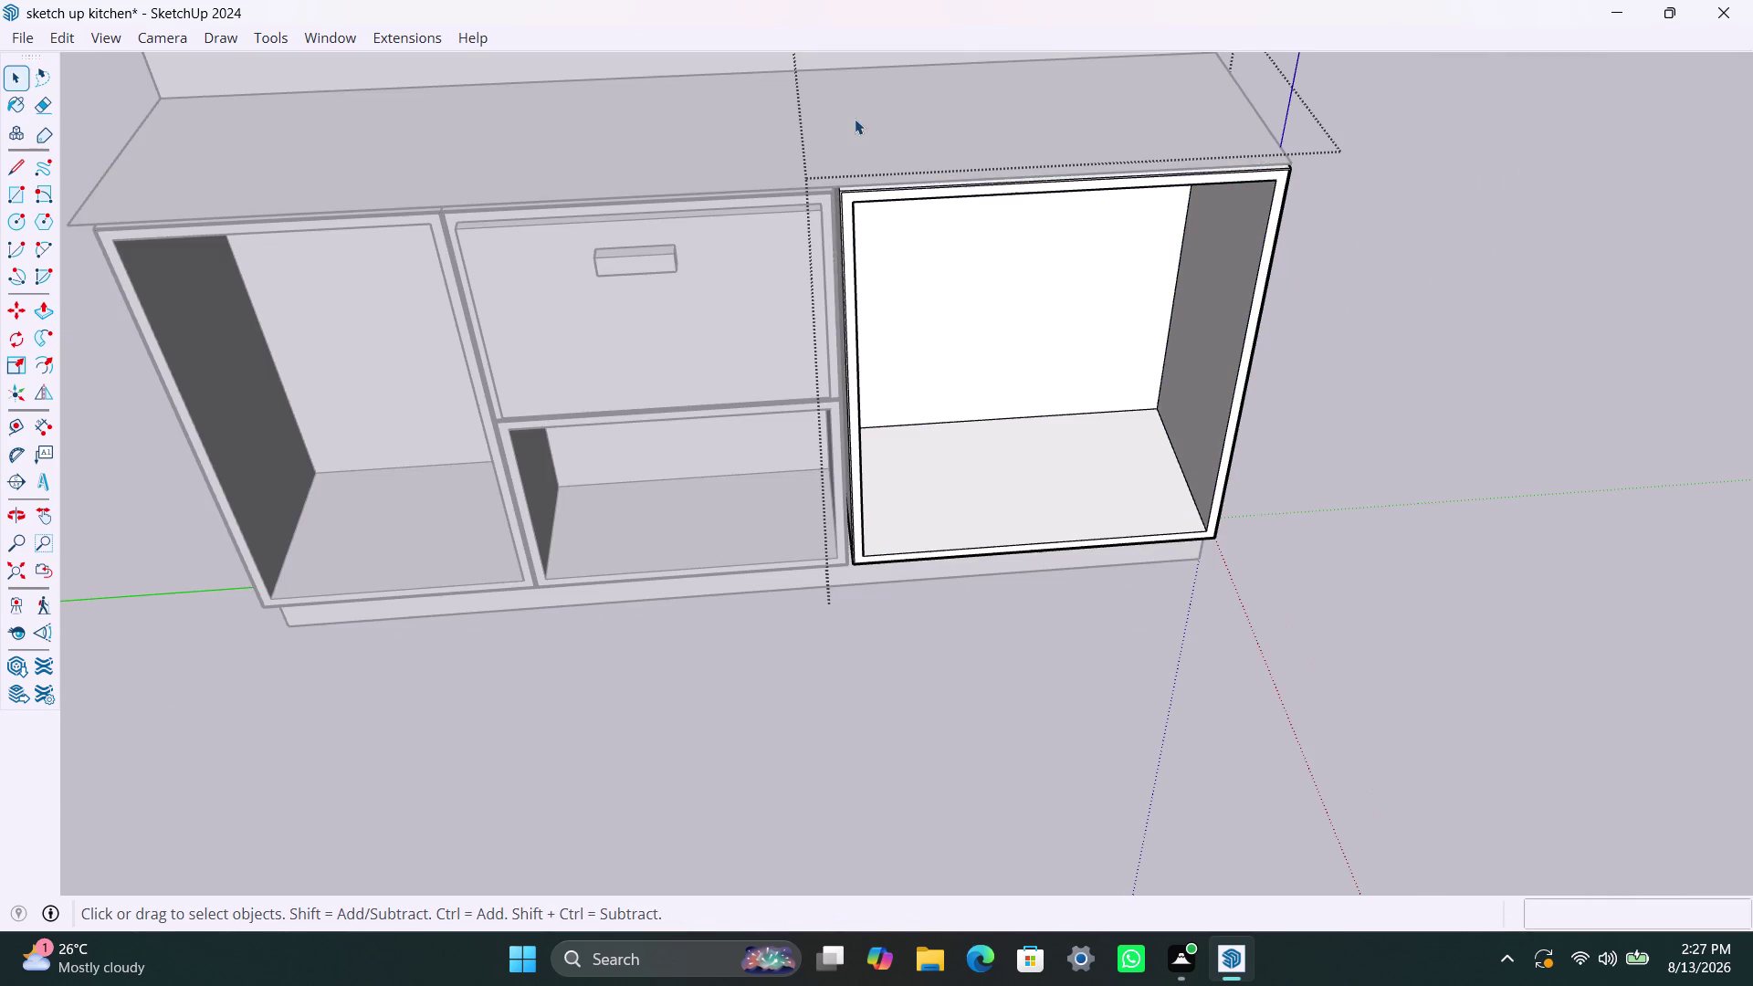
double_click(1459, 217)
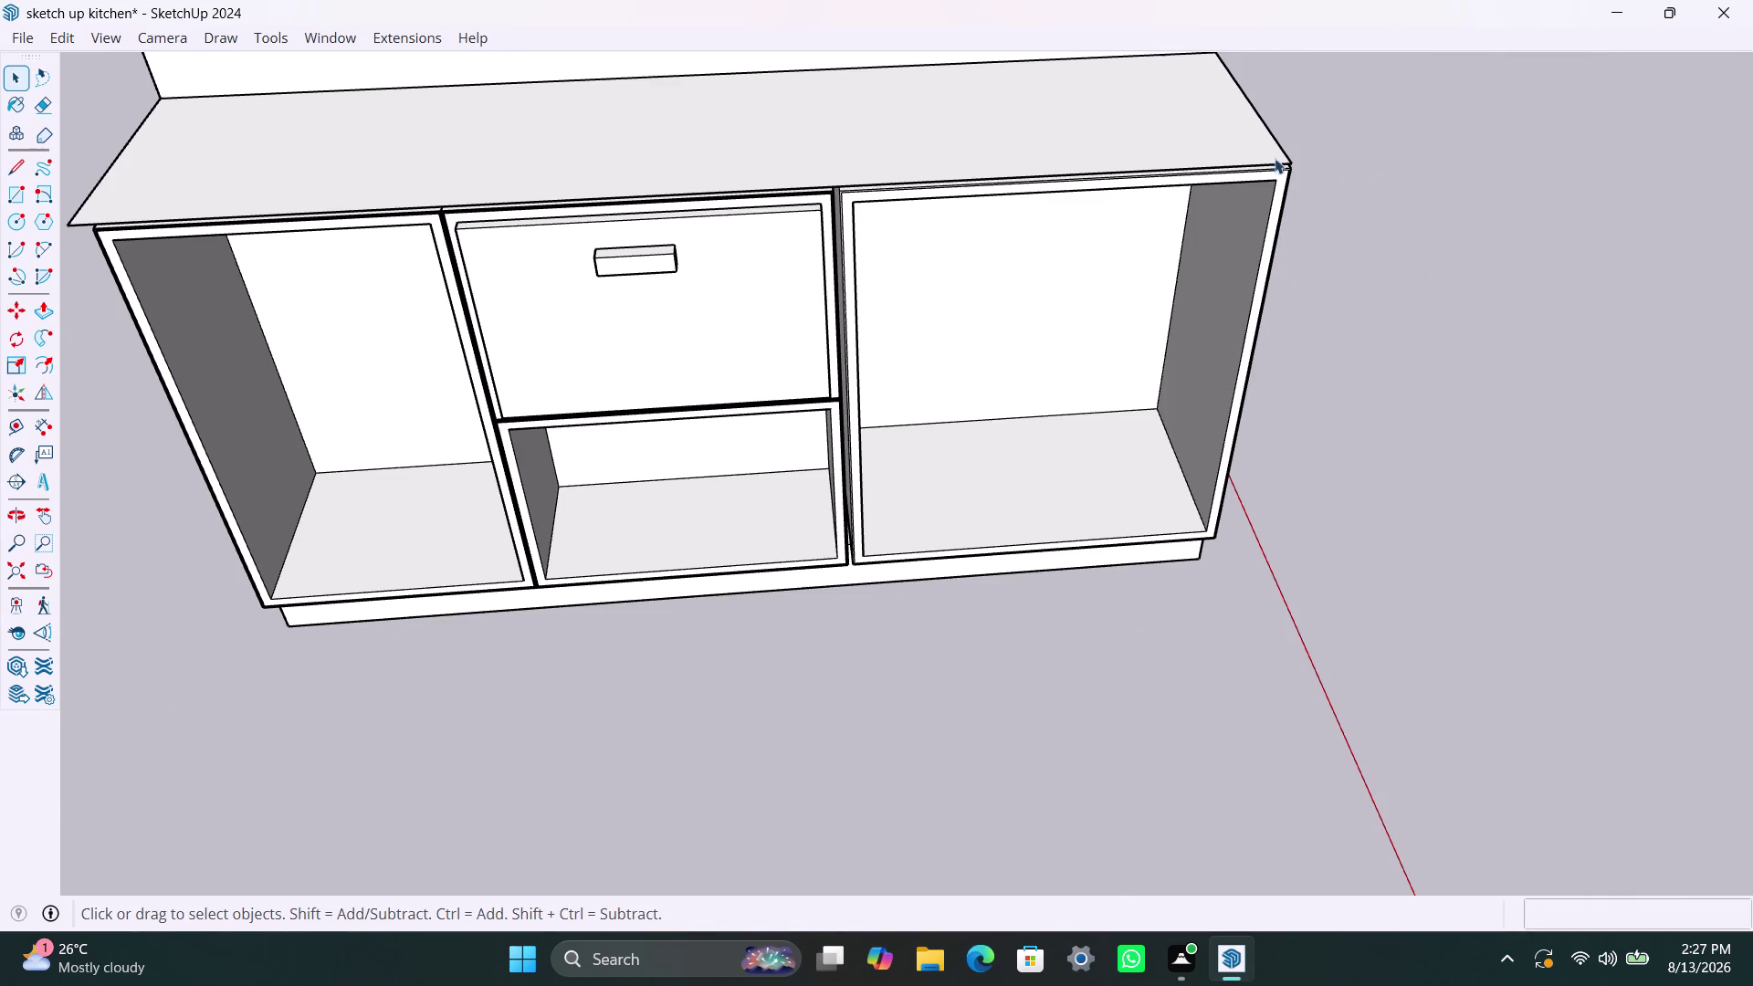
click(1087, 131)
click(822, 123)
scroll(down, 3)
middle_drag(768, 120, 752, 205)
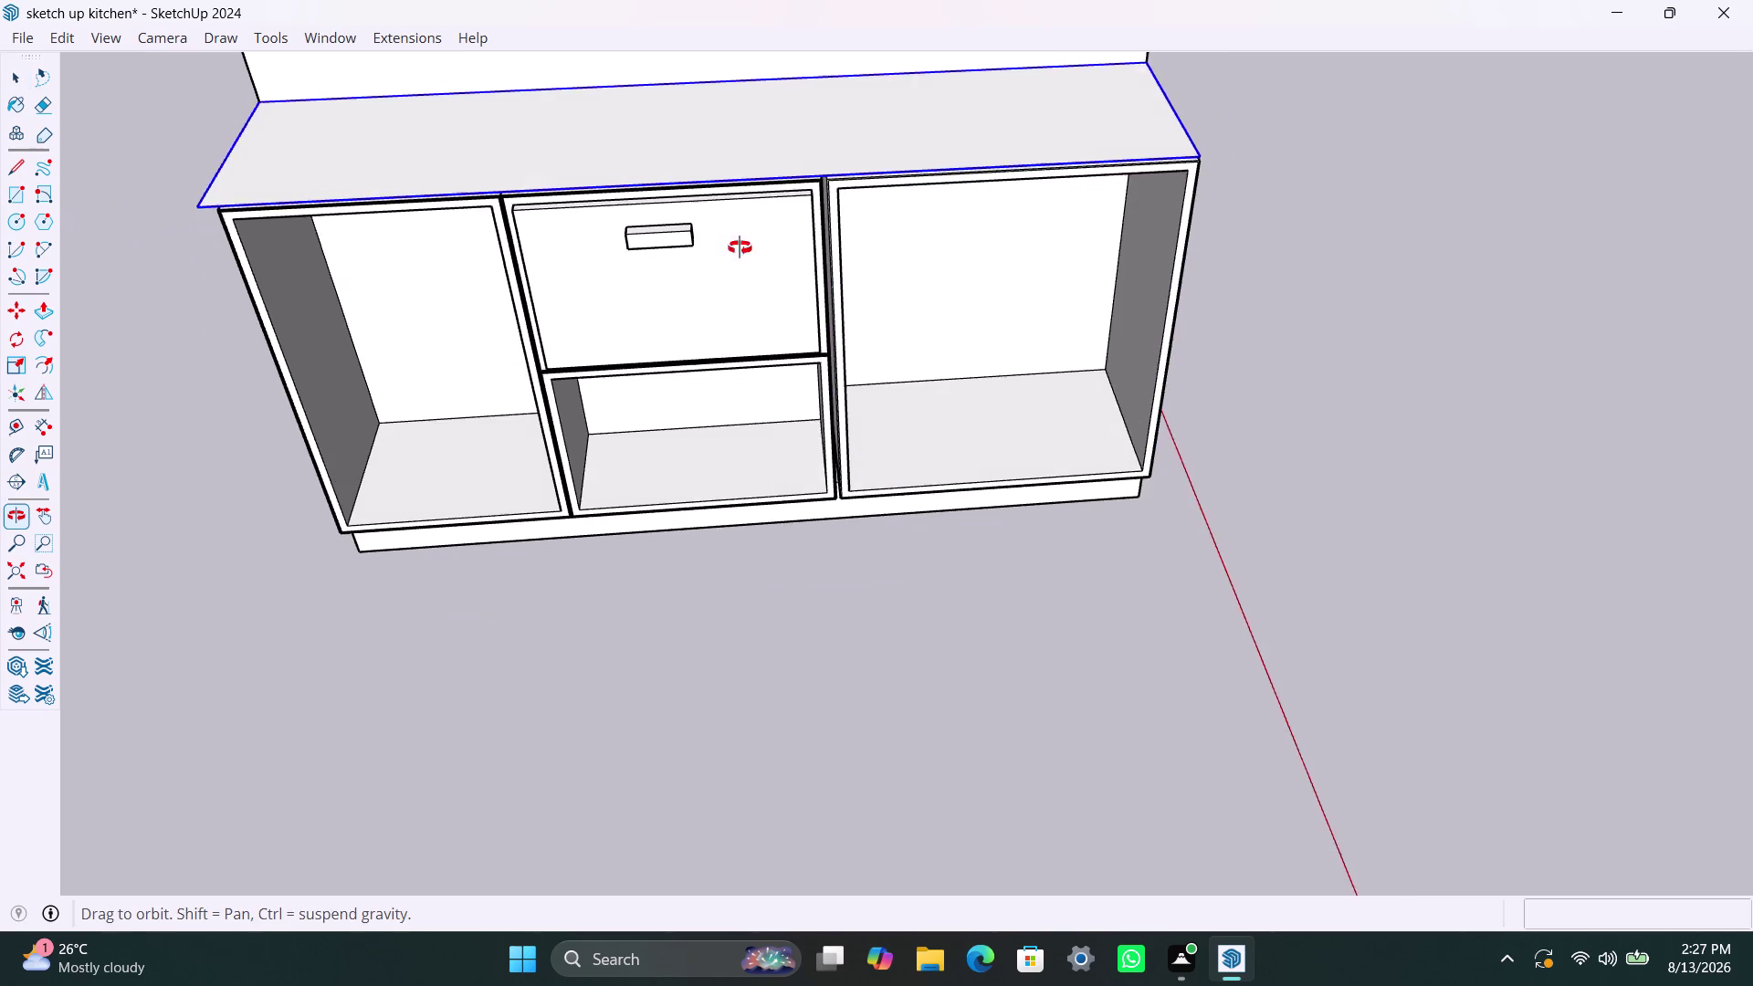
middle_drag(752, 205, 694, 410)
triple_click(705, 240)
Thicken the cabinet top by 40 mm and orbit to inspect it.
key(p)
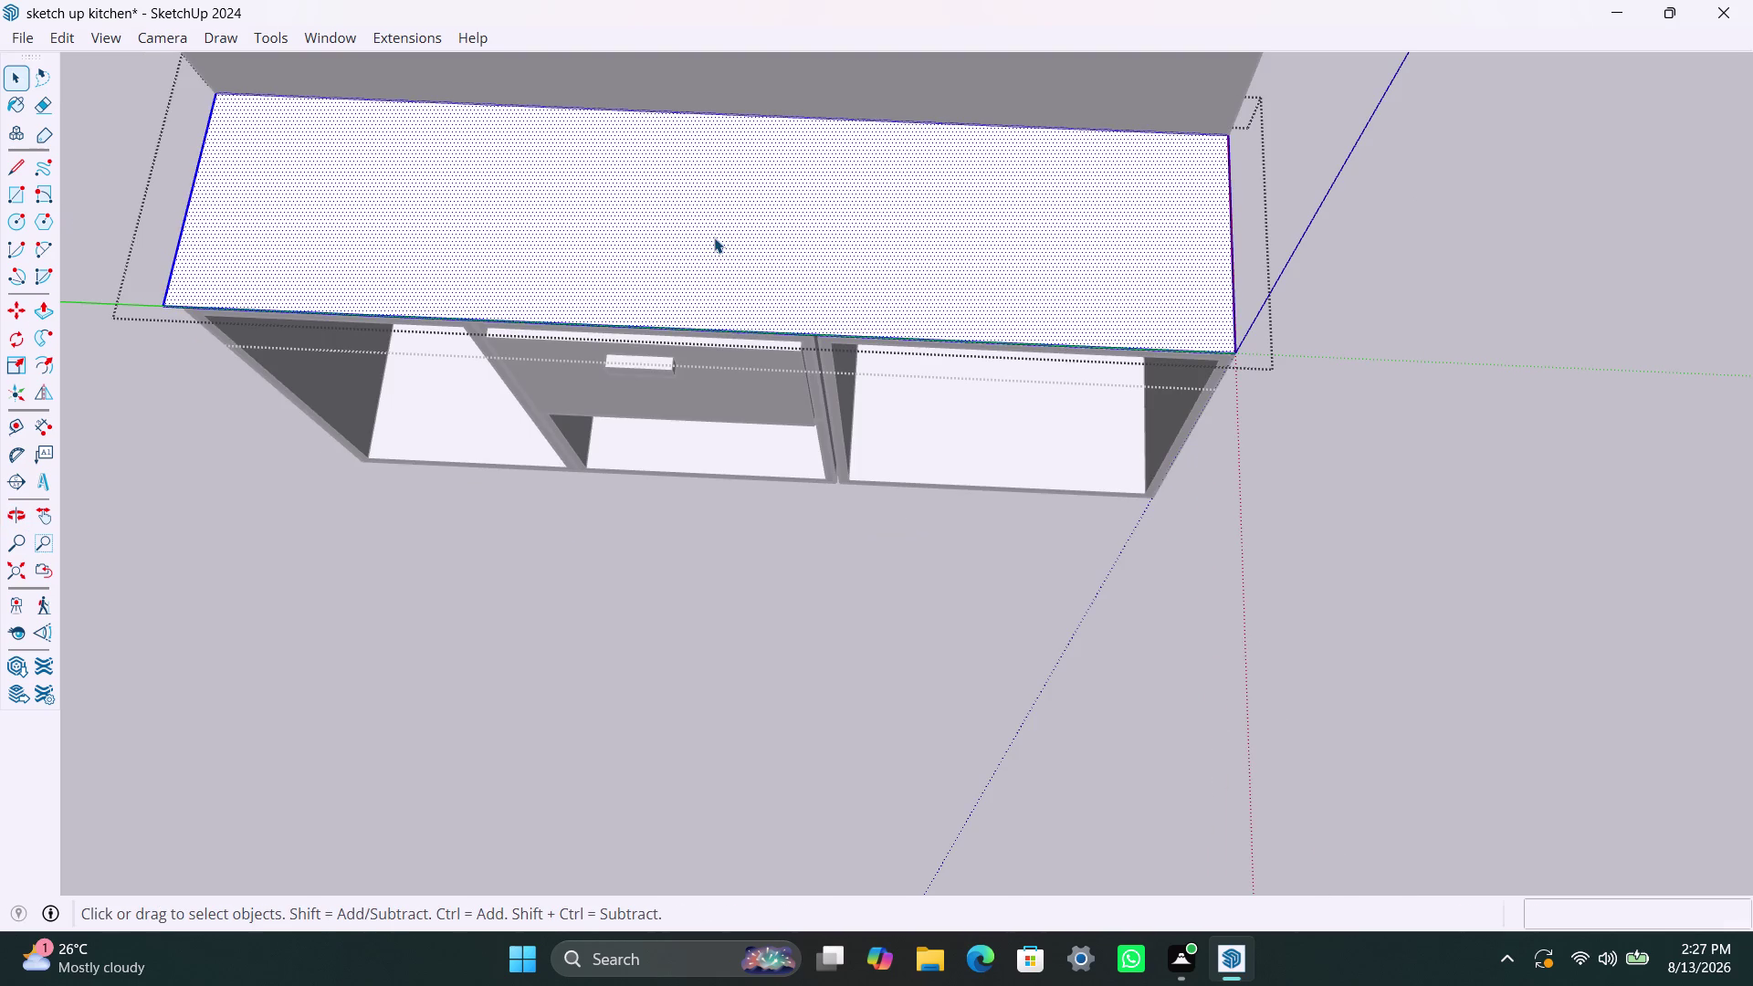
click(714, 238)
text(40)
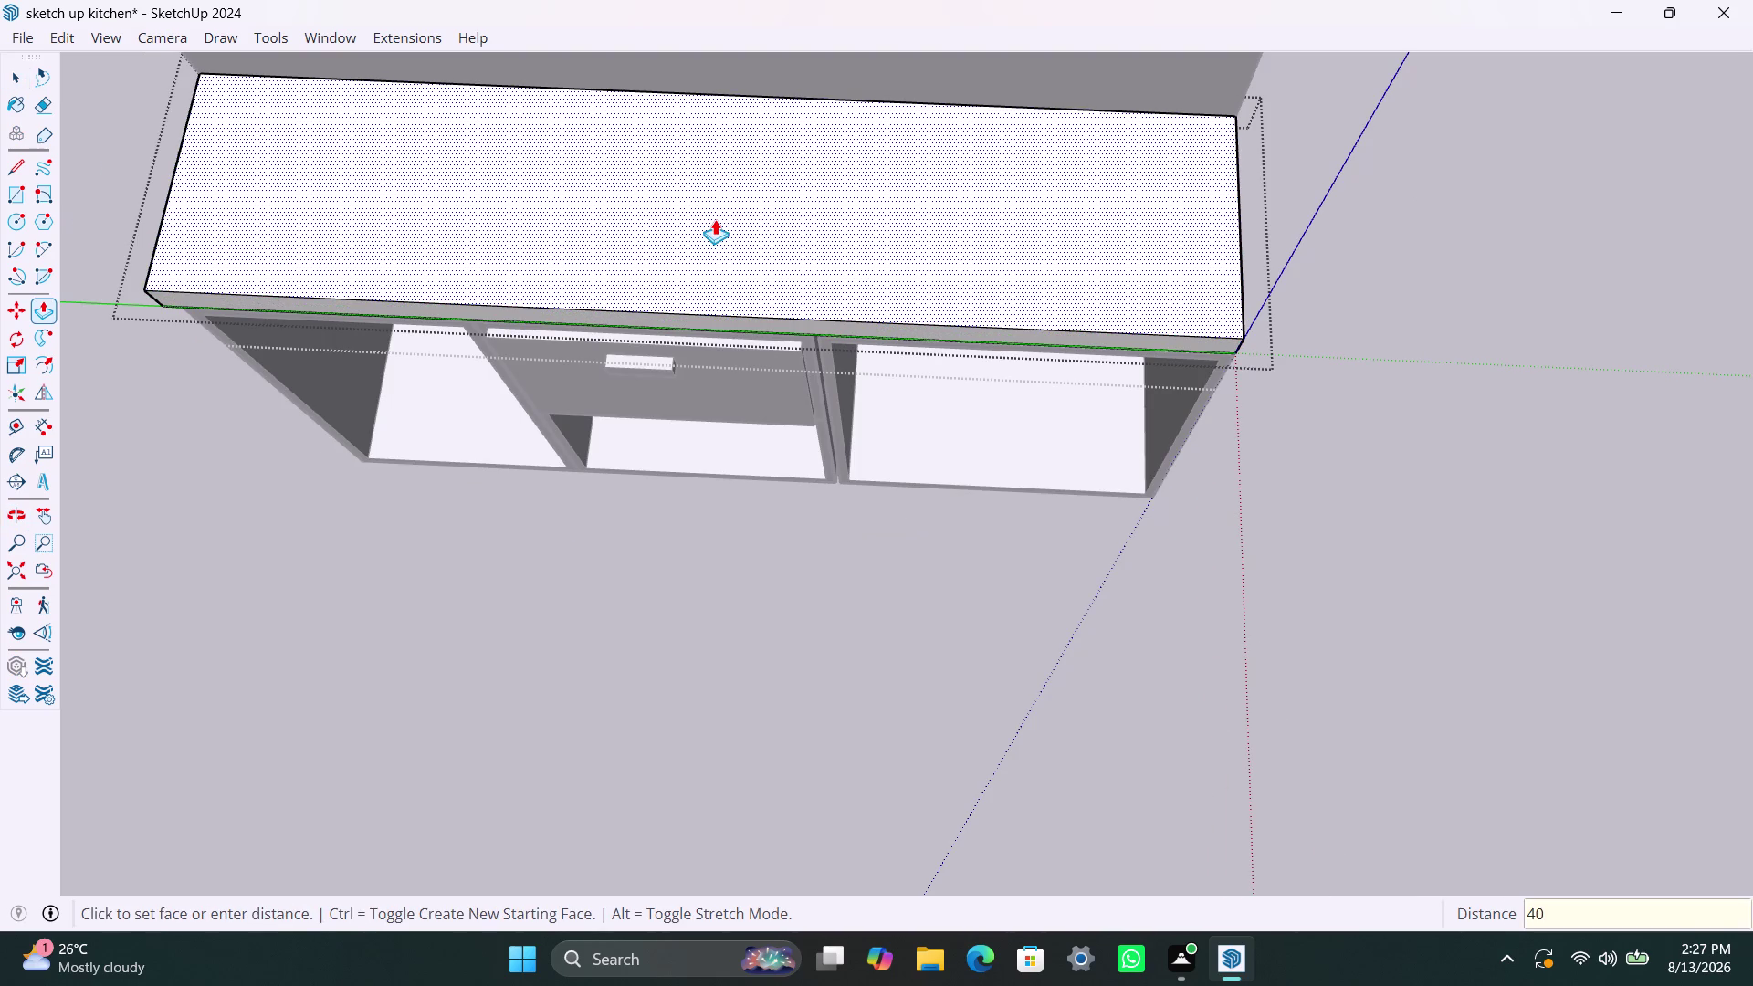
text(mm)
key(Return)
key(space)
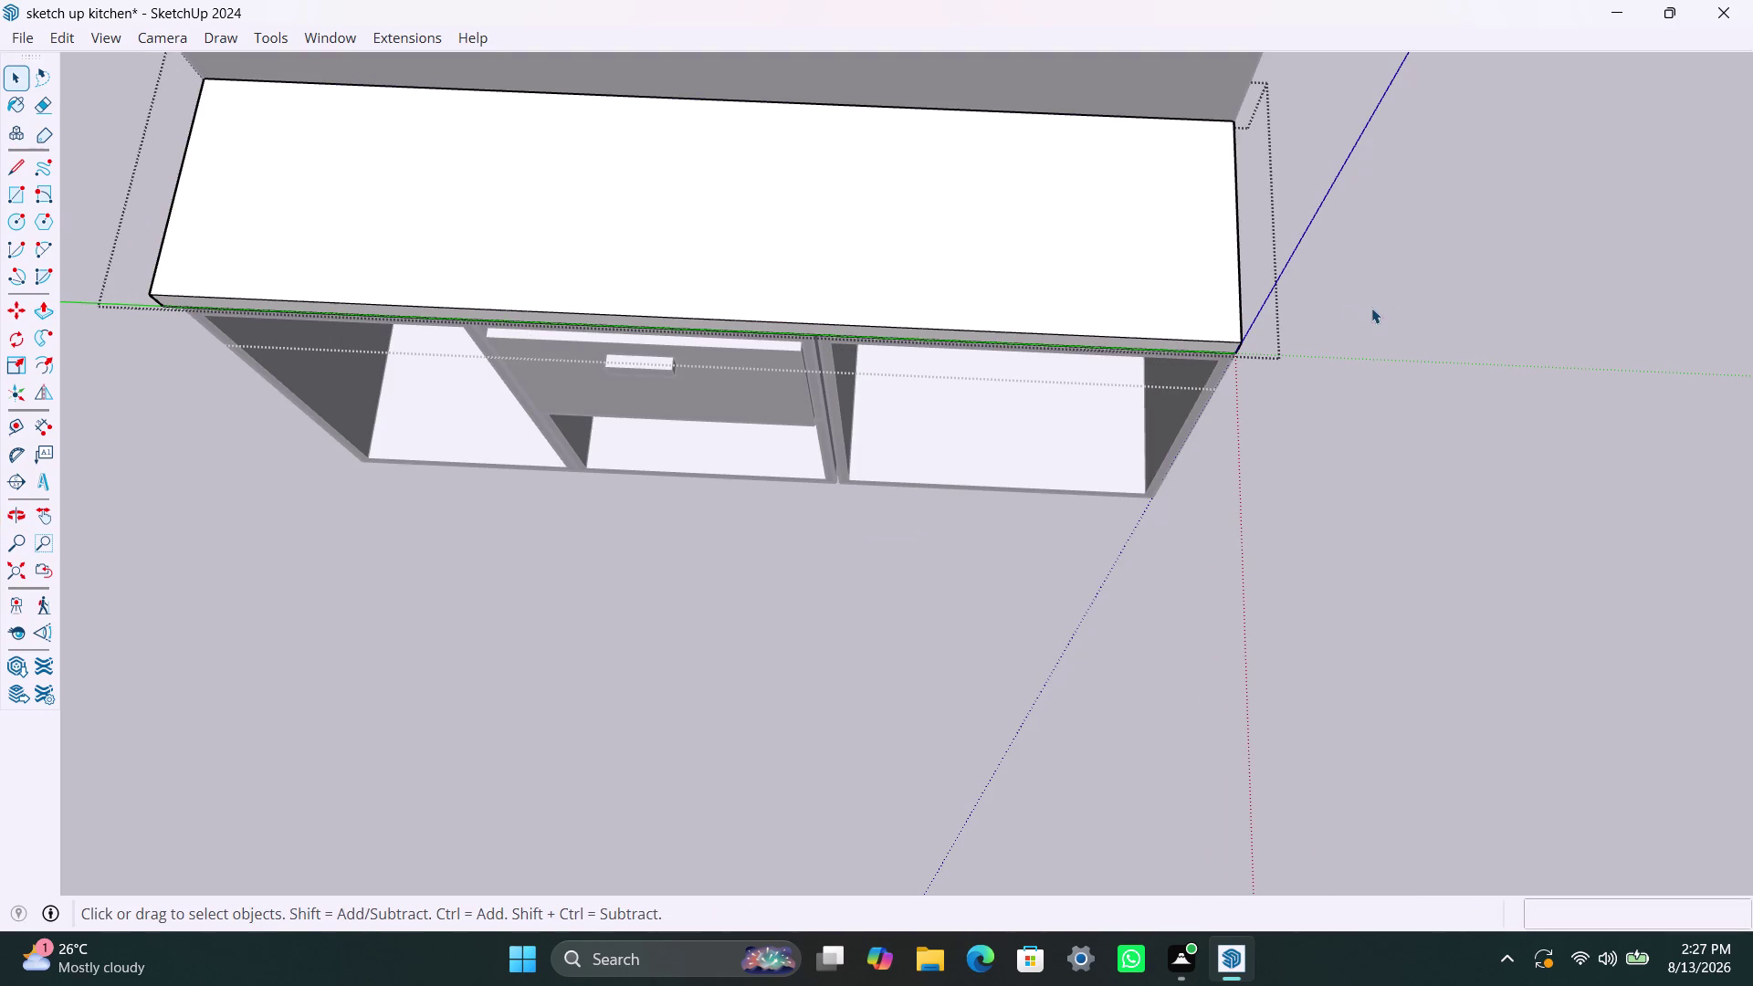
click(1370, 309)
scroll(down, 3)
middle_drag(758, 464, 731, 265)
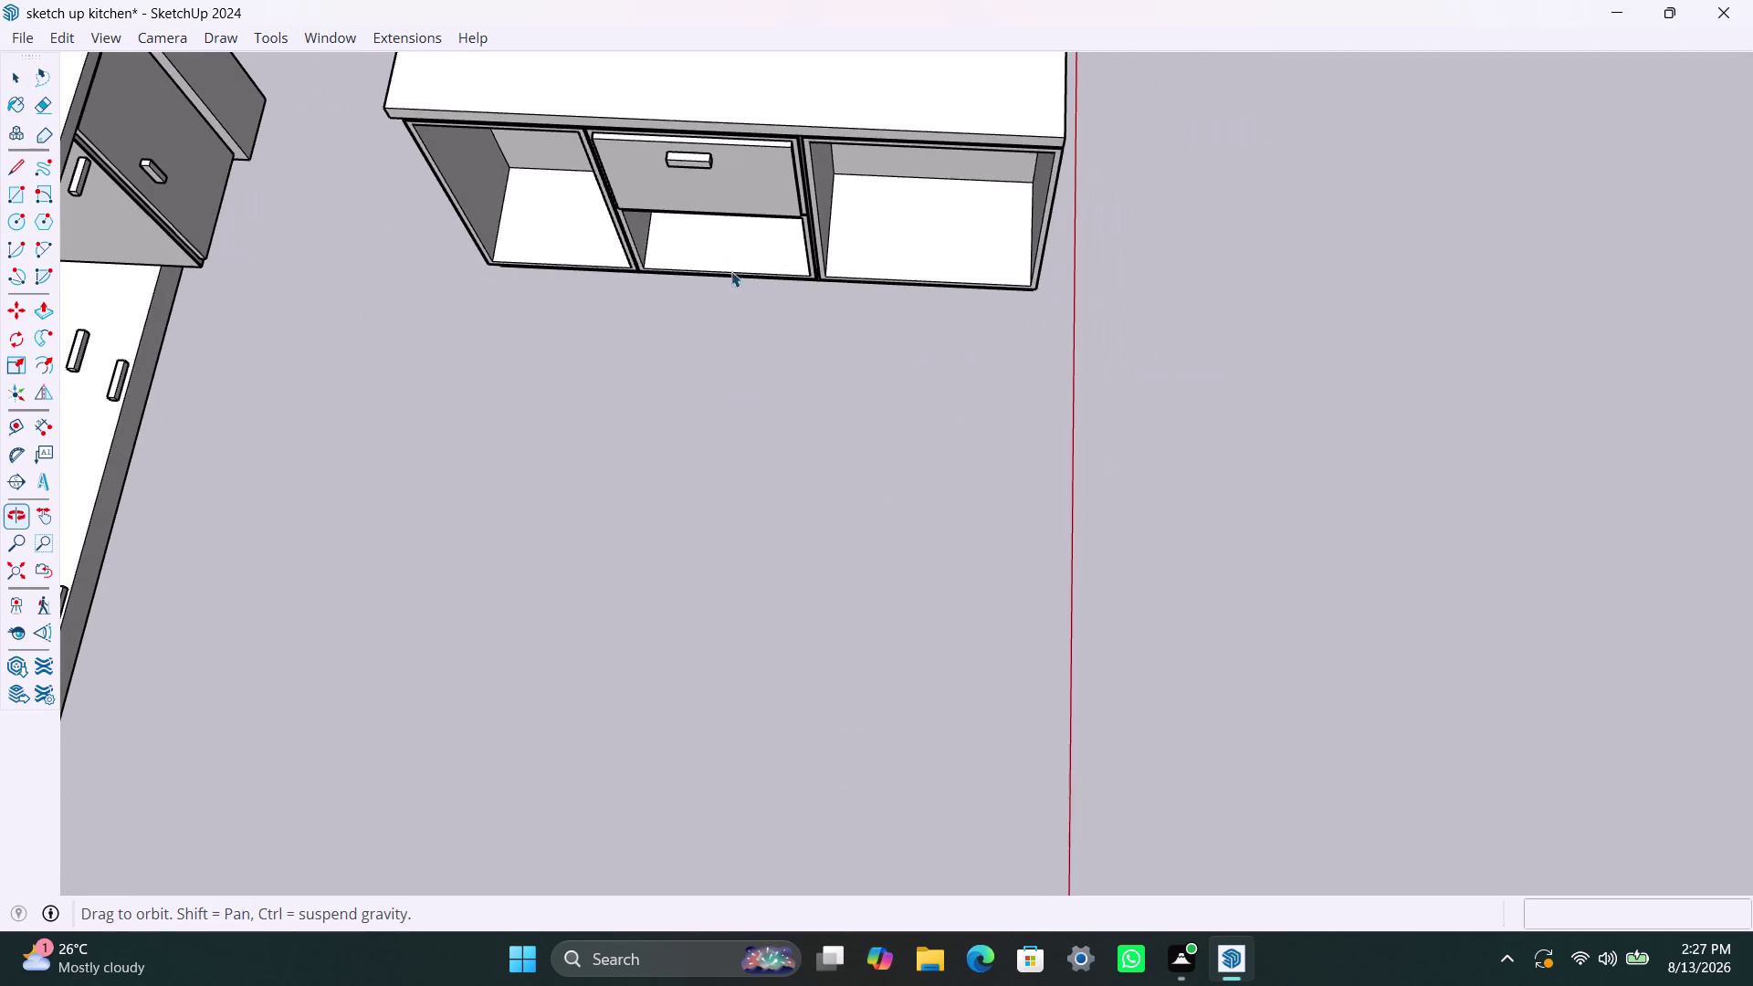
middle_drag(723, 316, 584, 665)
scroll(up, 3)
middle_drag(612, 409, 689, 155)
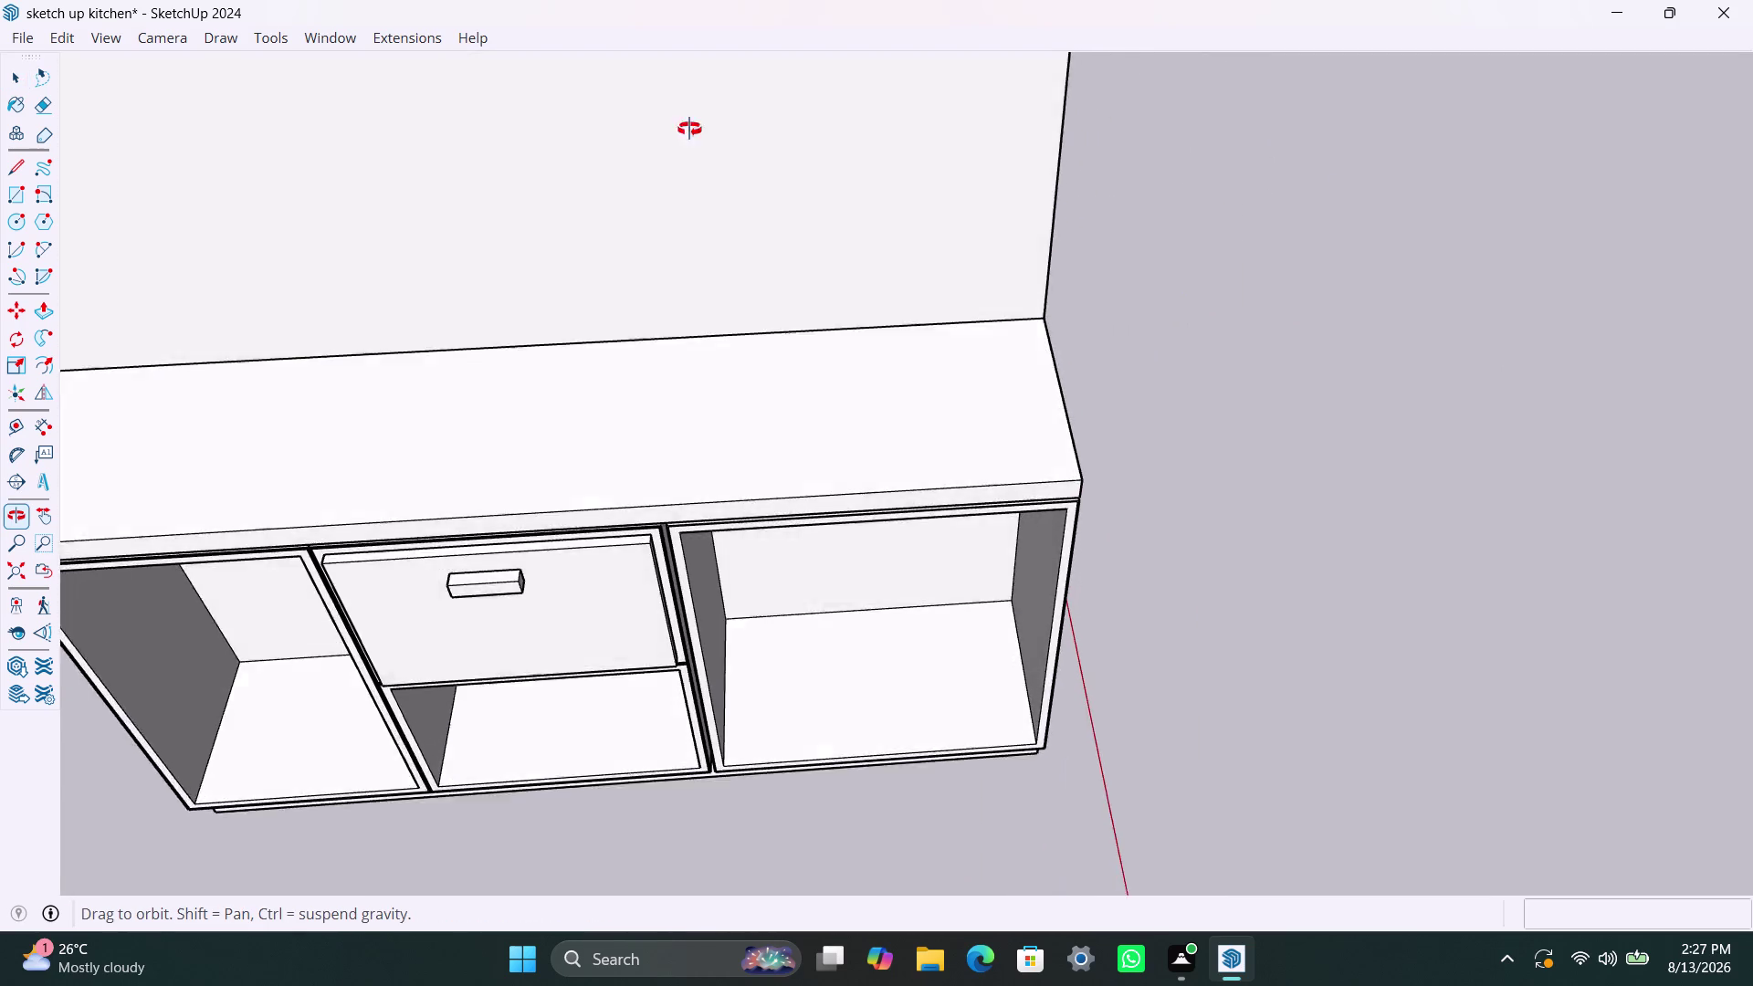
middle_drag(689, 155, 691, 48)
Pull the countertop's front face out 2 inches inside its object.
scroll(up, 3)
middle_drag(686, 319, 699, 245)
scroll(down, 3)
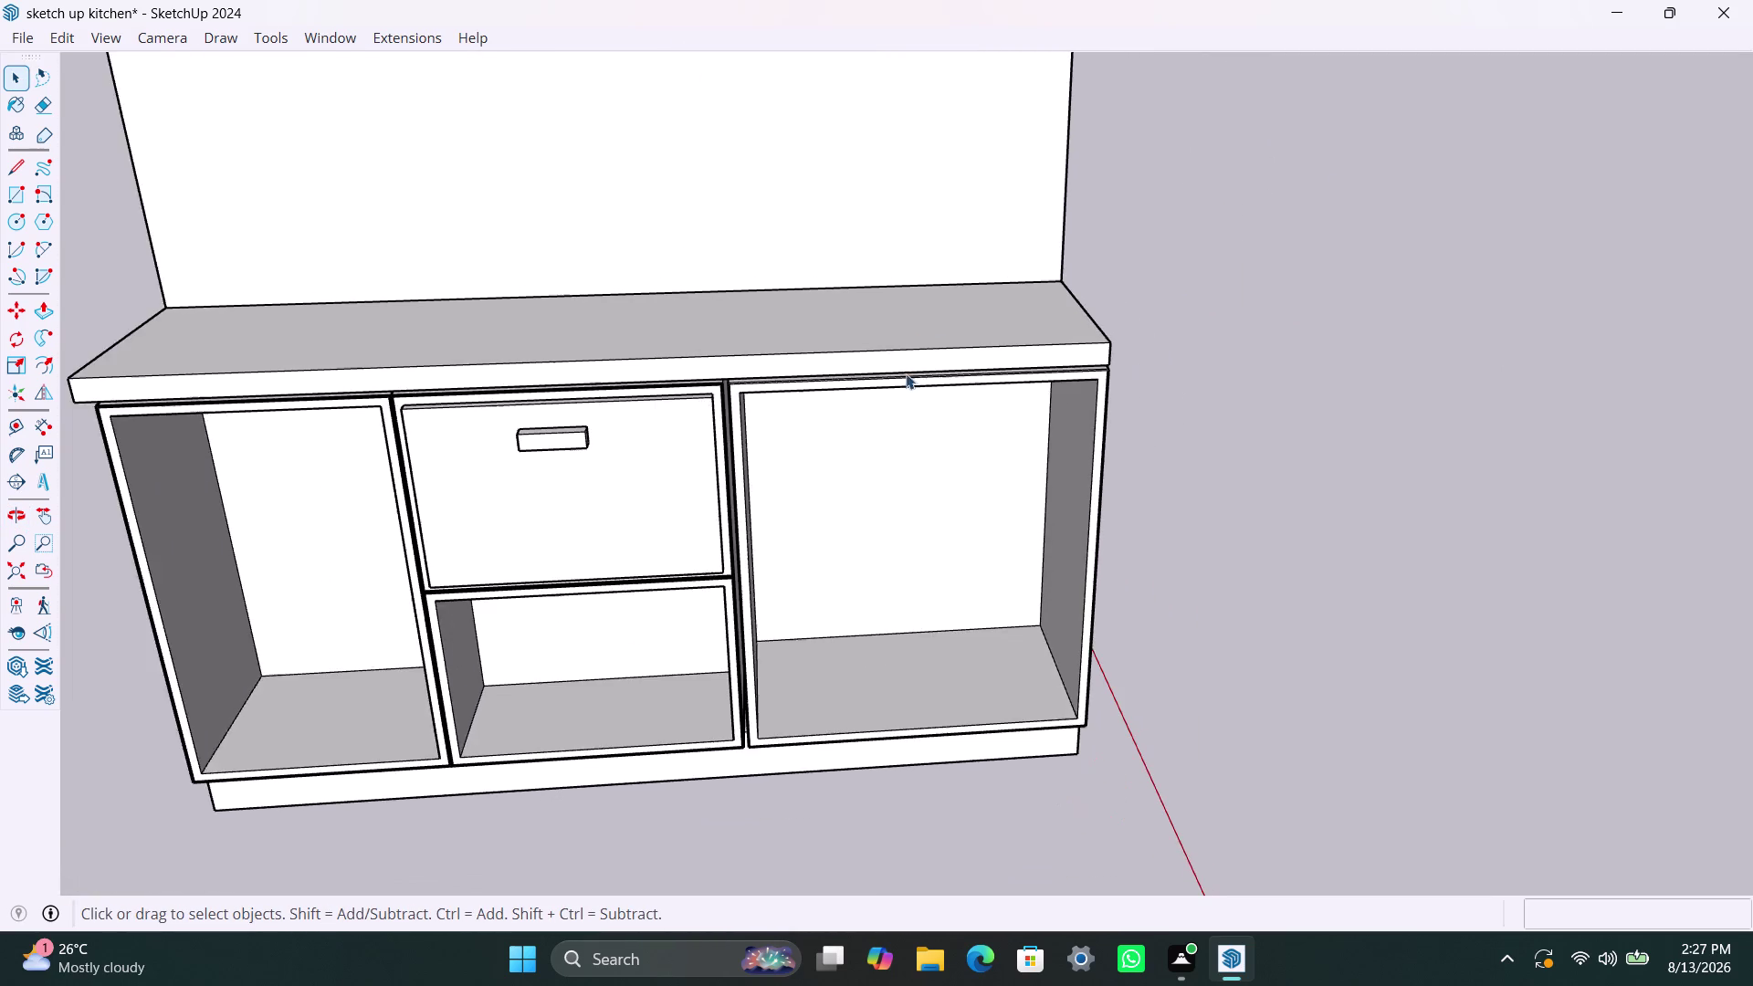
click(888, 355)
double_click(888, 354)
click(888, 359)
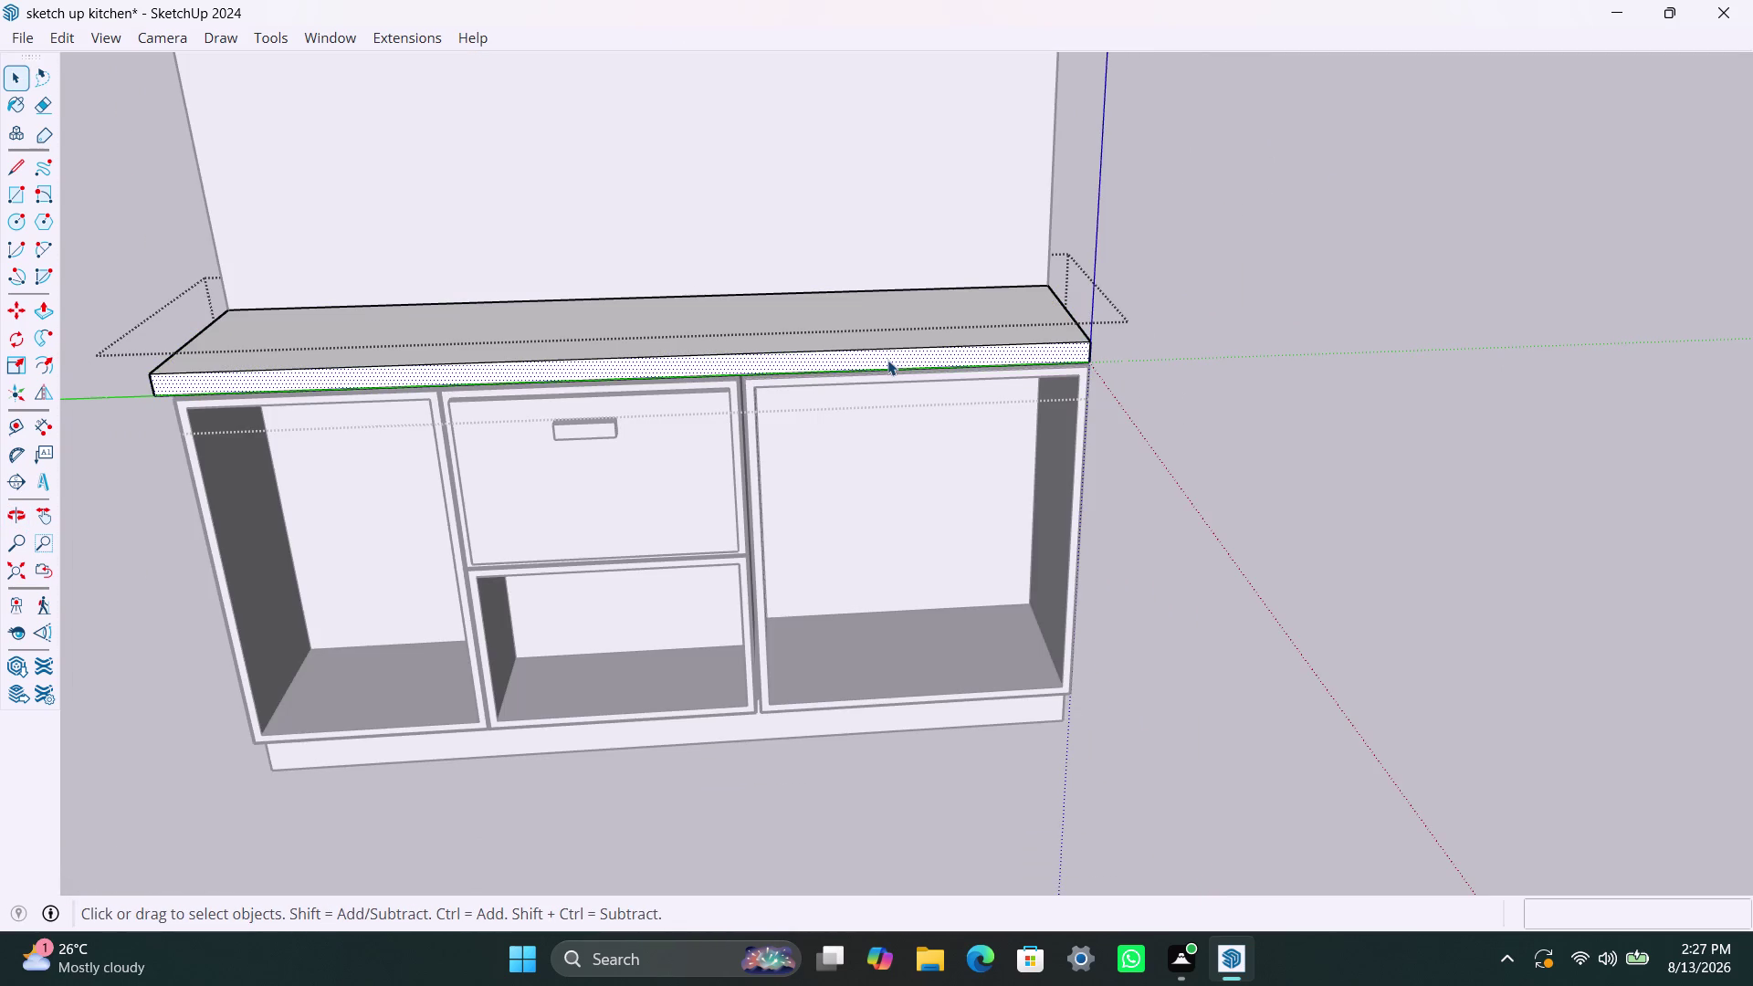
key(p)
click(888, 360)
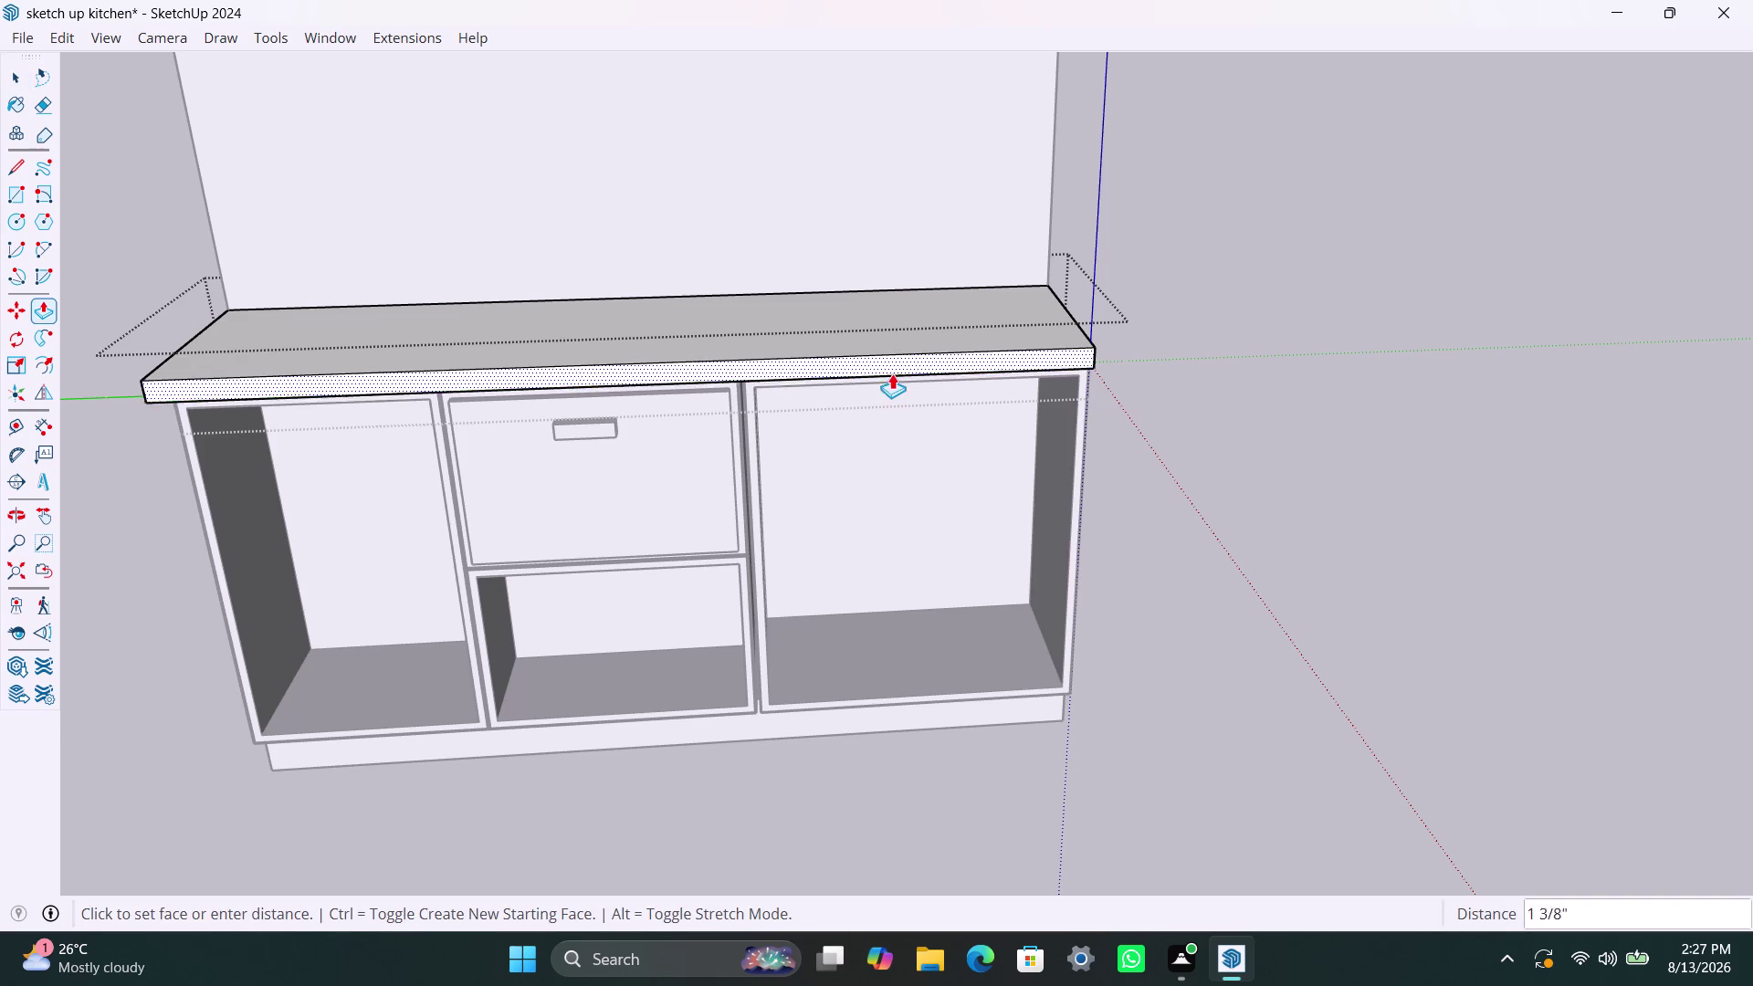
text(2")
key(Return)
key(space)
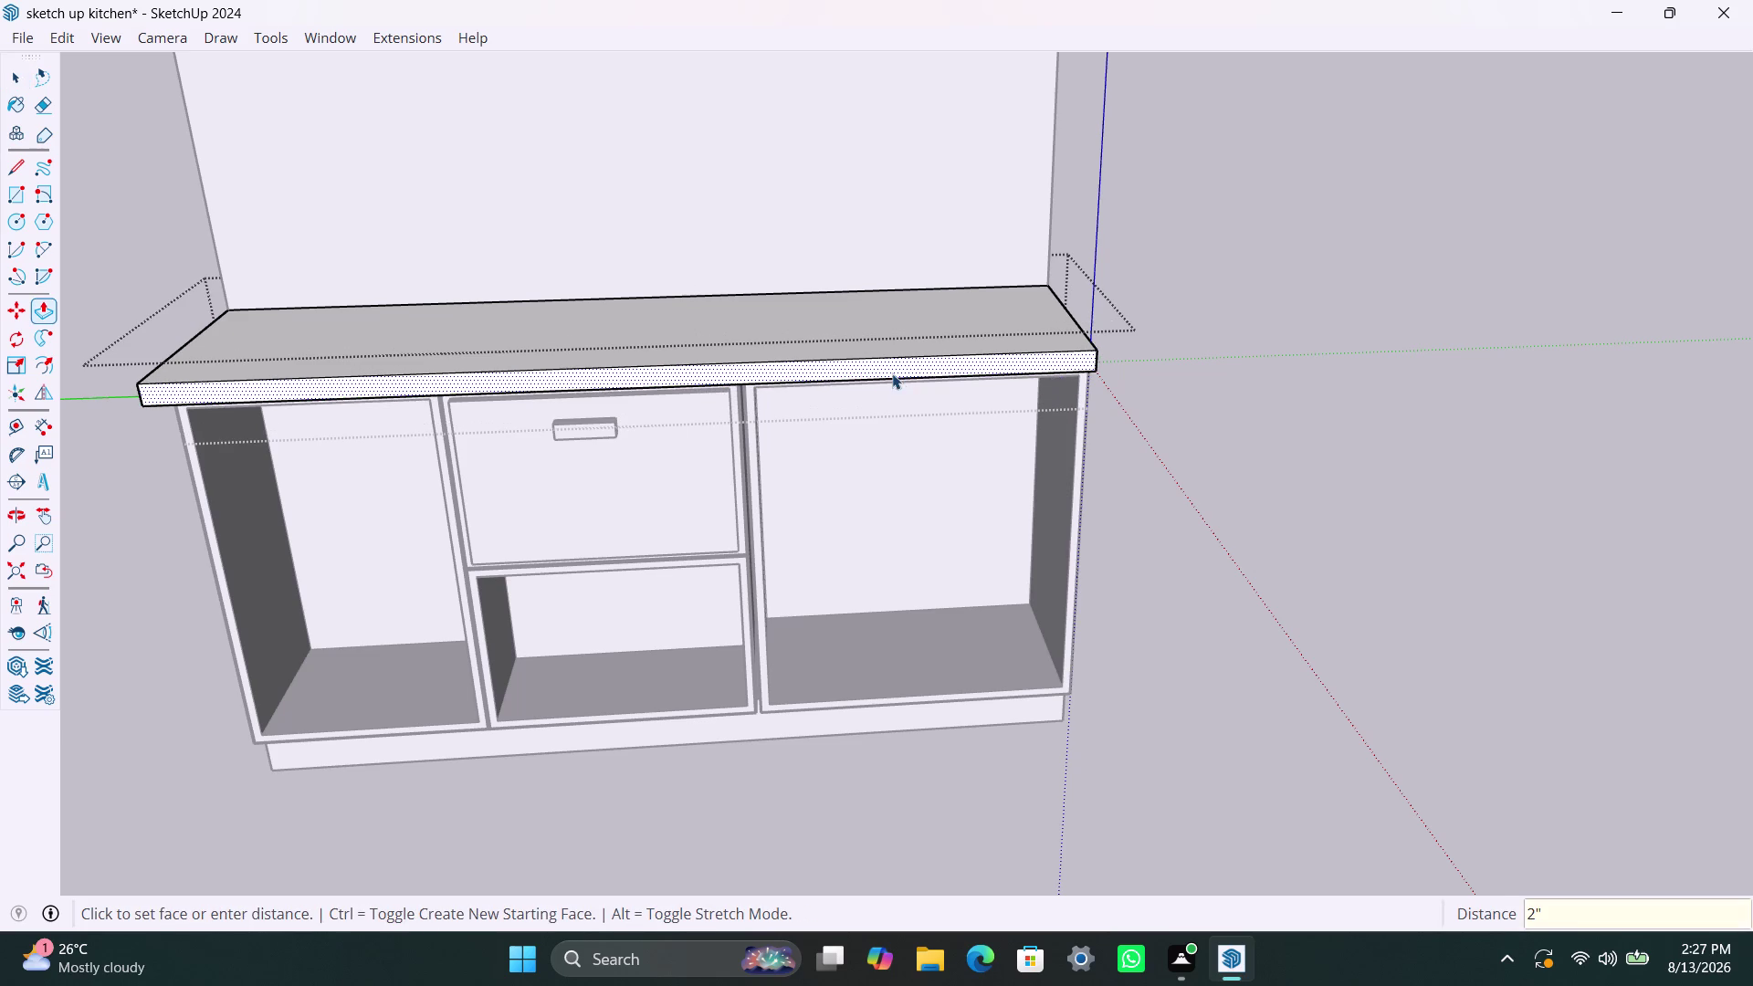
click(1250, 348)
scroll(down, 3)
Orbit and zoom until the tall back wall and slatted cabinets face the view.
middle_drag(405, 387, 781, 425)
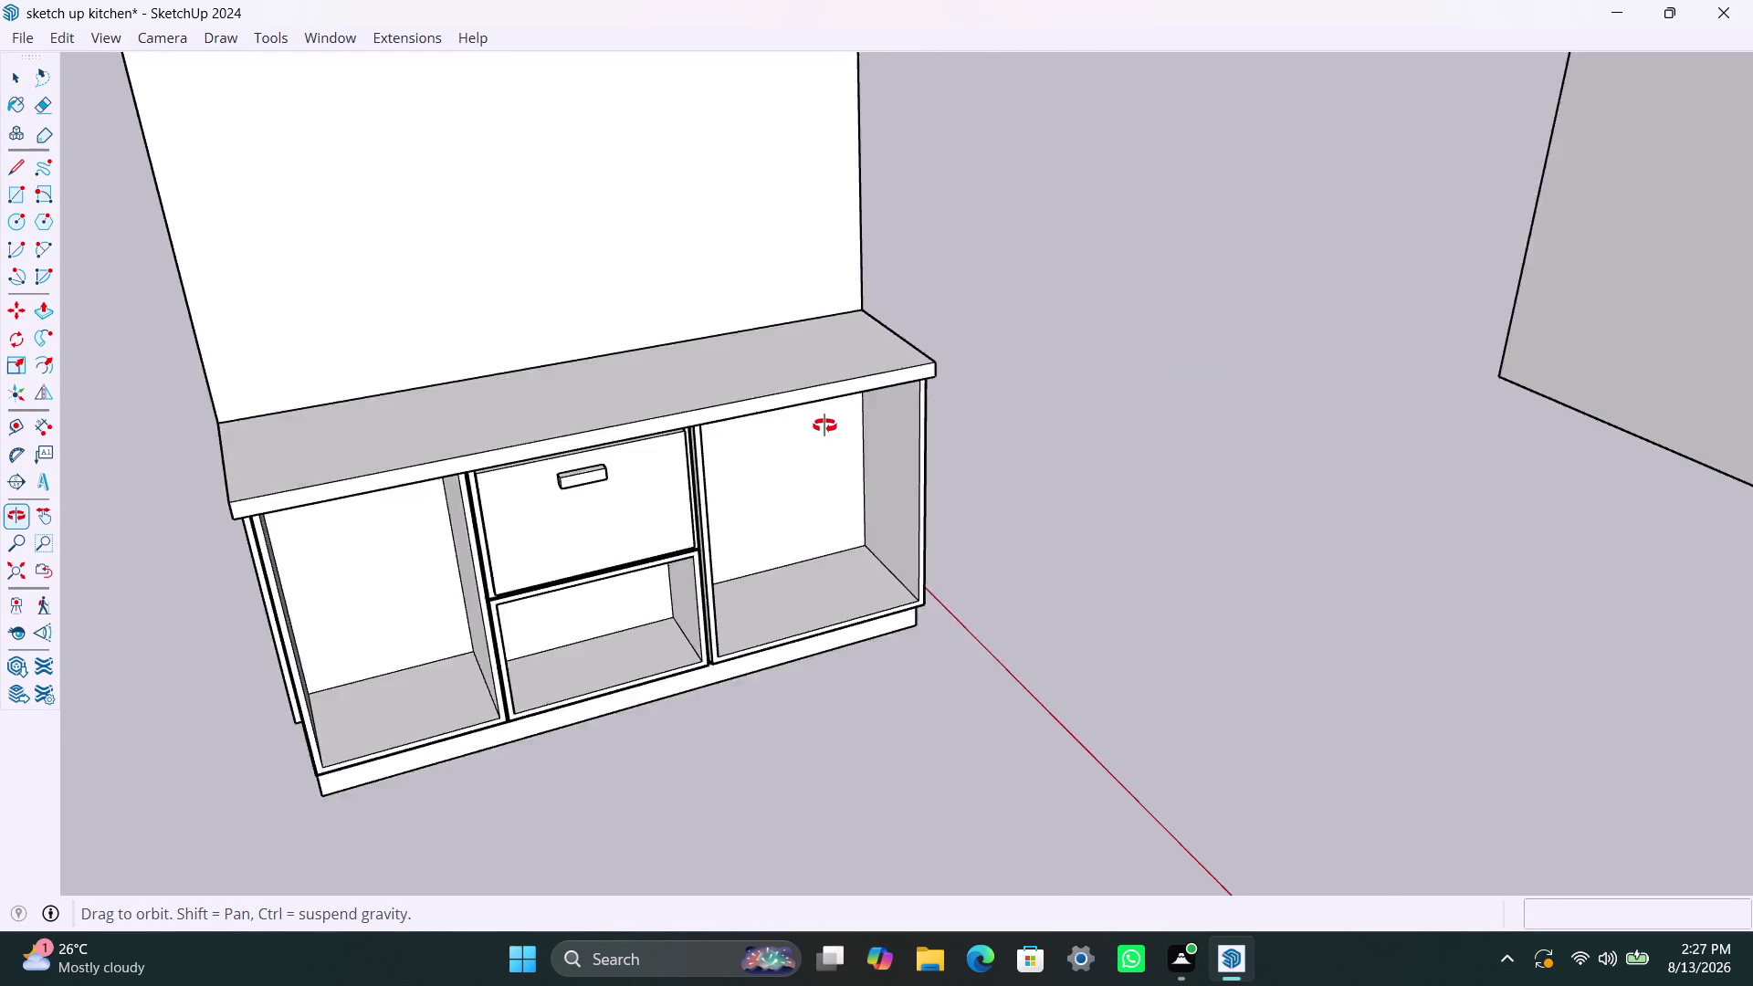
middle_drag(781, 426, 471, 478)
click(1033, 373)
scroll(down, 3)
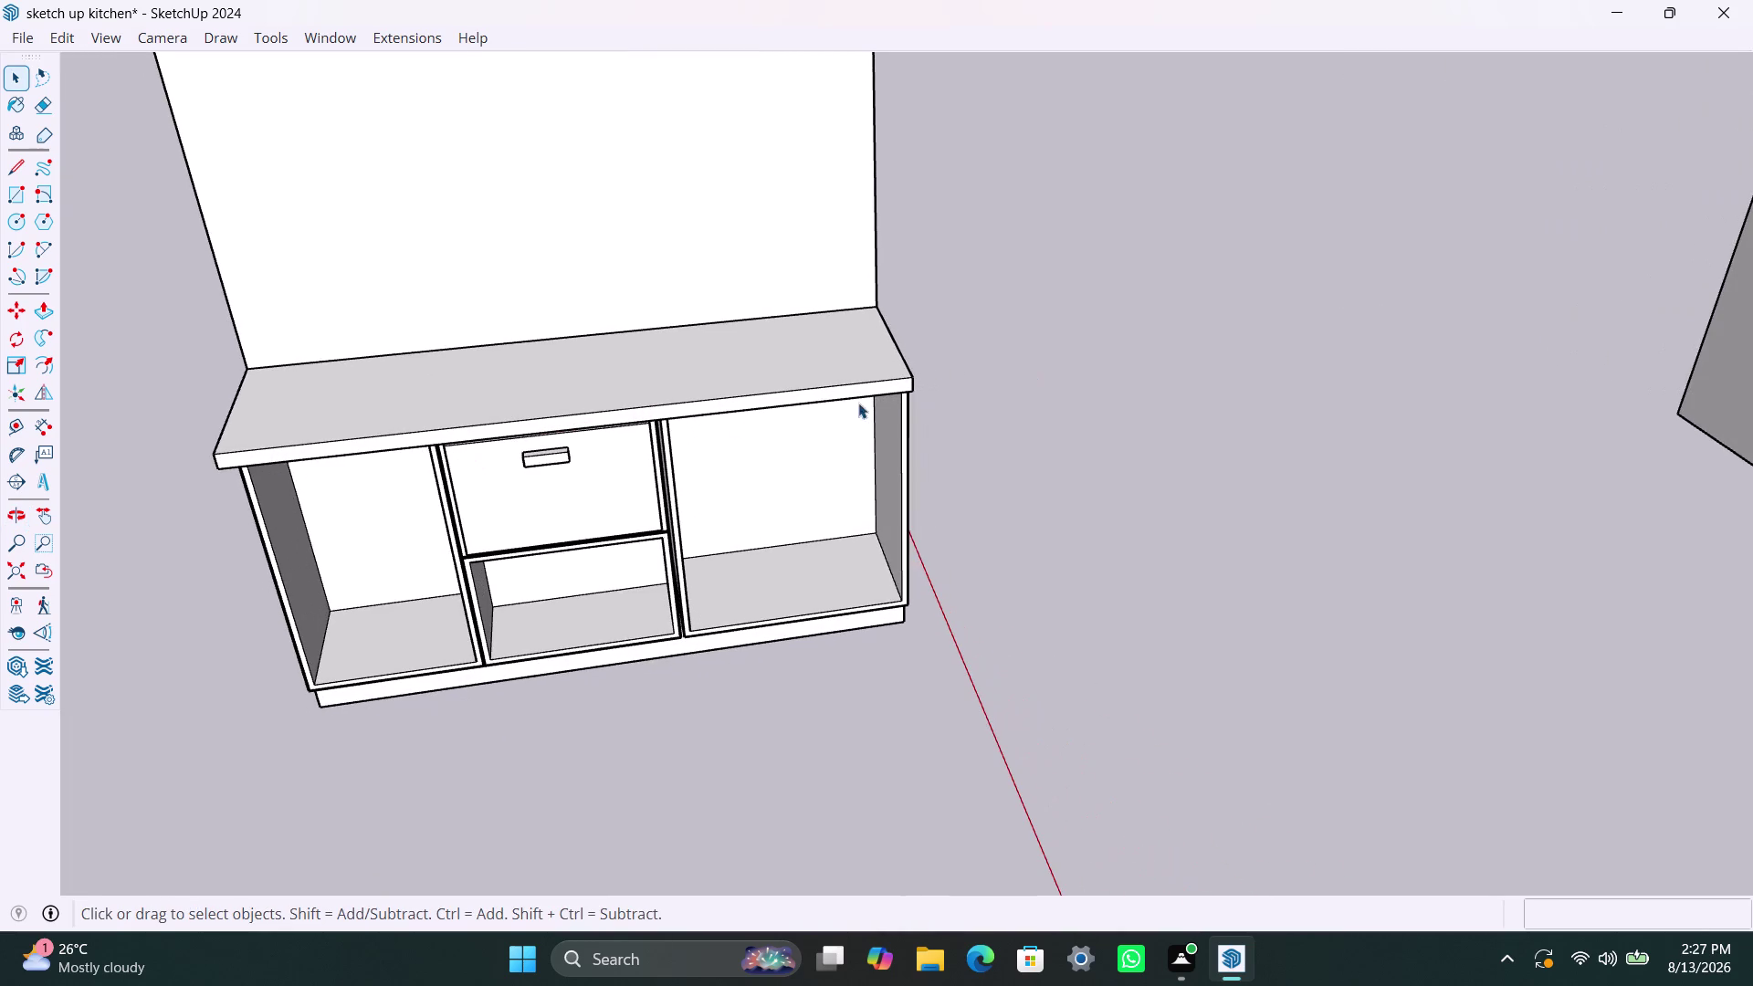
scroll(down, 3)
middle_drag(1104, 462, 940, 729)
scroll(up, 3)
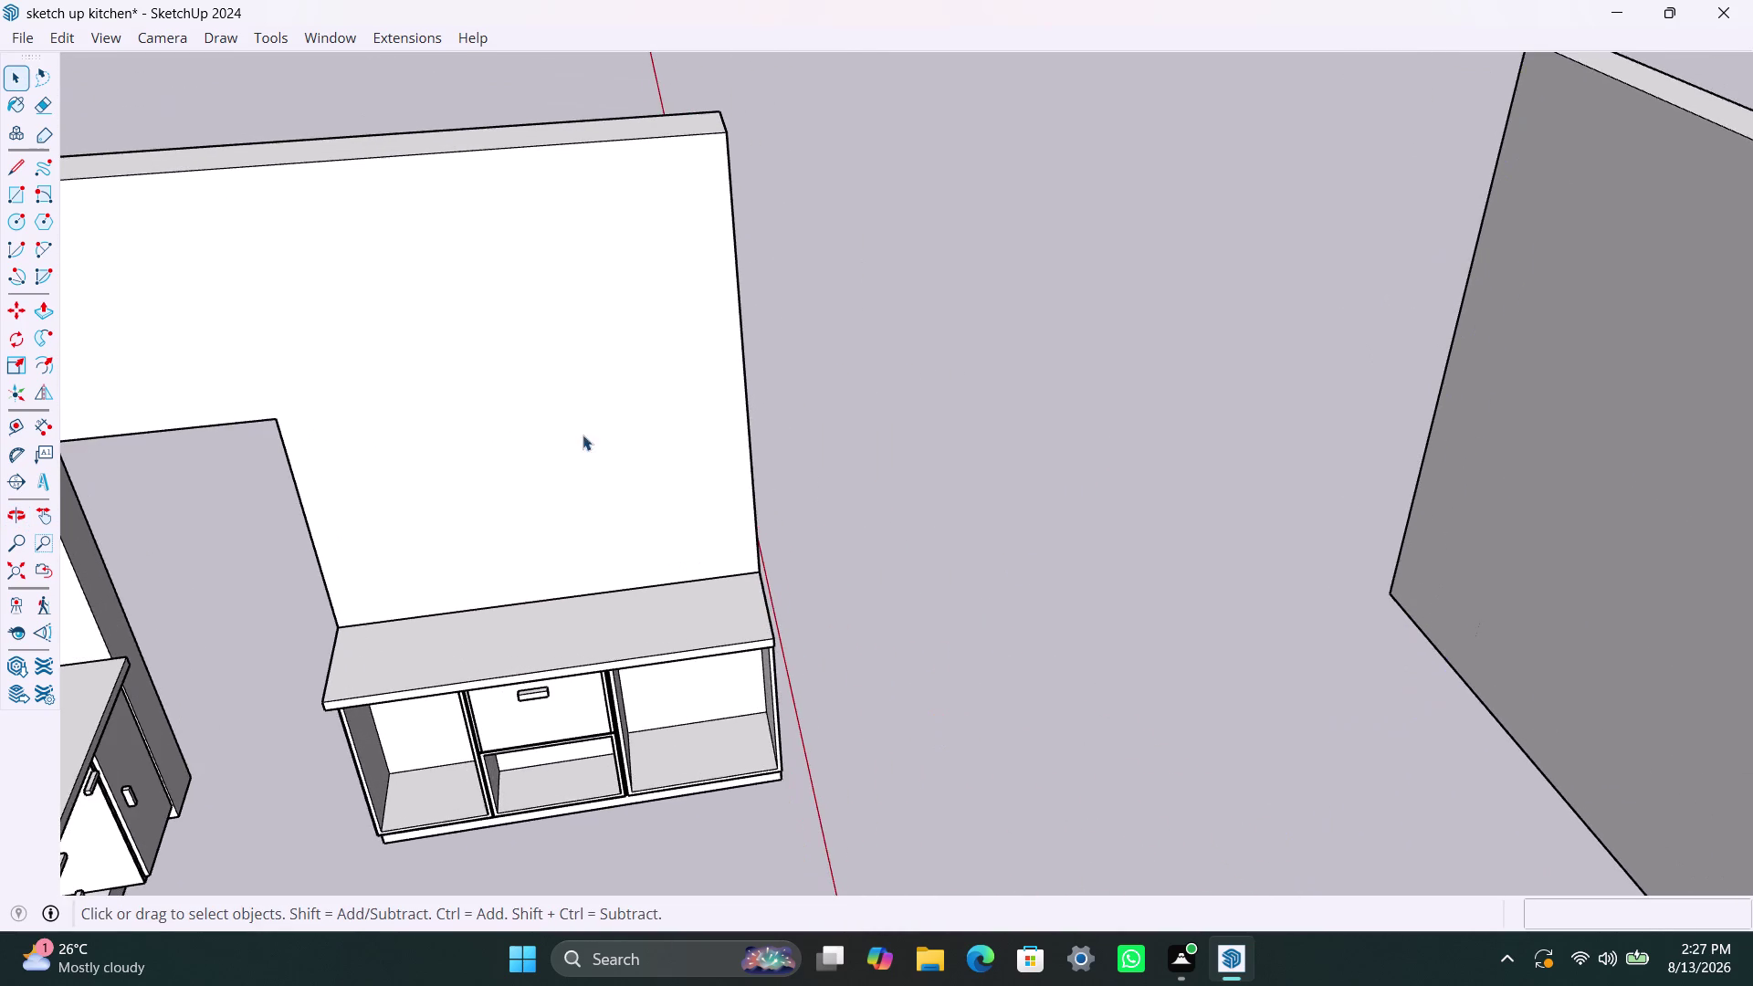
middle_drag(644, 436, 476, 610)
scroll(up, 3)
middle_drag(492, 460, 666, 467)
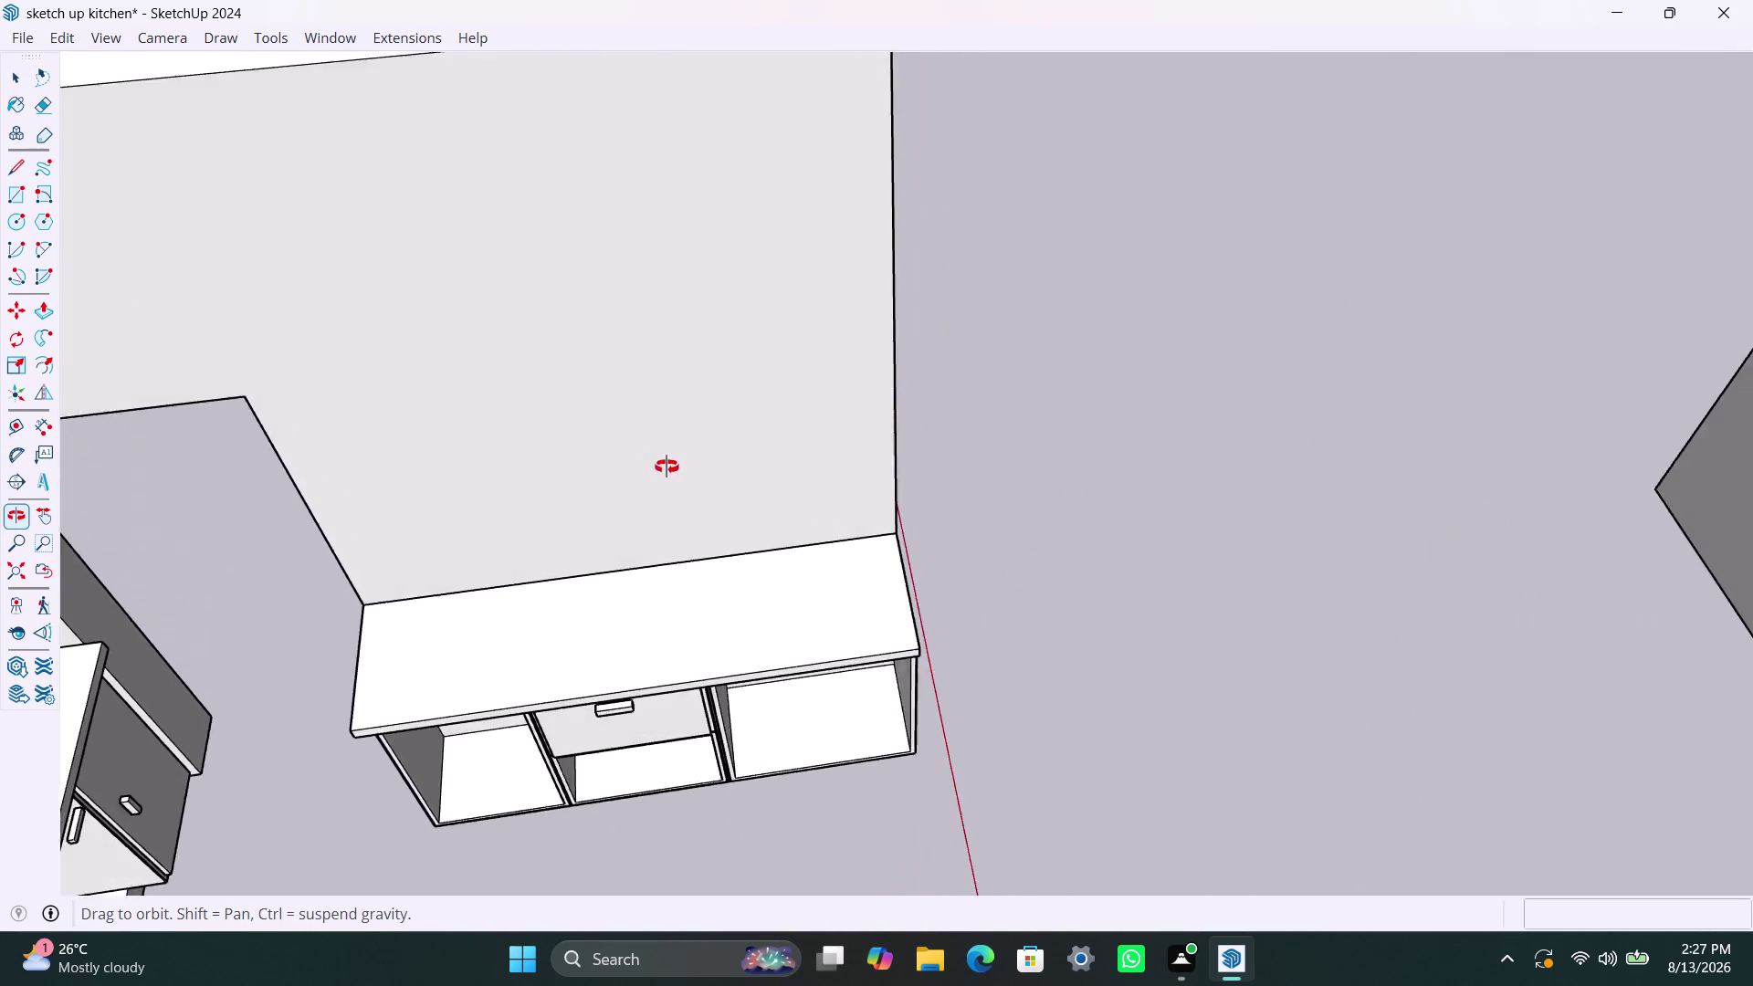
middle_drag(665, 467, 902, 488)
scroll(up, 3)
middle_drag(1029, 481, 969, 253)
scroll(down, 3)
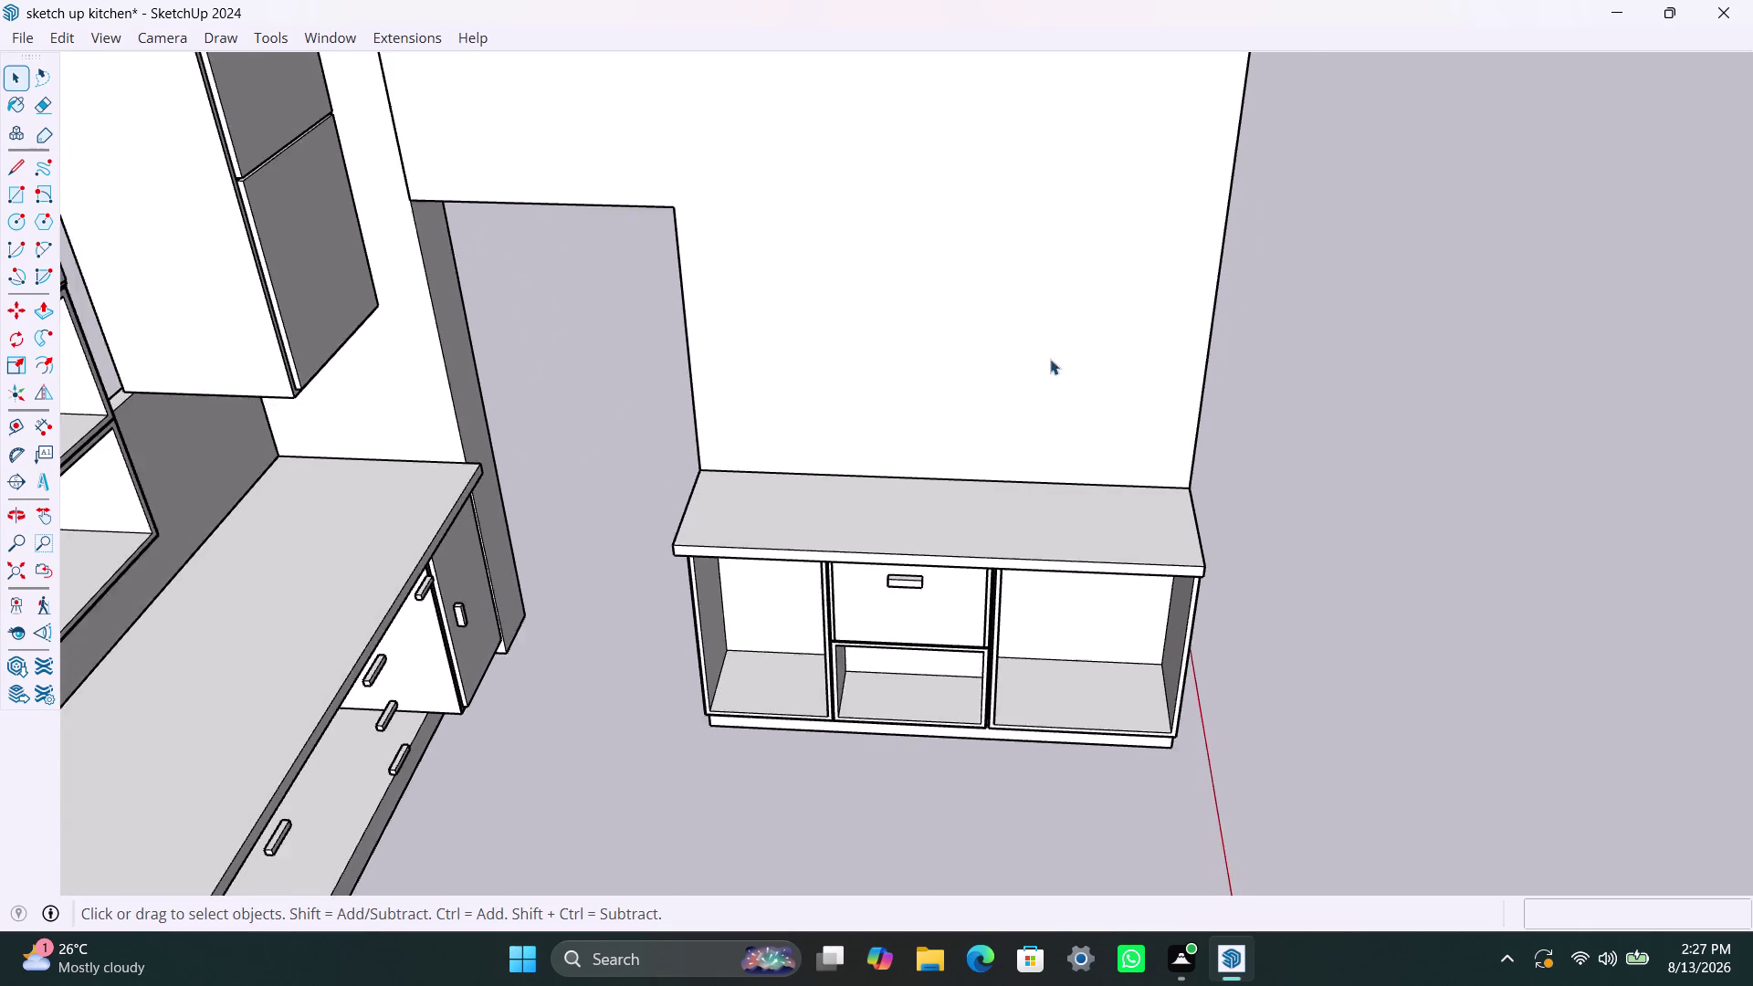
middle_drag(1056, 357, 986, 550)
scroll(down, 3)
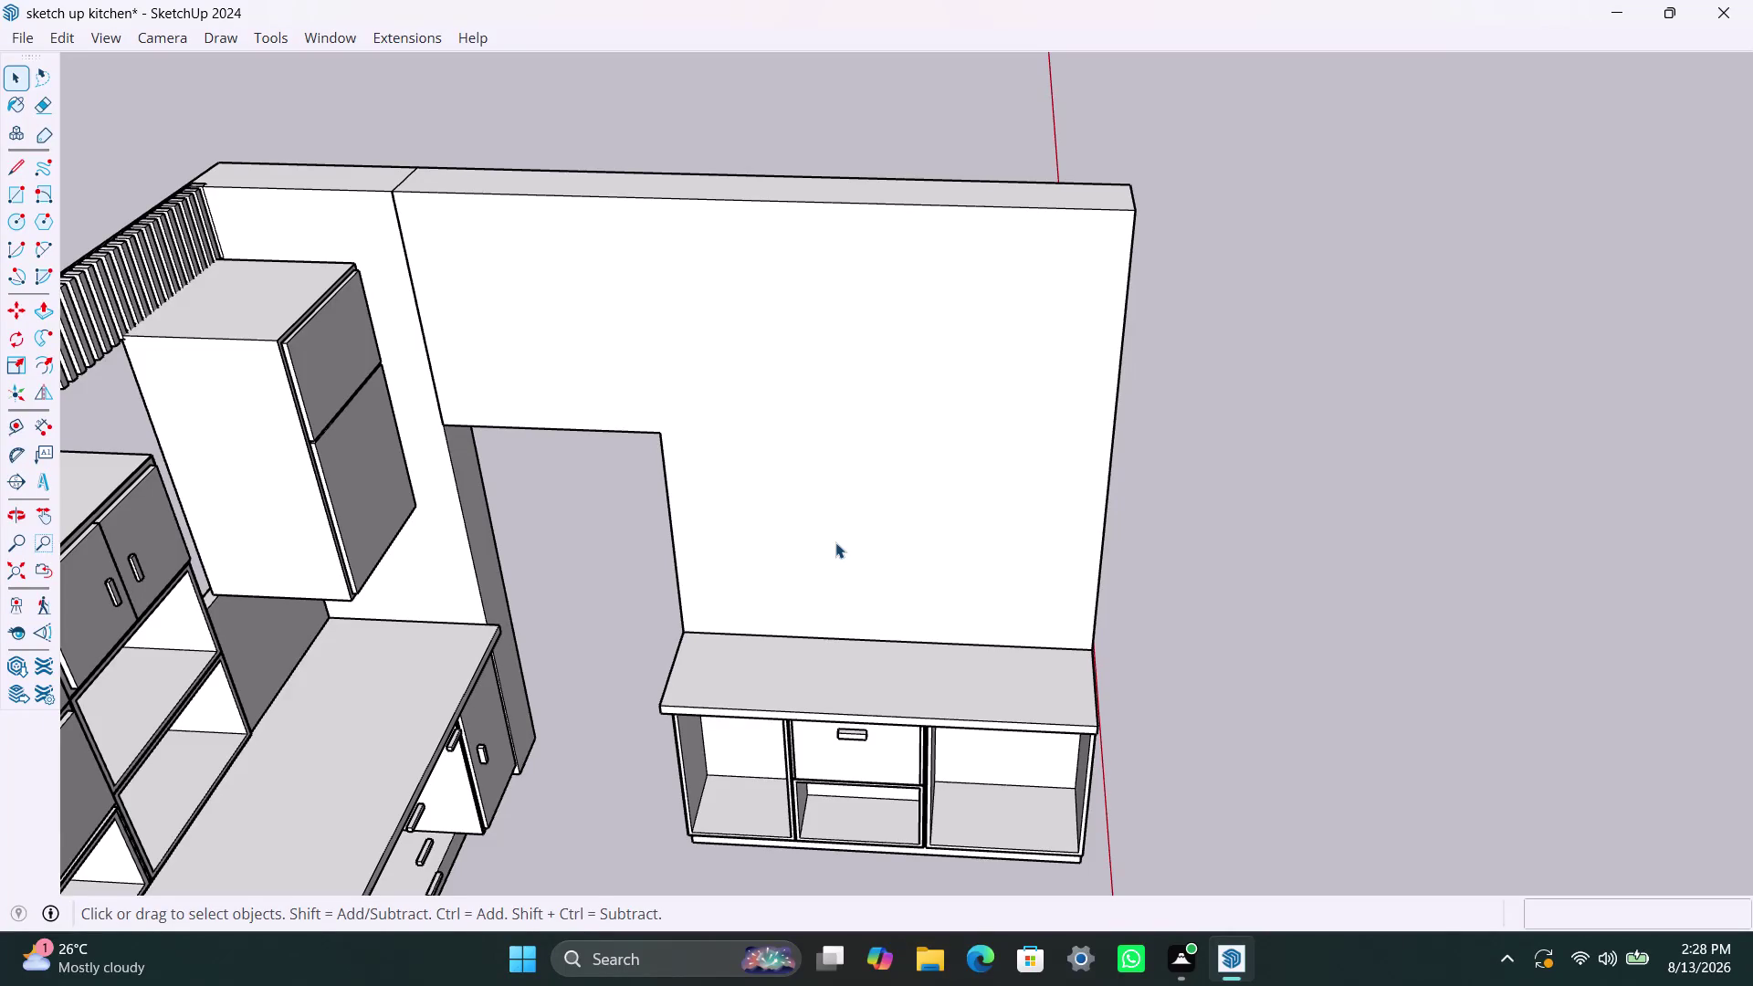
Place a guide on the wall 600 mm above the countertop.
key(t)
click(826, 635)
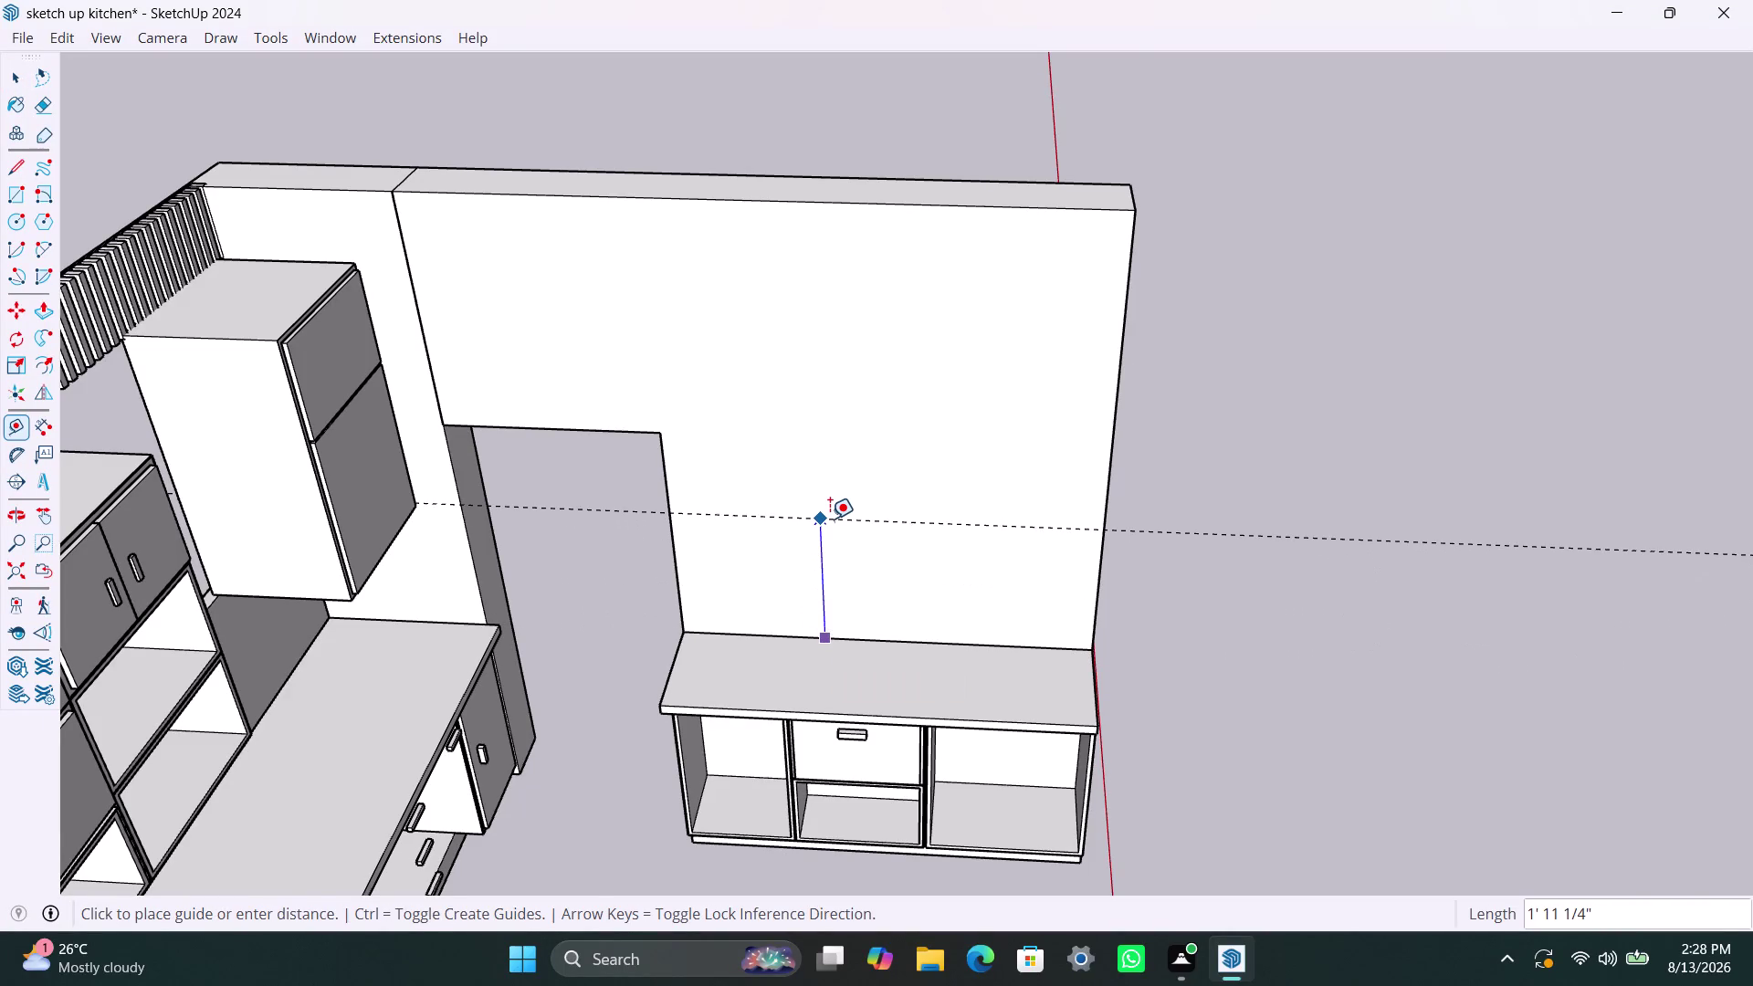
text(600m)
text(m)
key(Return)
key(space)
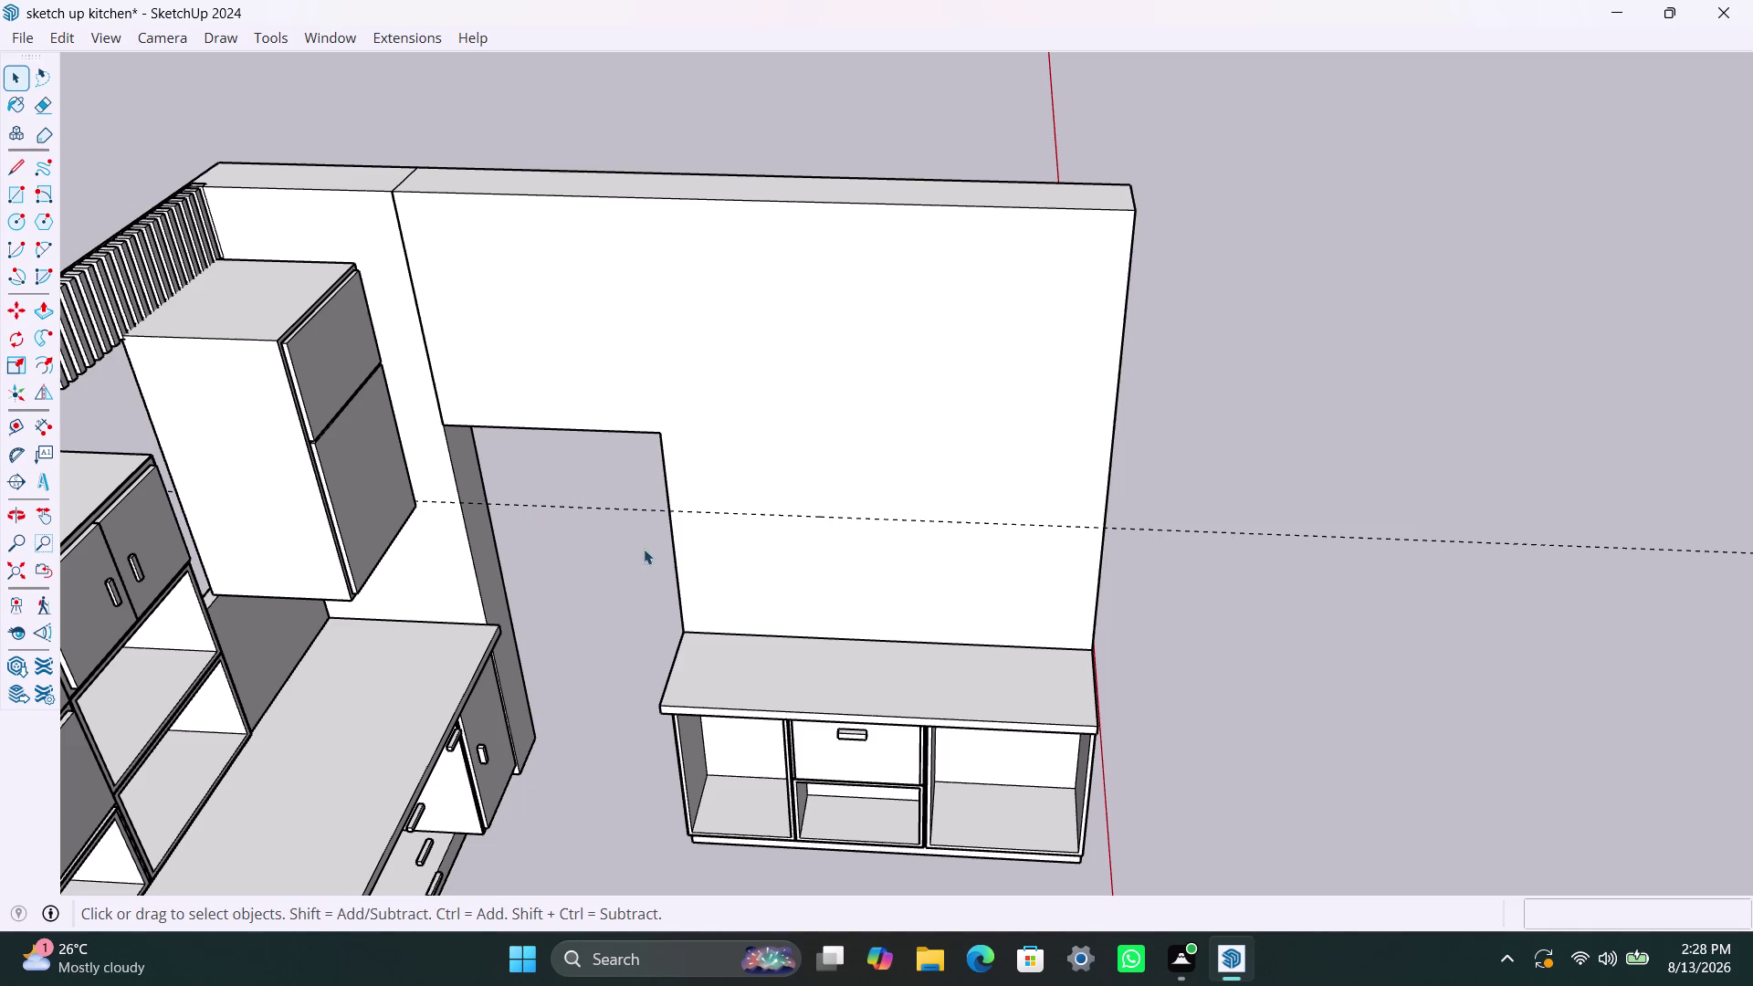
Add a second guide 1030 mm above the first guide.
key(t)
click(780, 507)
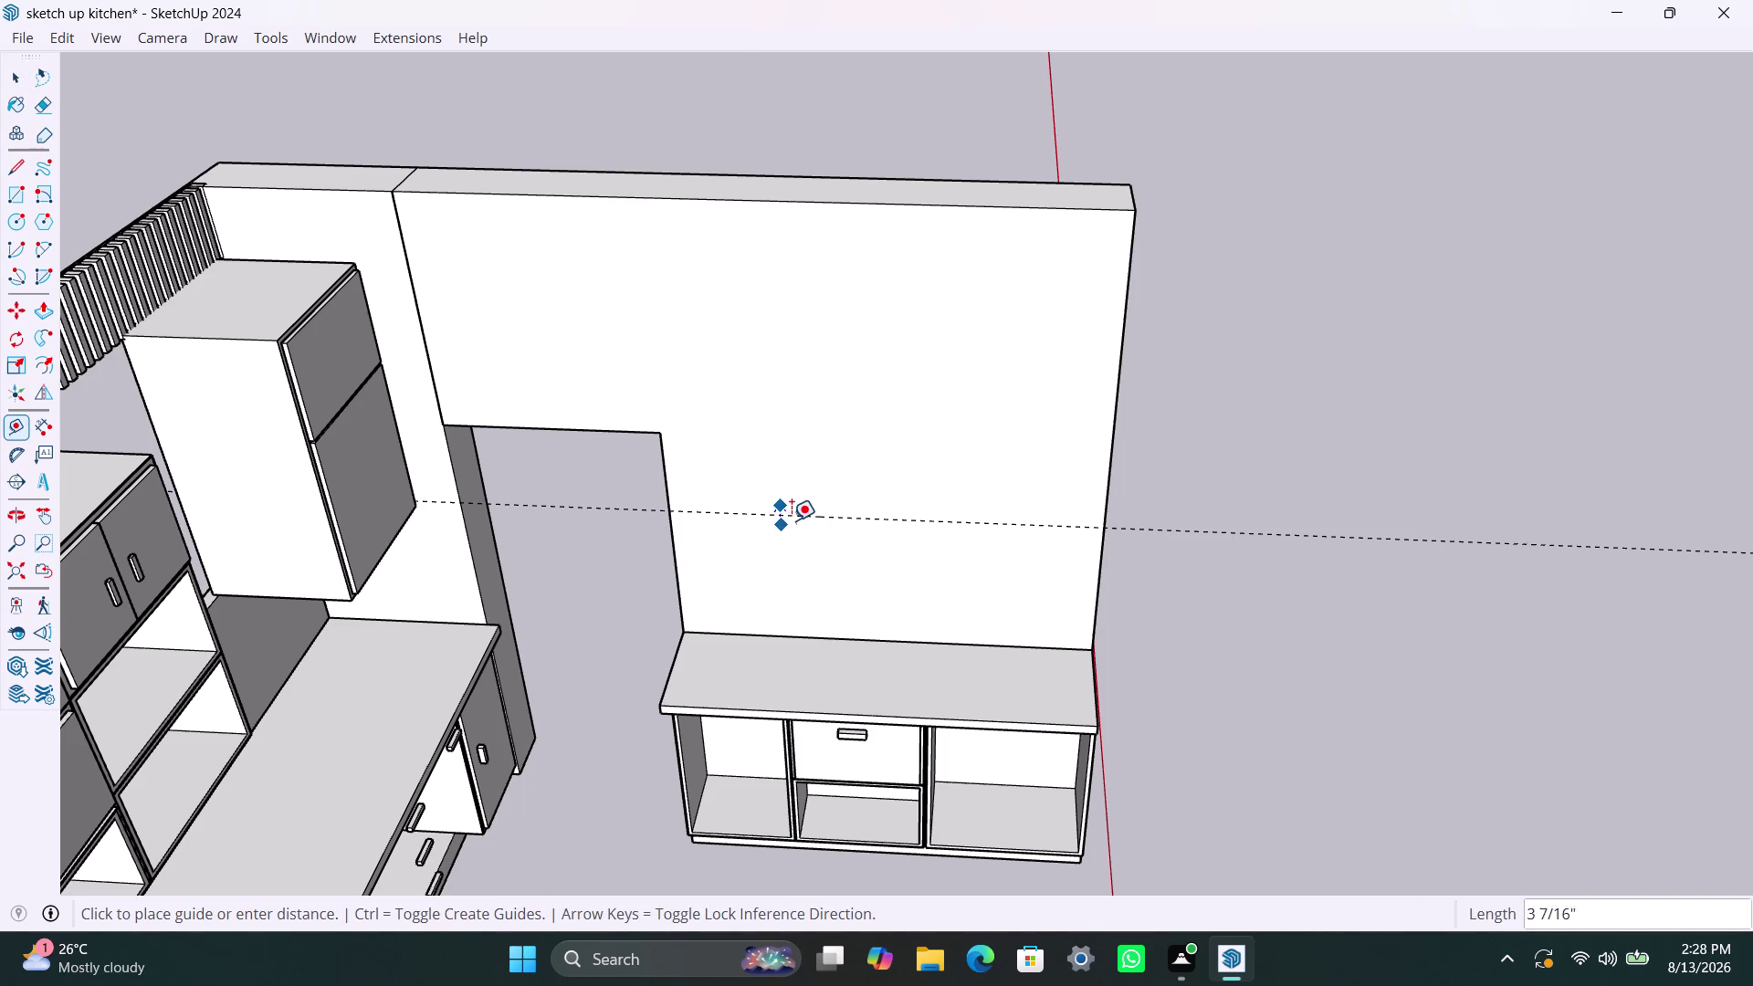
key(space)
key(t)
click(787, 511)
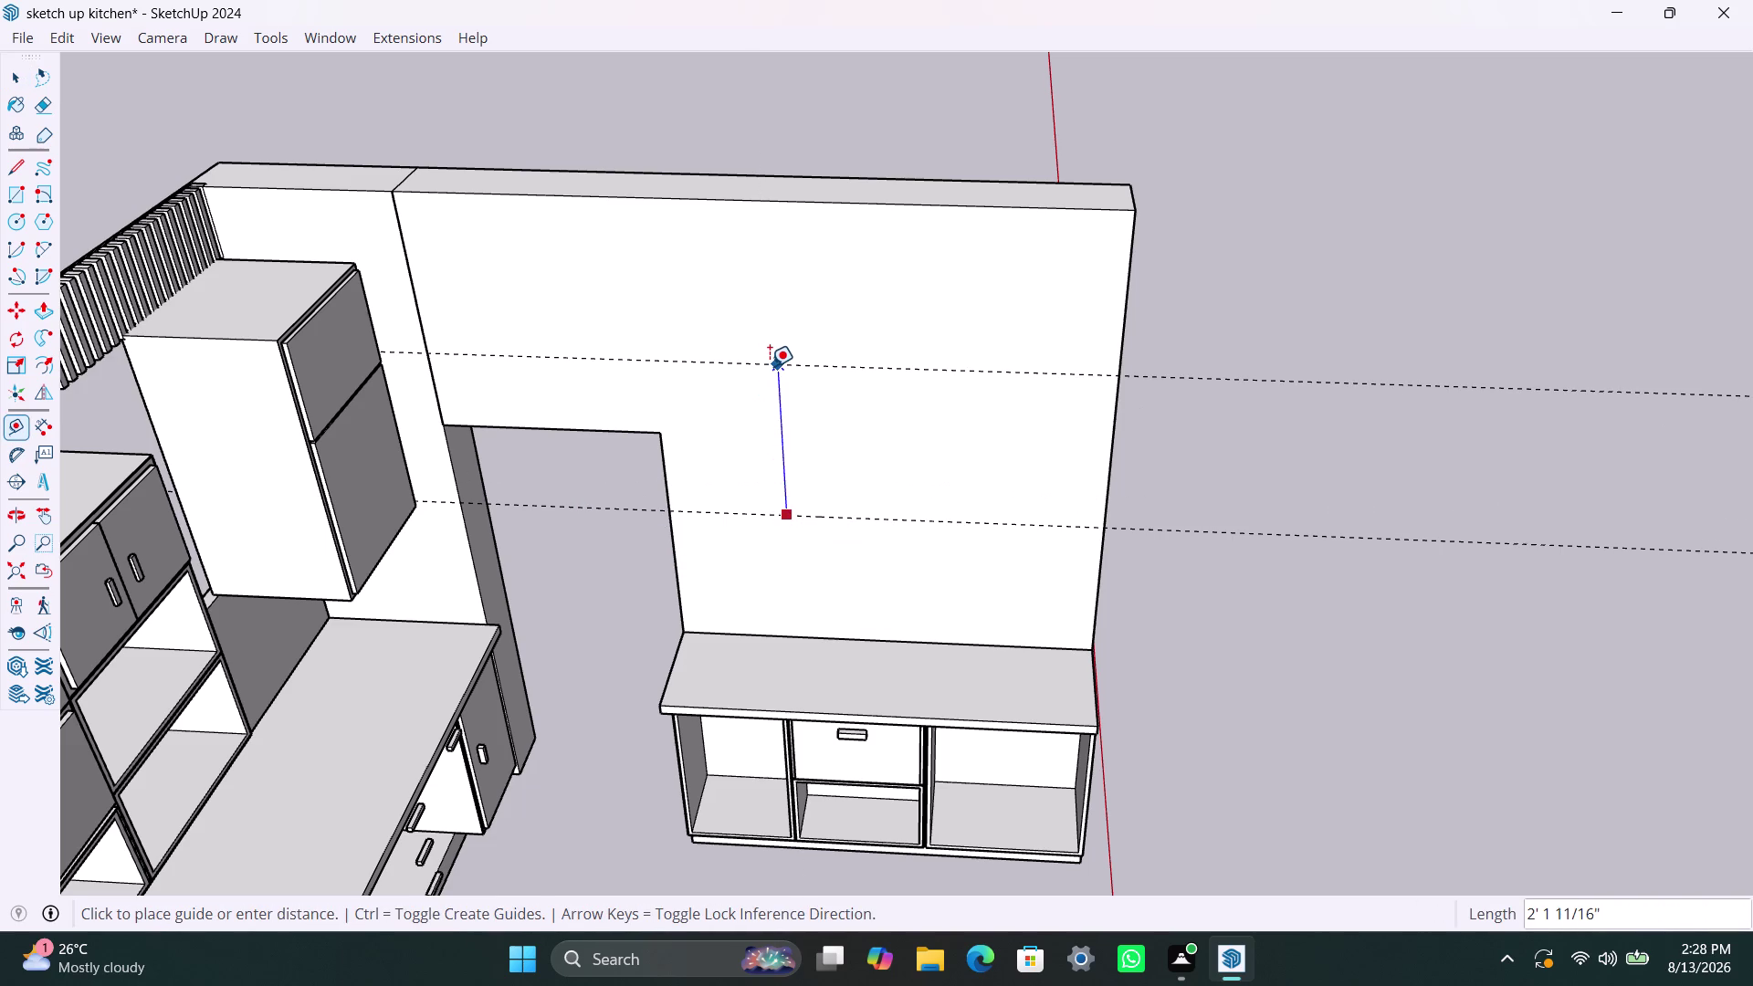
text(1030mm)
key(Return)
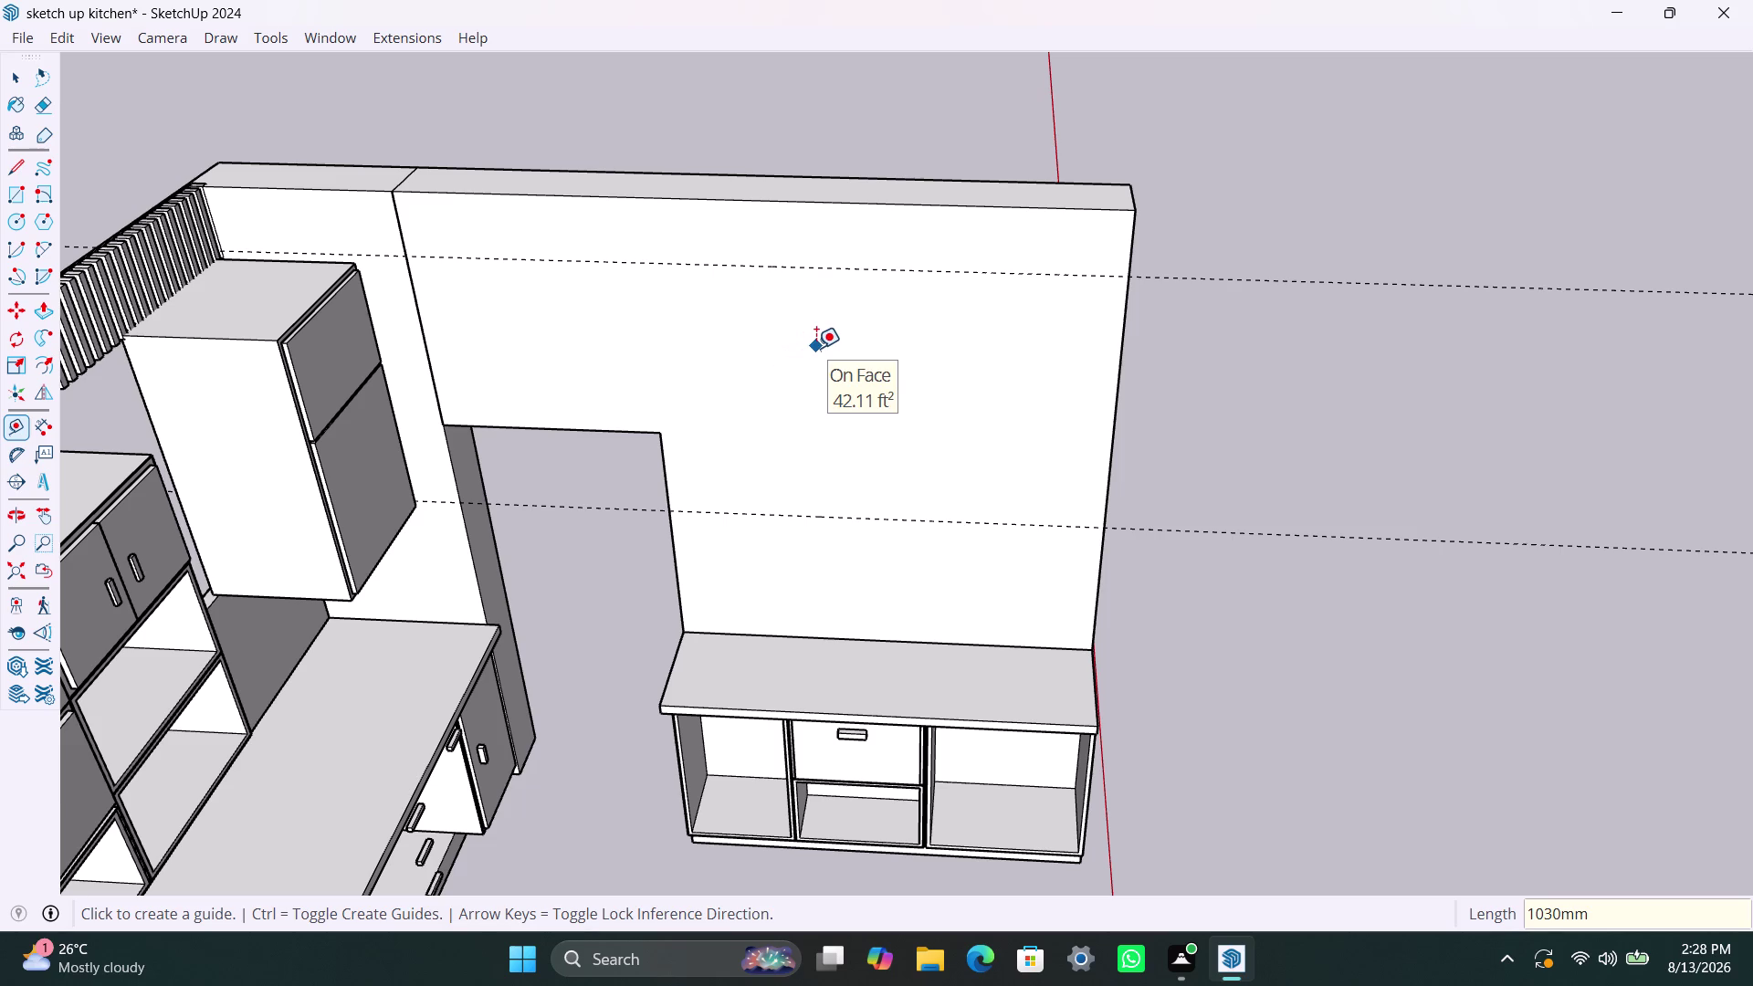
key(space)
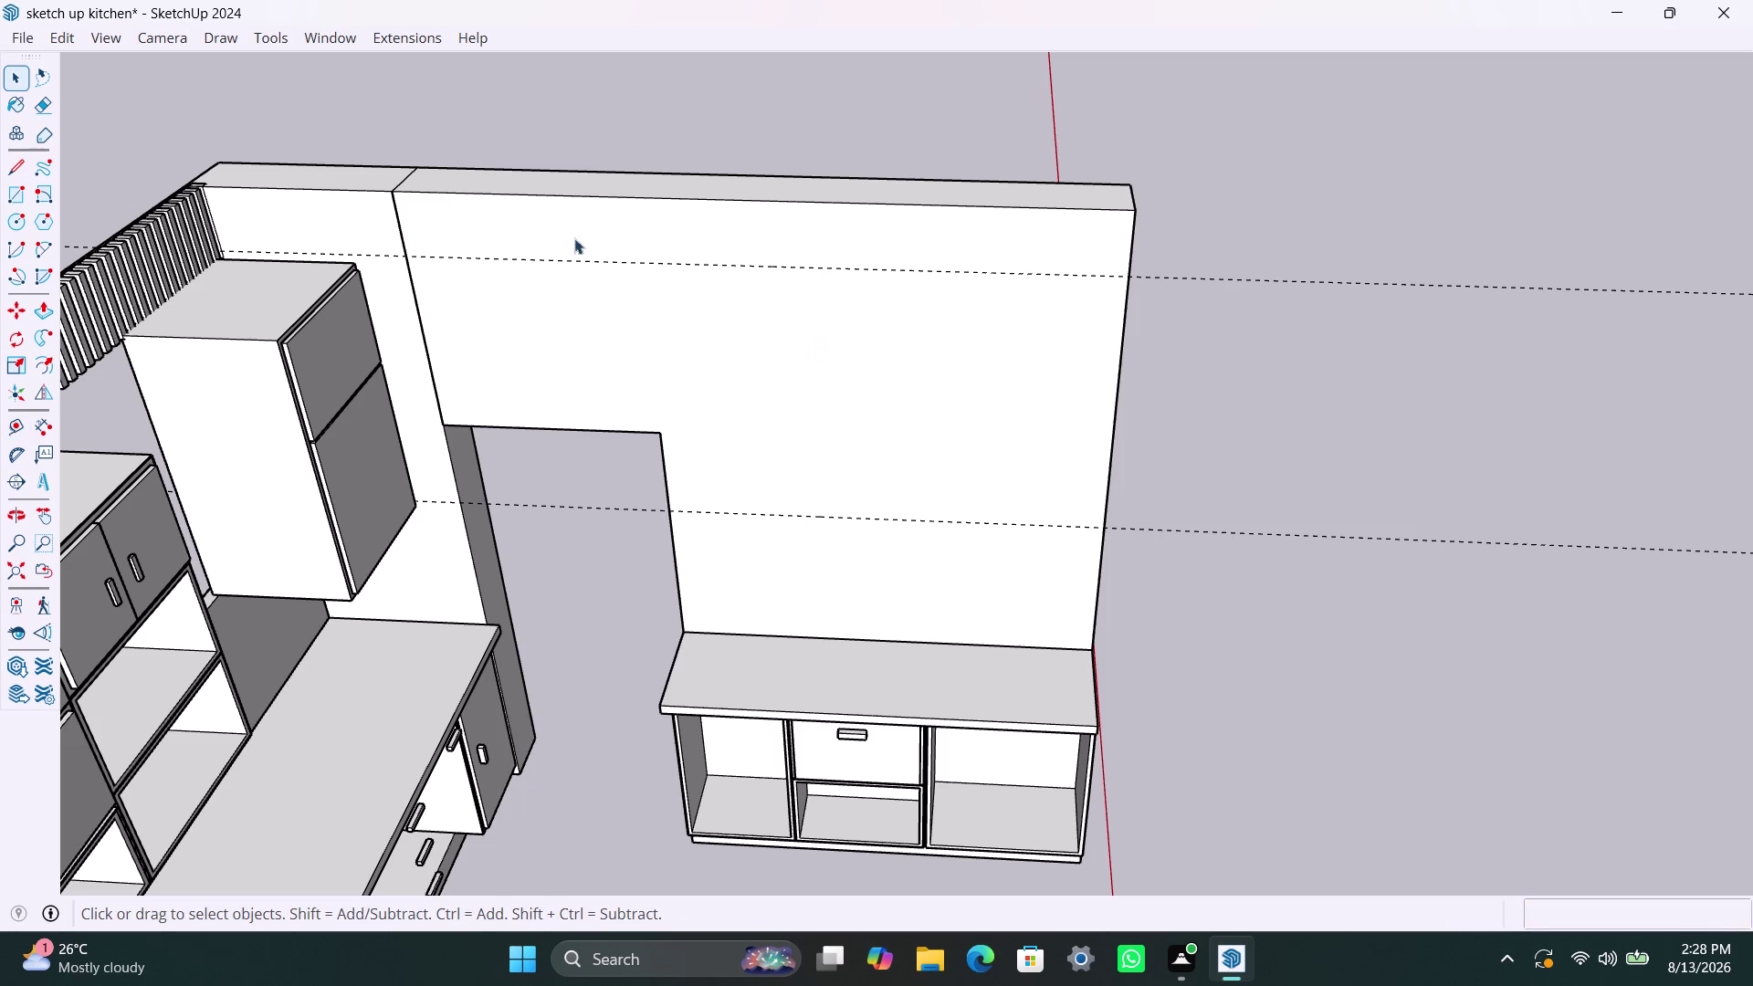
Place a vertical guide 820 mm in from the wall's left edge.
key(r)
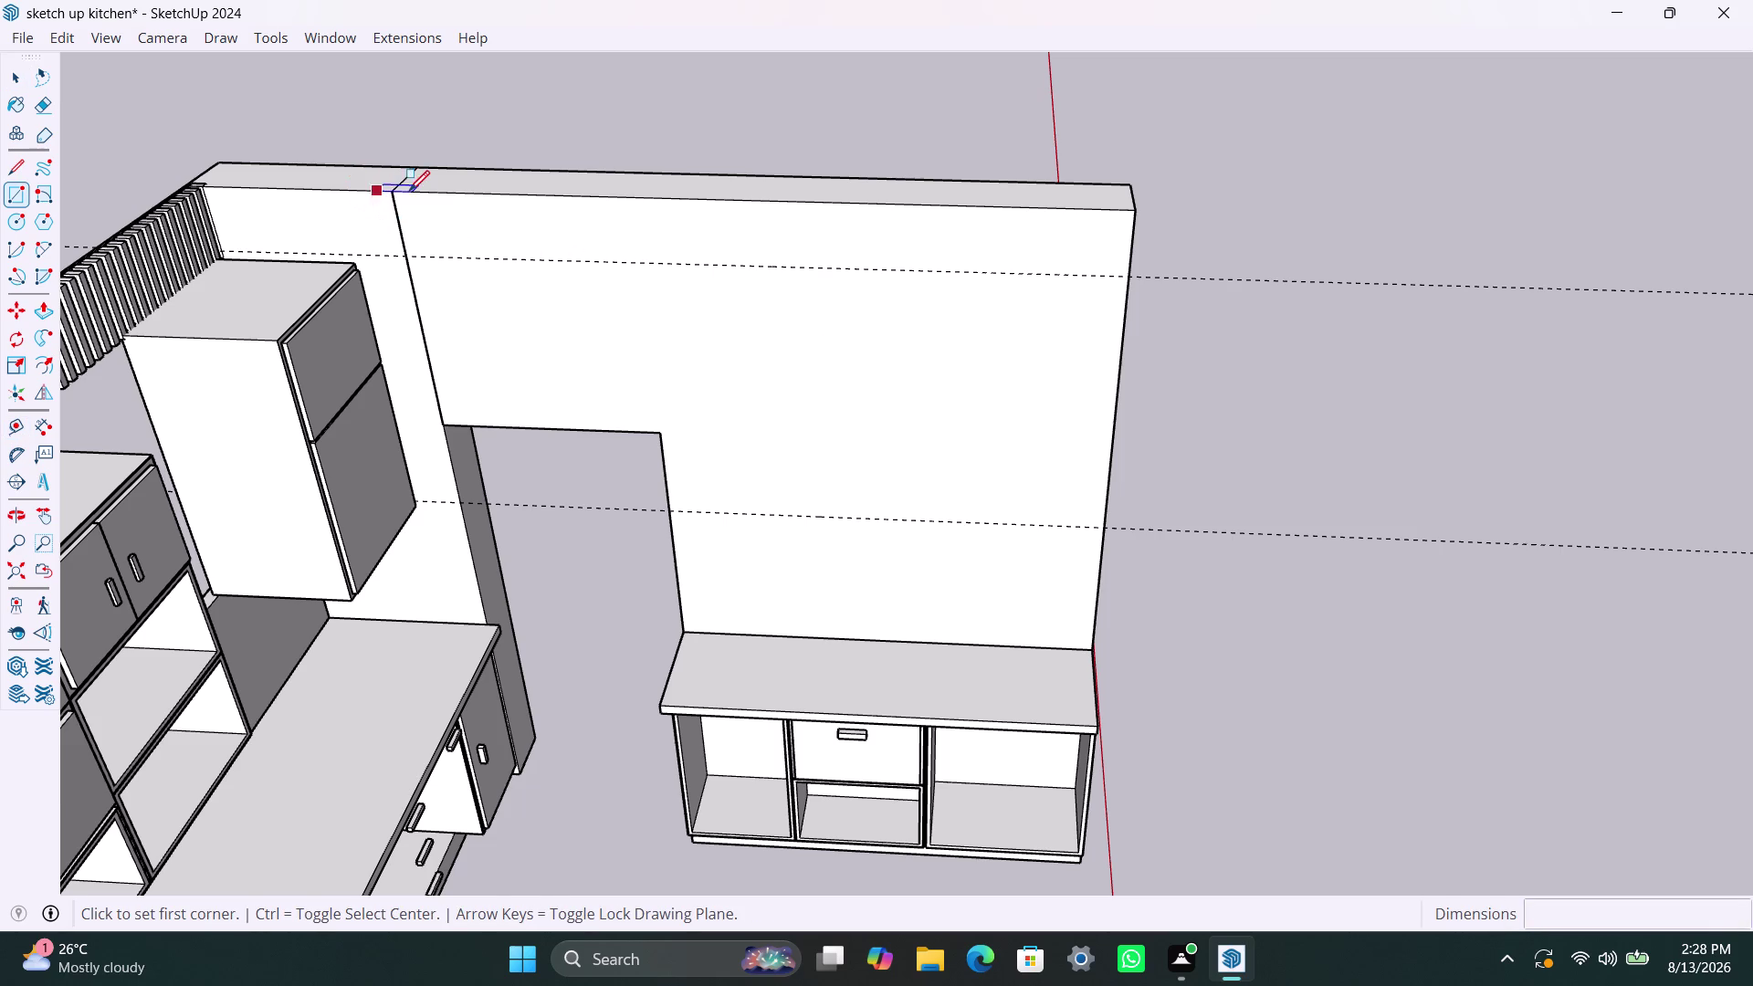
click(397, 191)
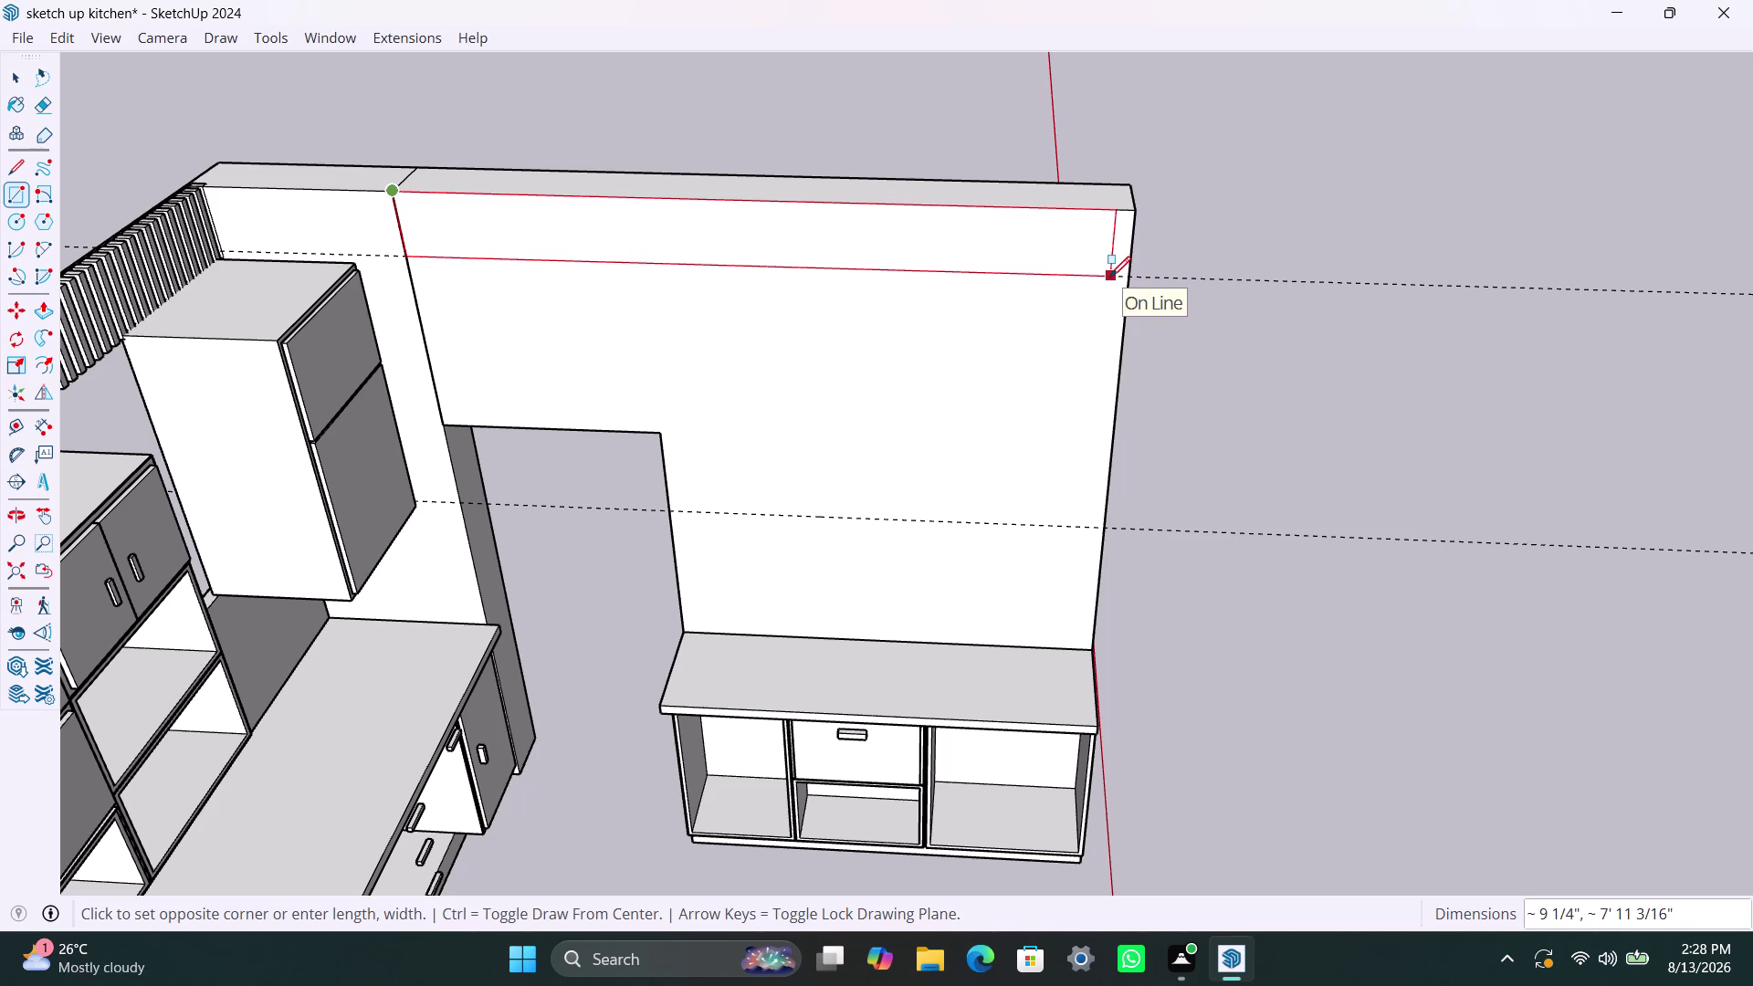
key(Escape)
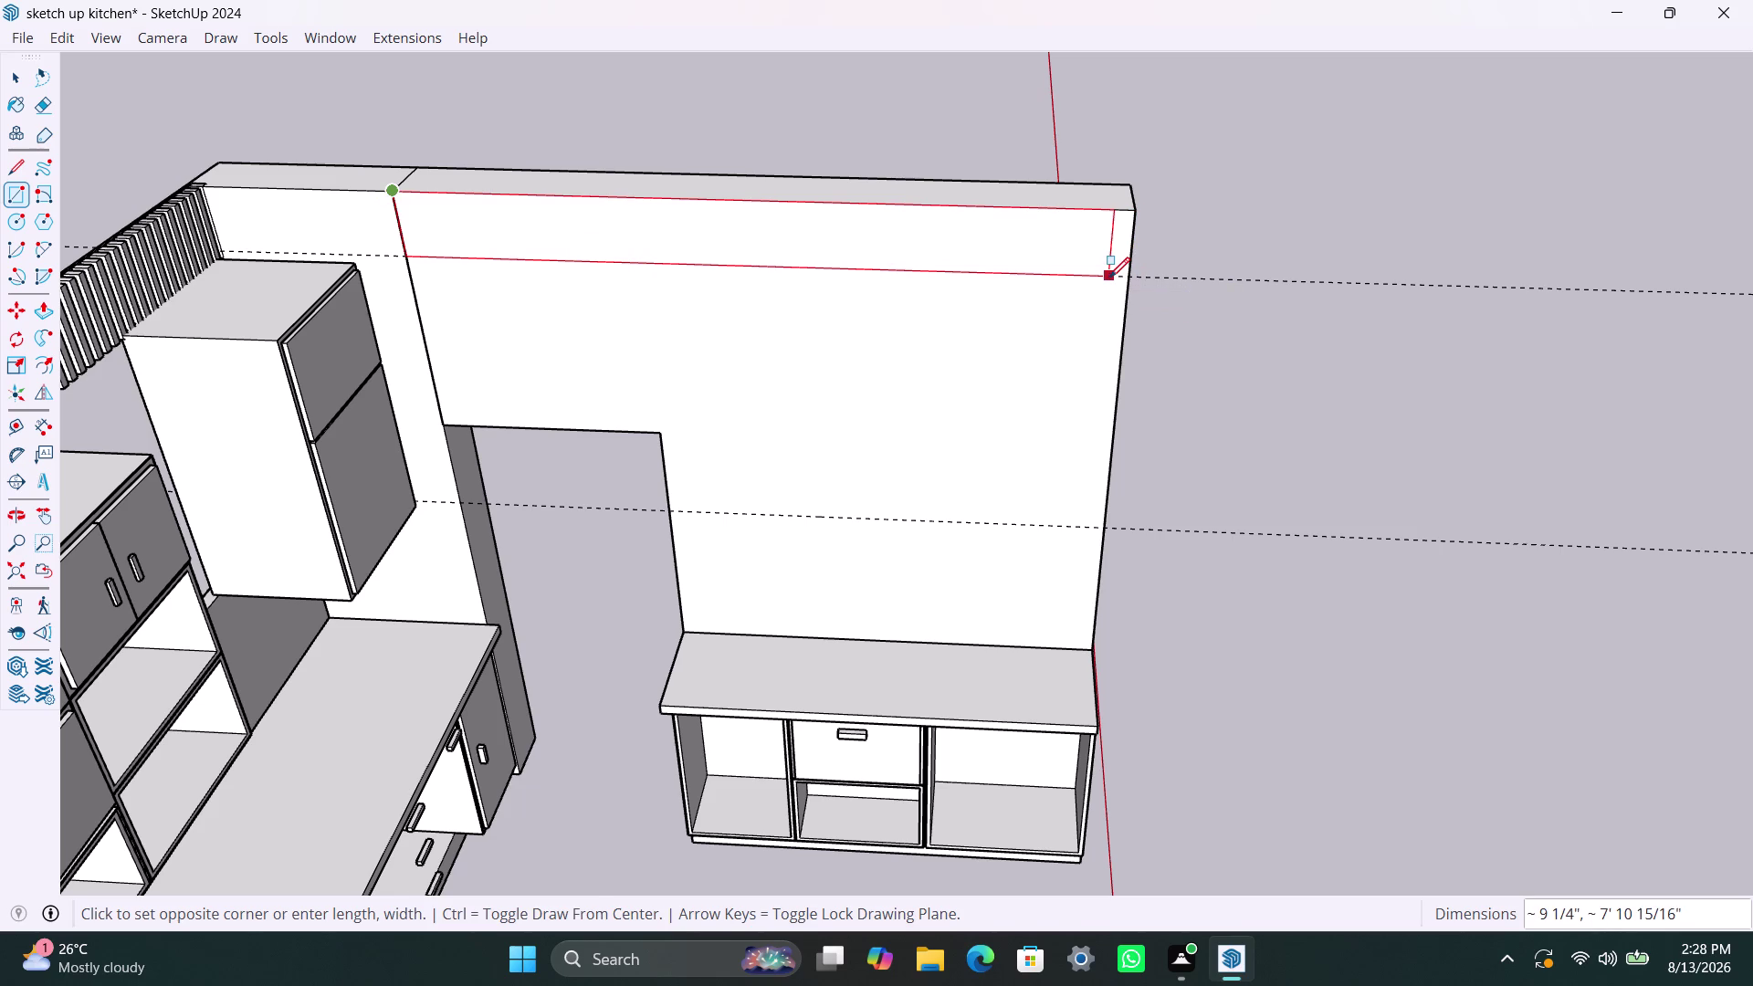
key(space)
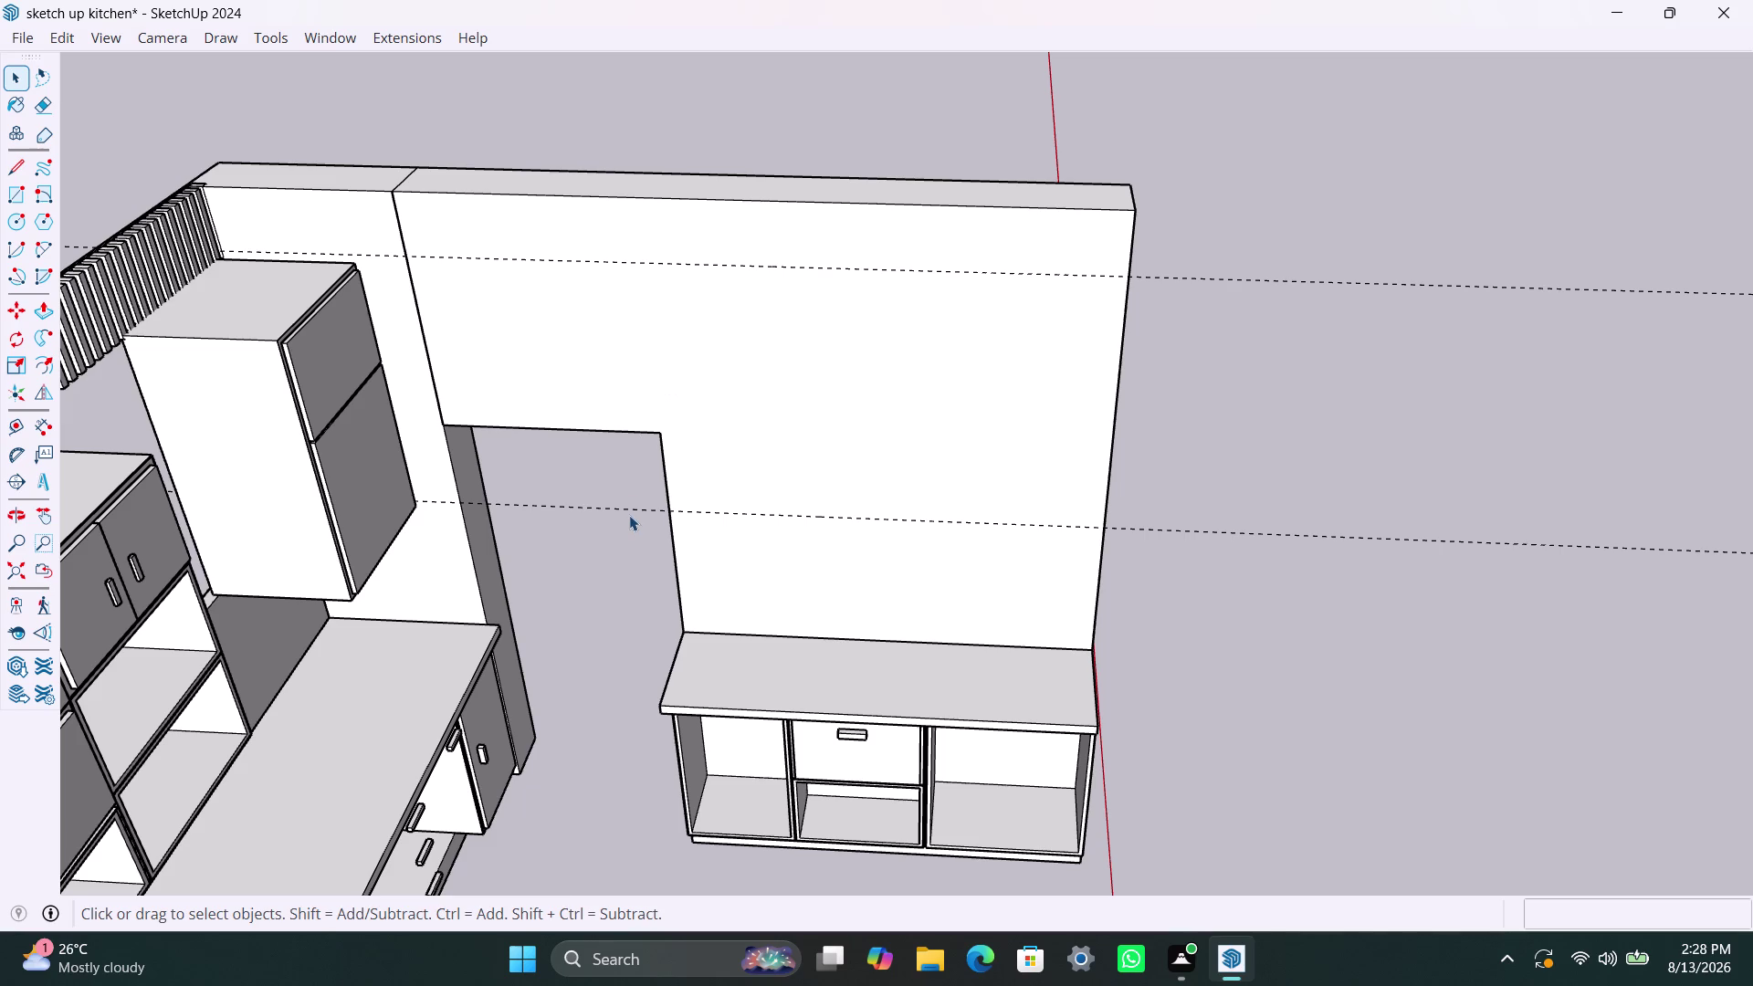
key(t)
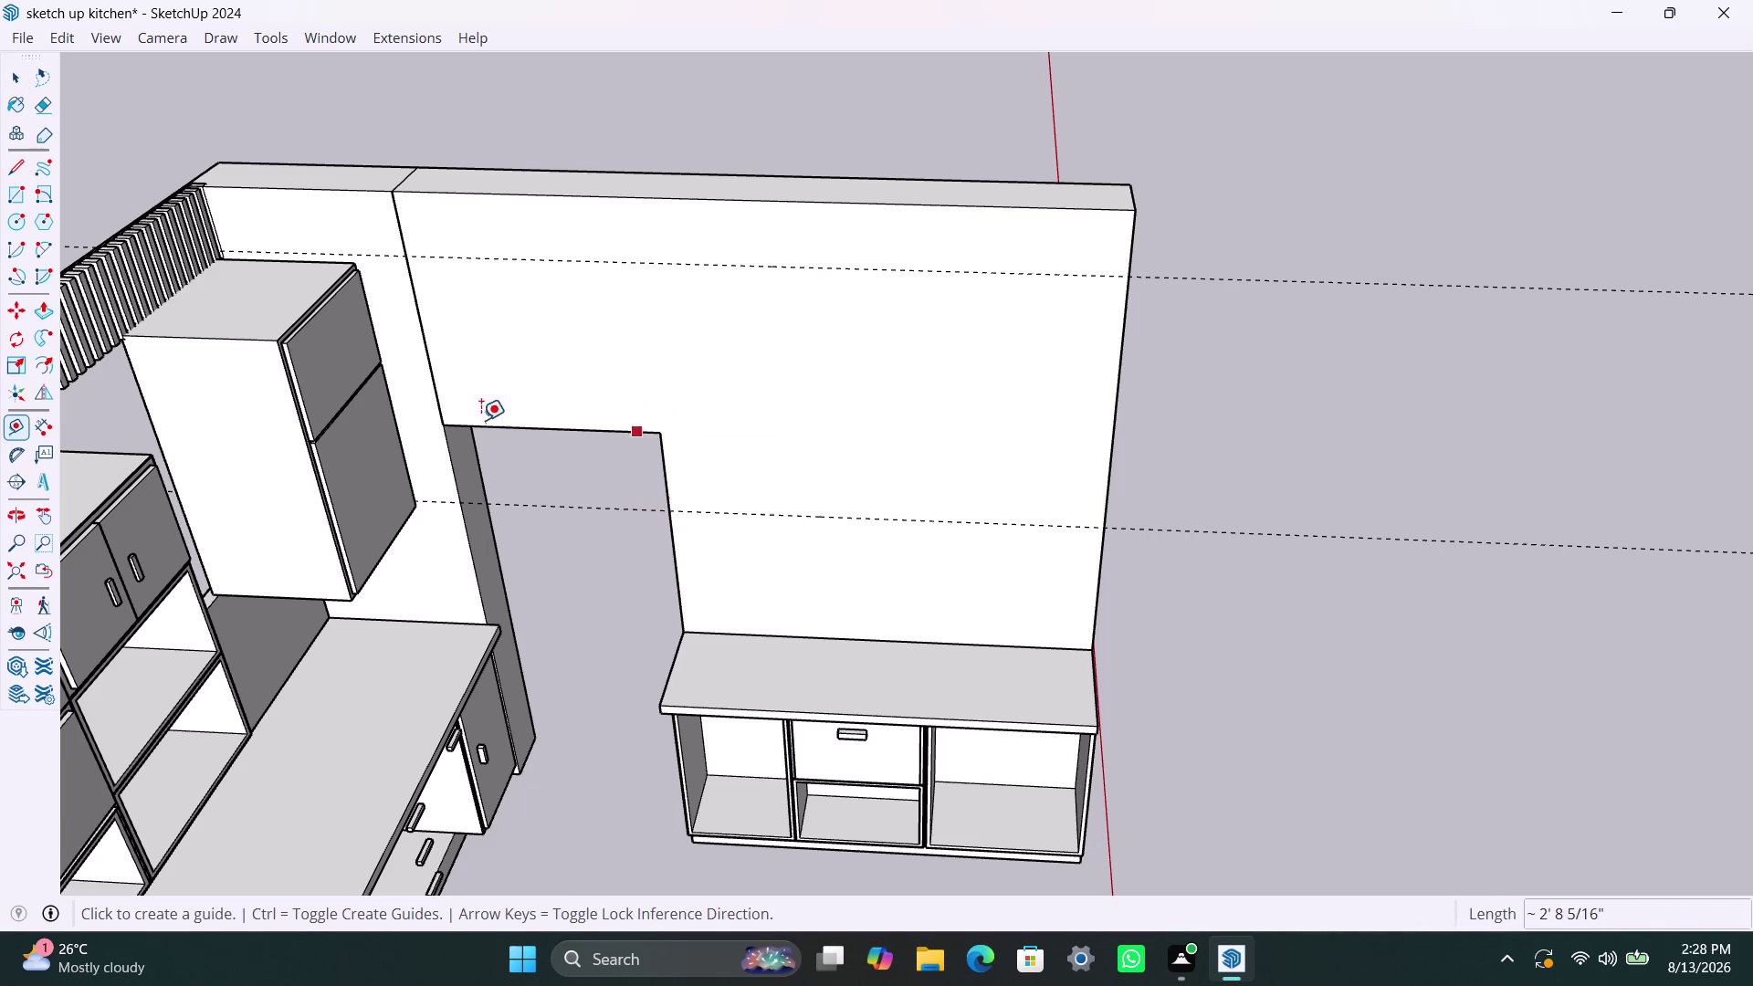
click(425, 343)
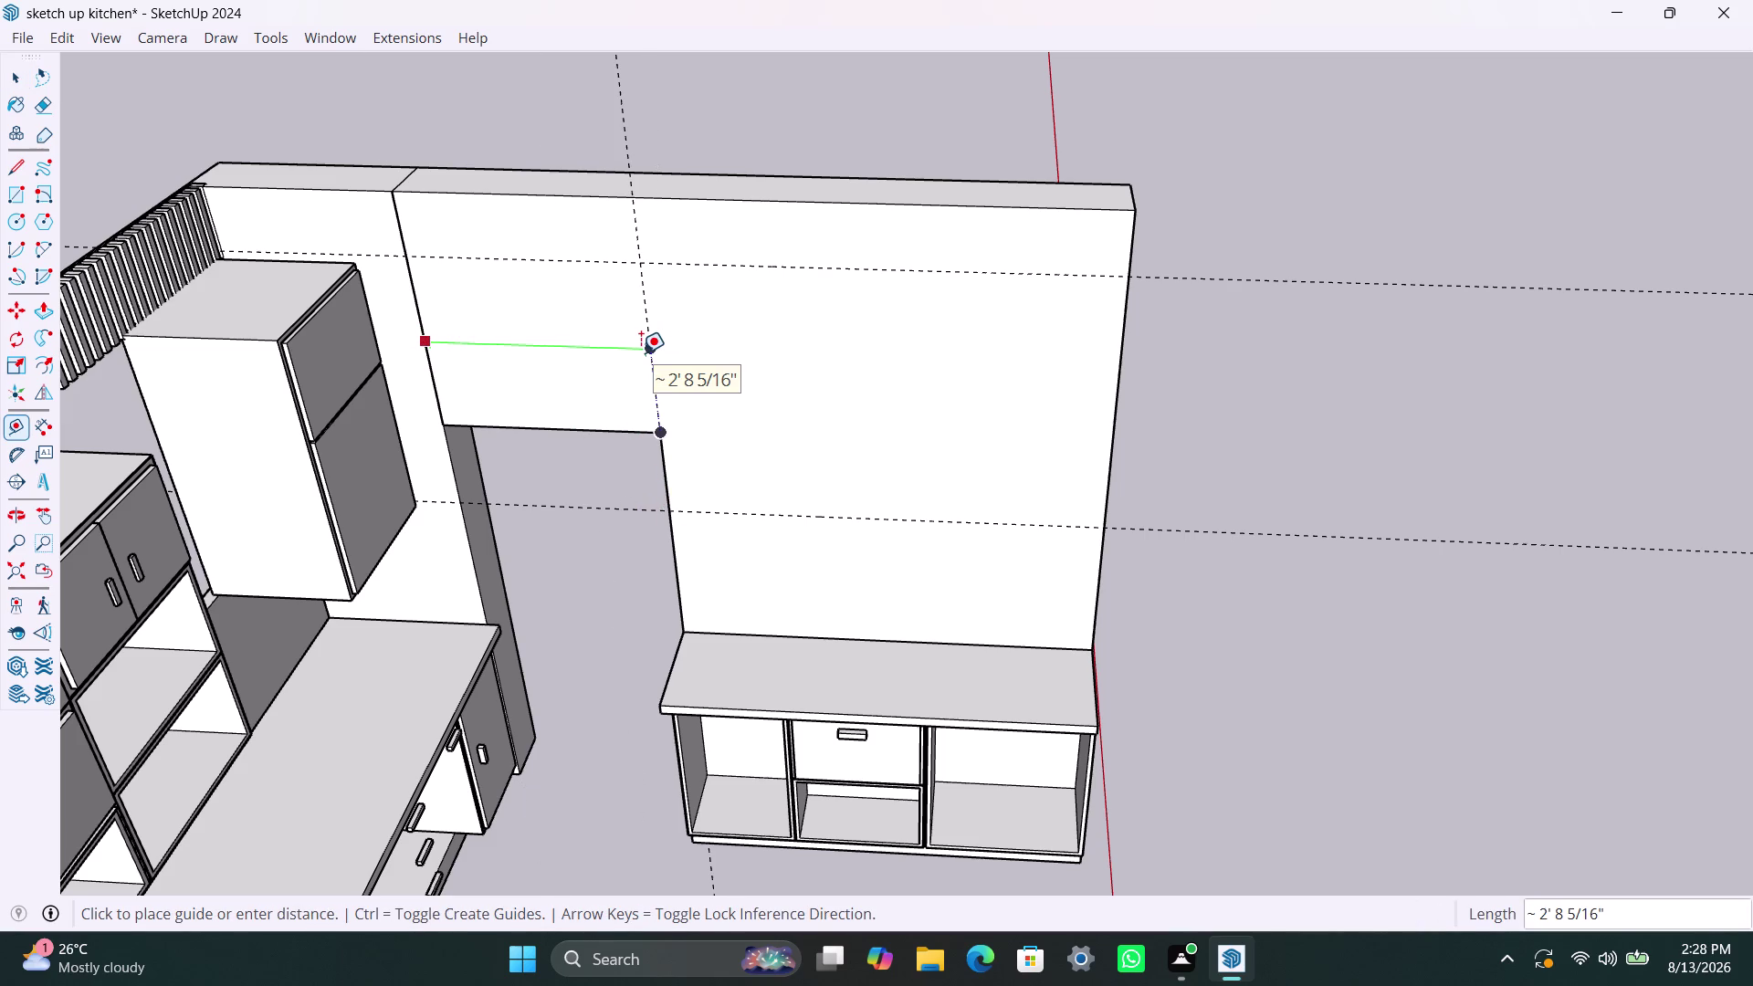
text(820)
key(Return)
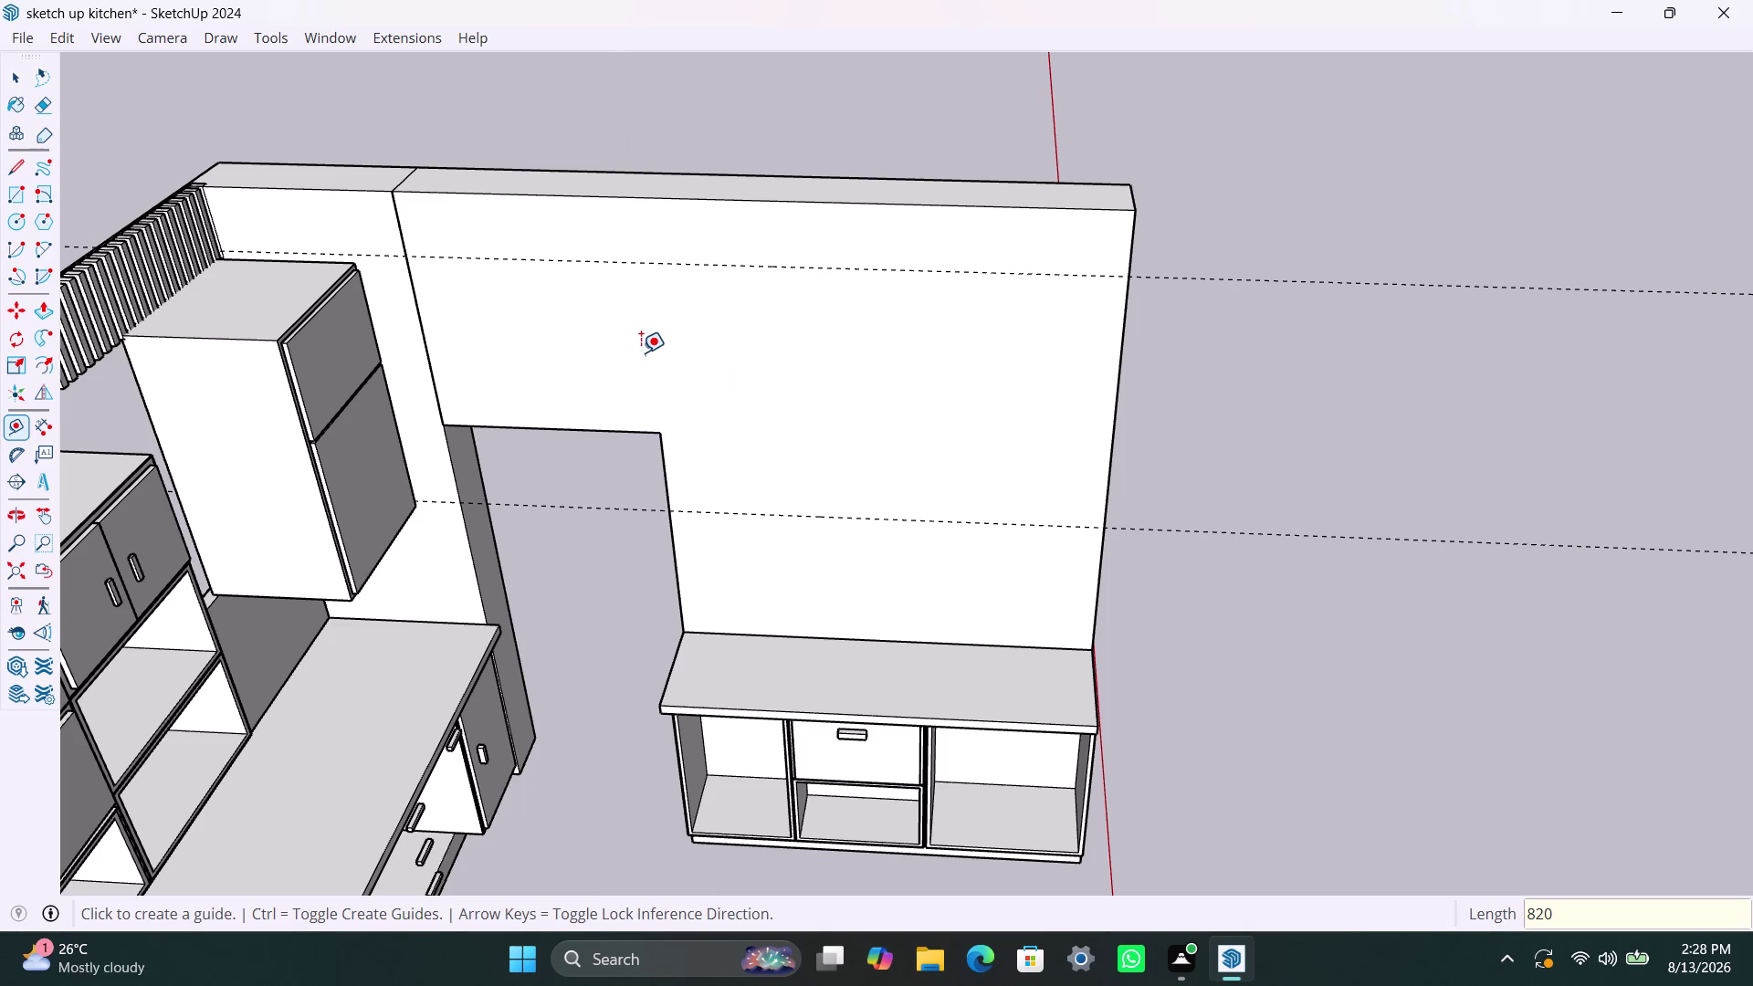
key(ctrl+z)
click(424, 341)
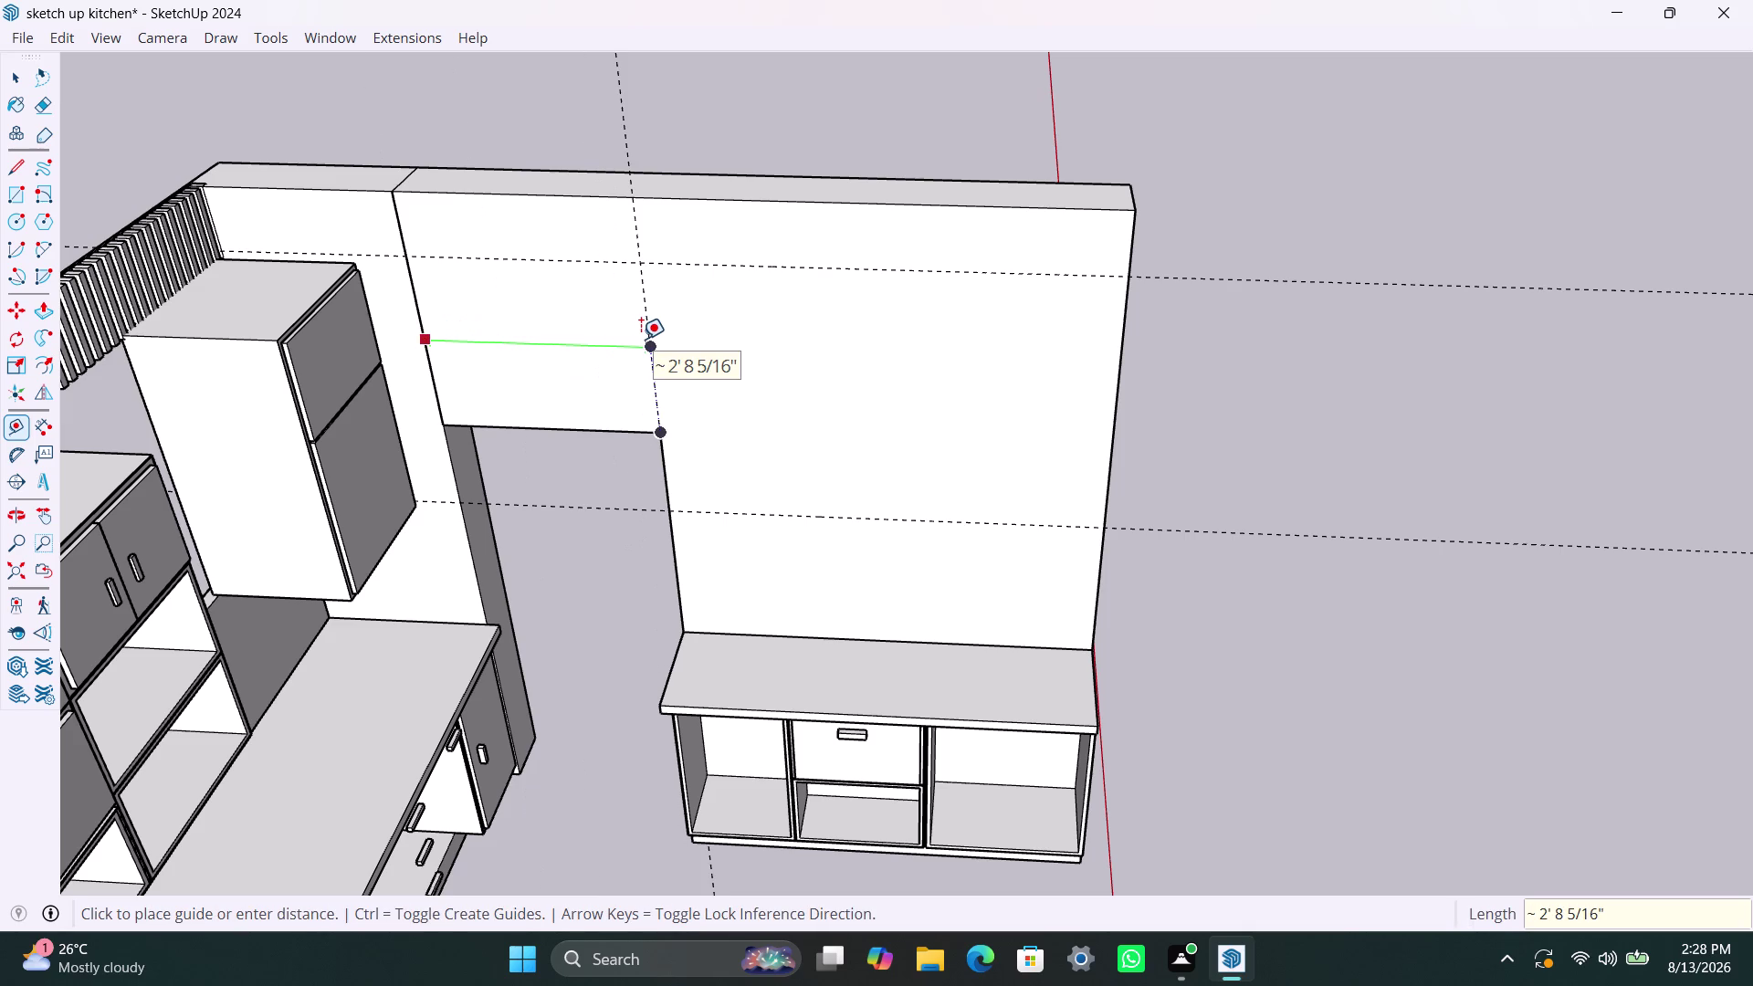
text(820mm)
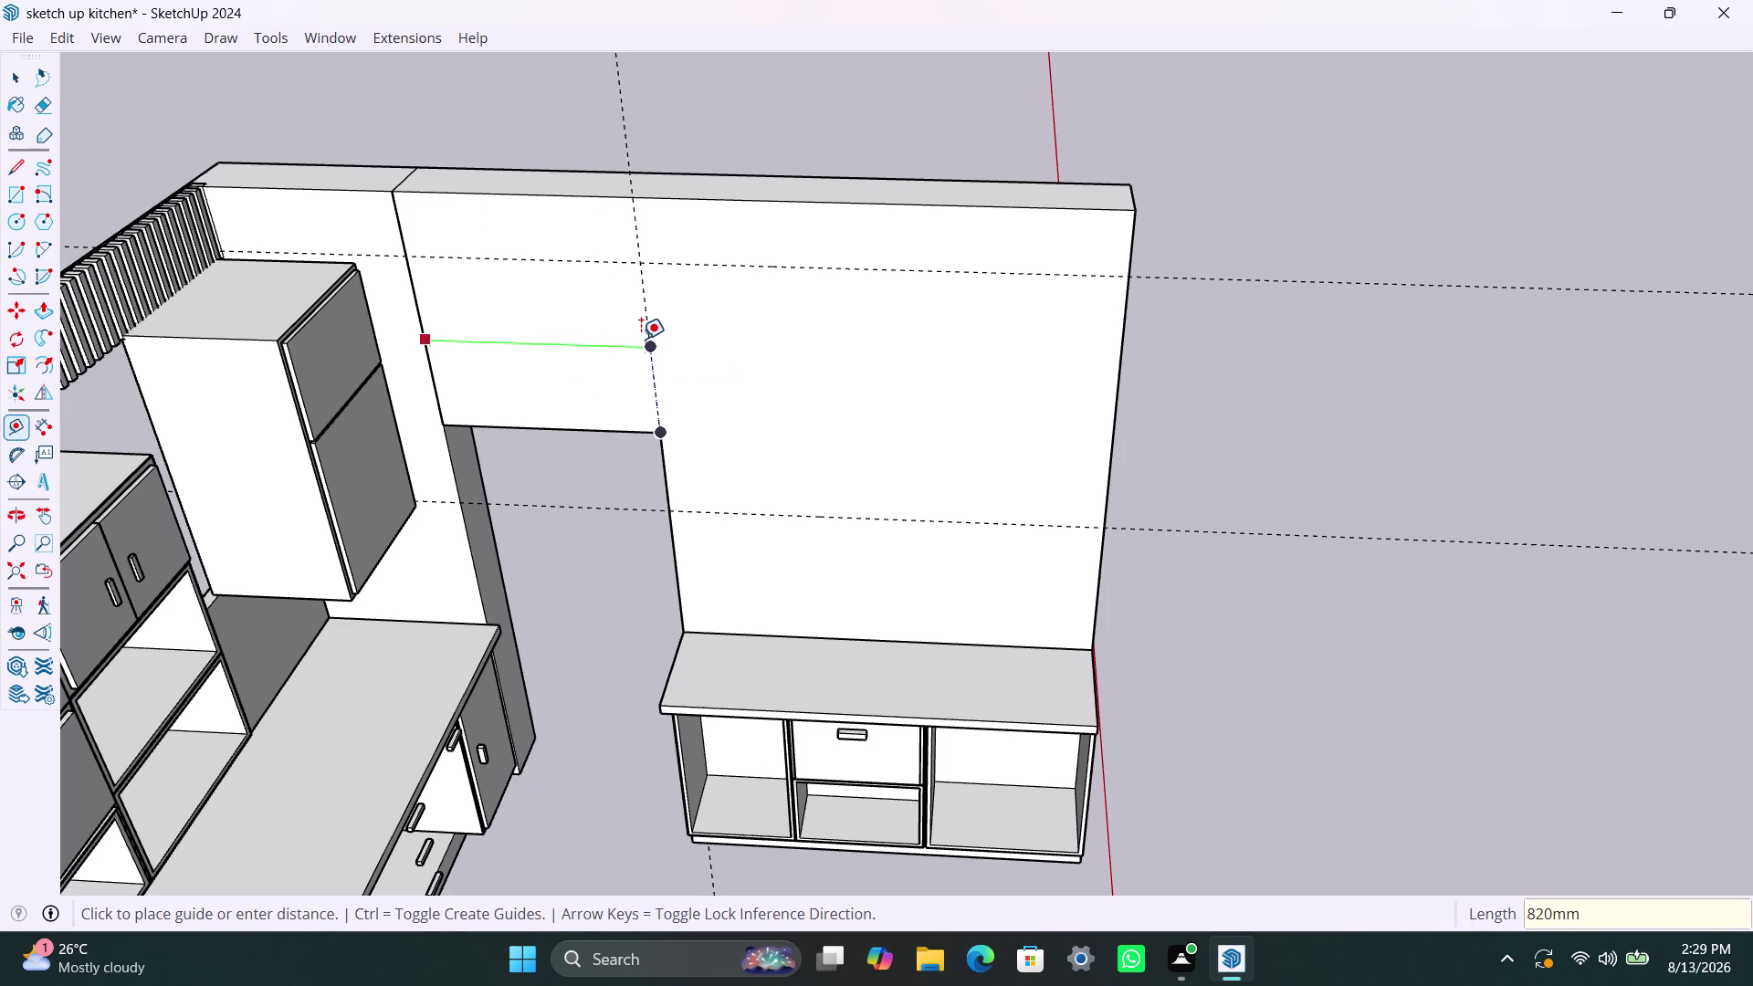
key(Return)
key(space)
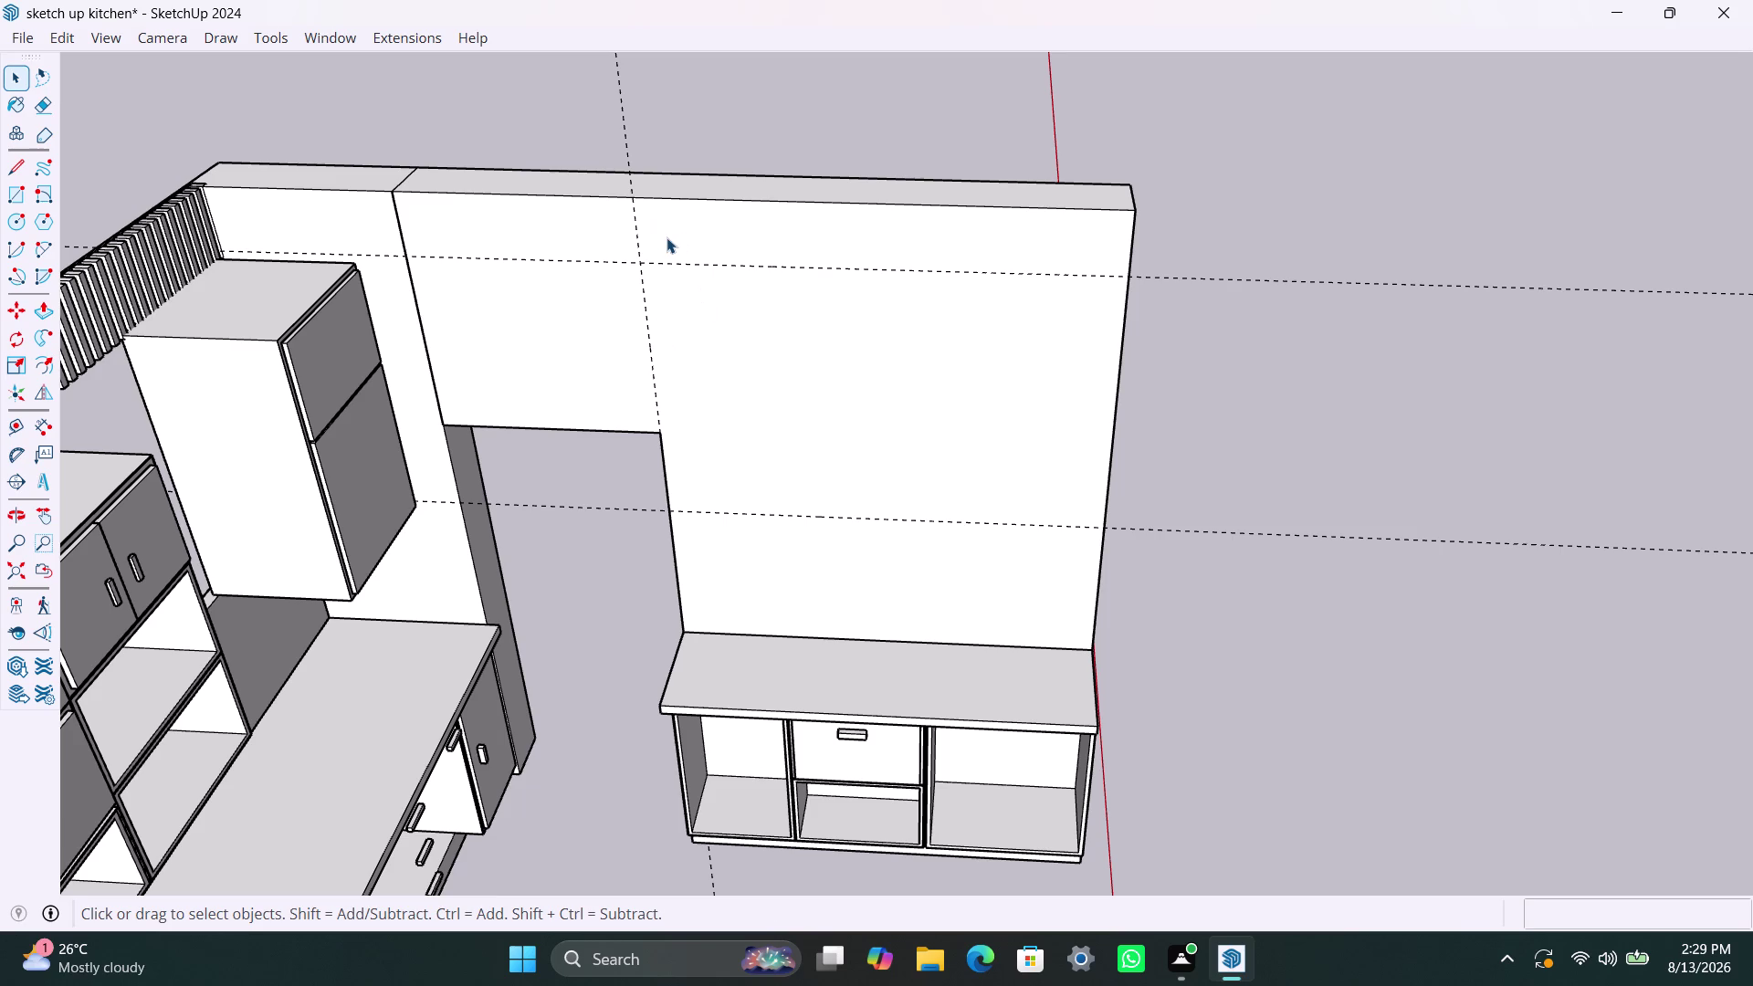
Draw a strip rectangle between the wall top and the guides, and group it.
key(2)
key(r)
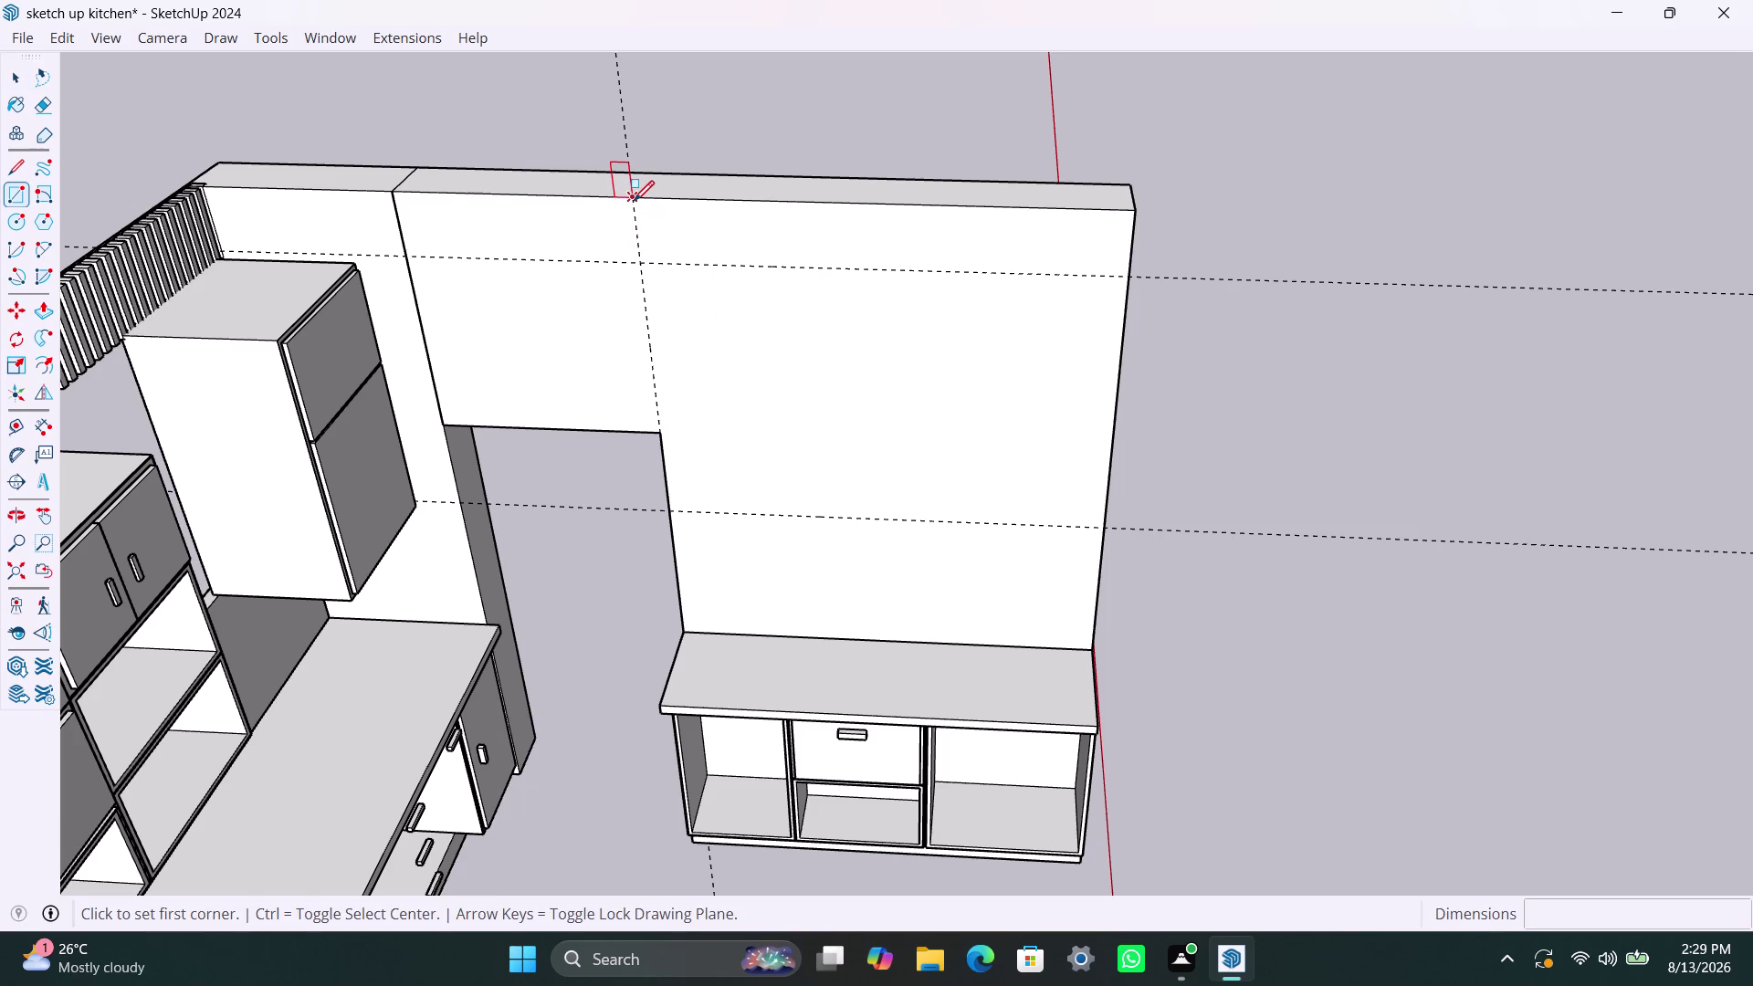
click(634, 200)
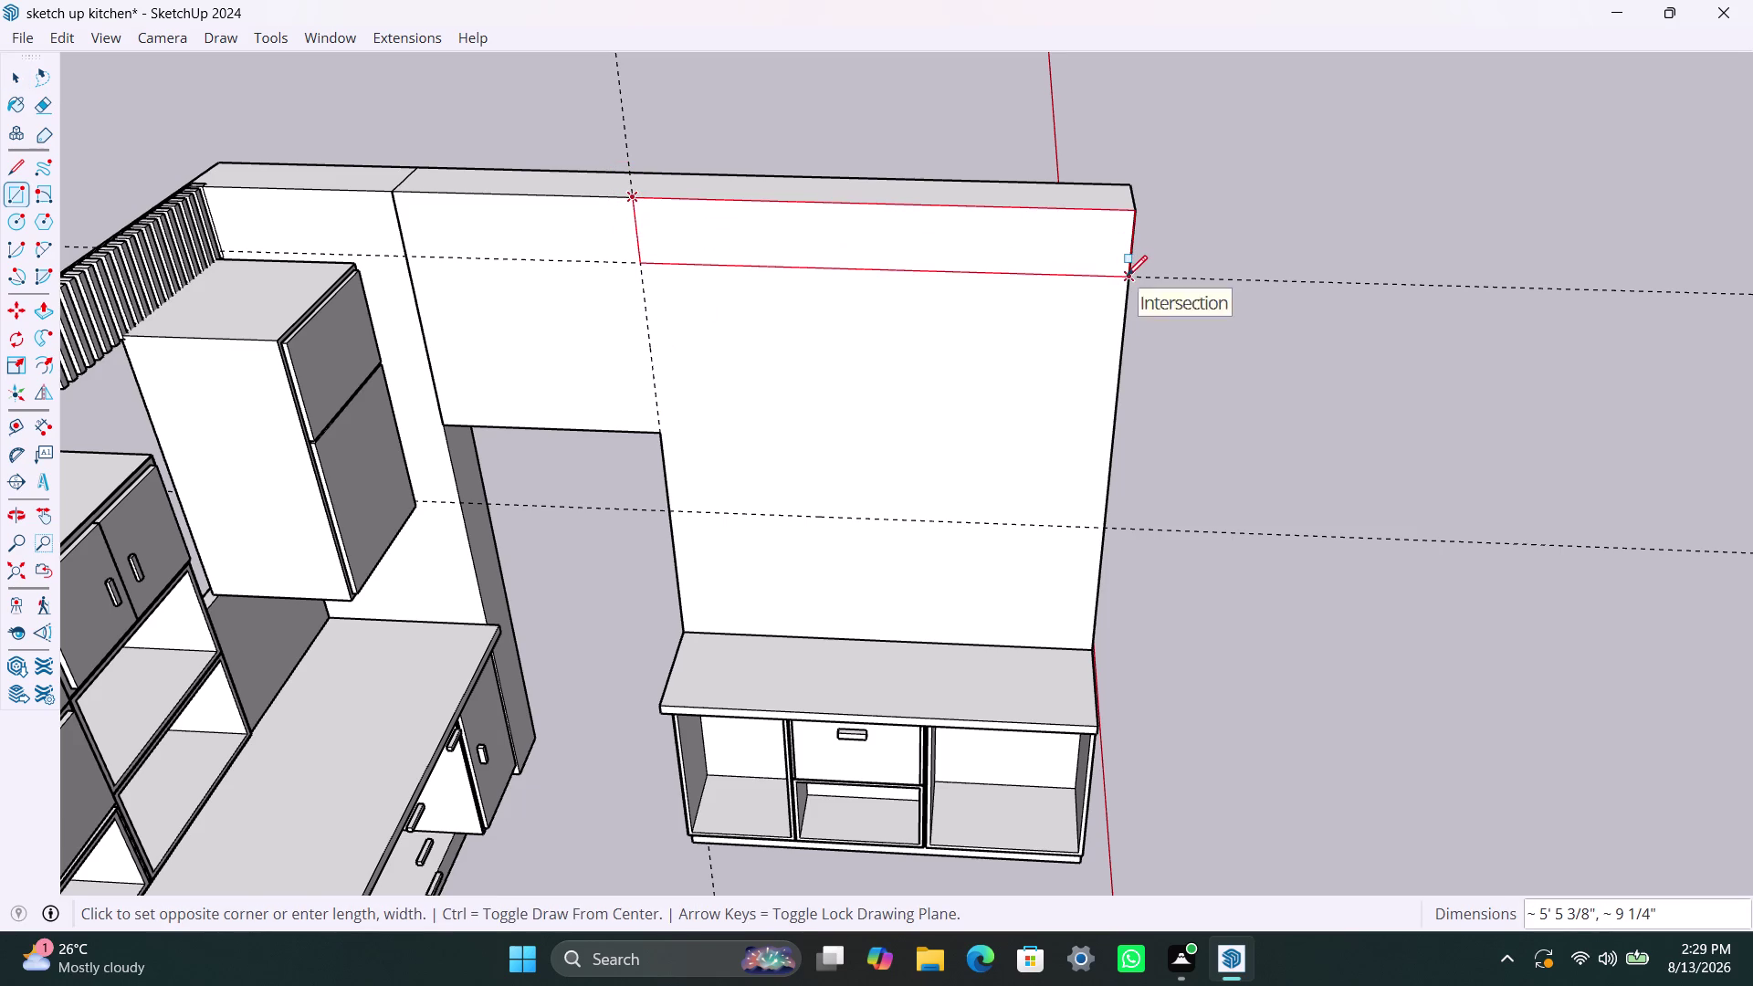
click(1127, 276)
key(space)
double_click(1031, 244)
right_click(1029, 243)
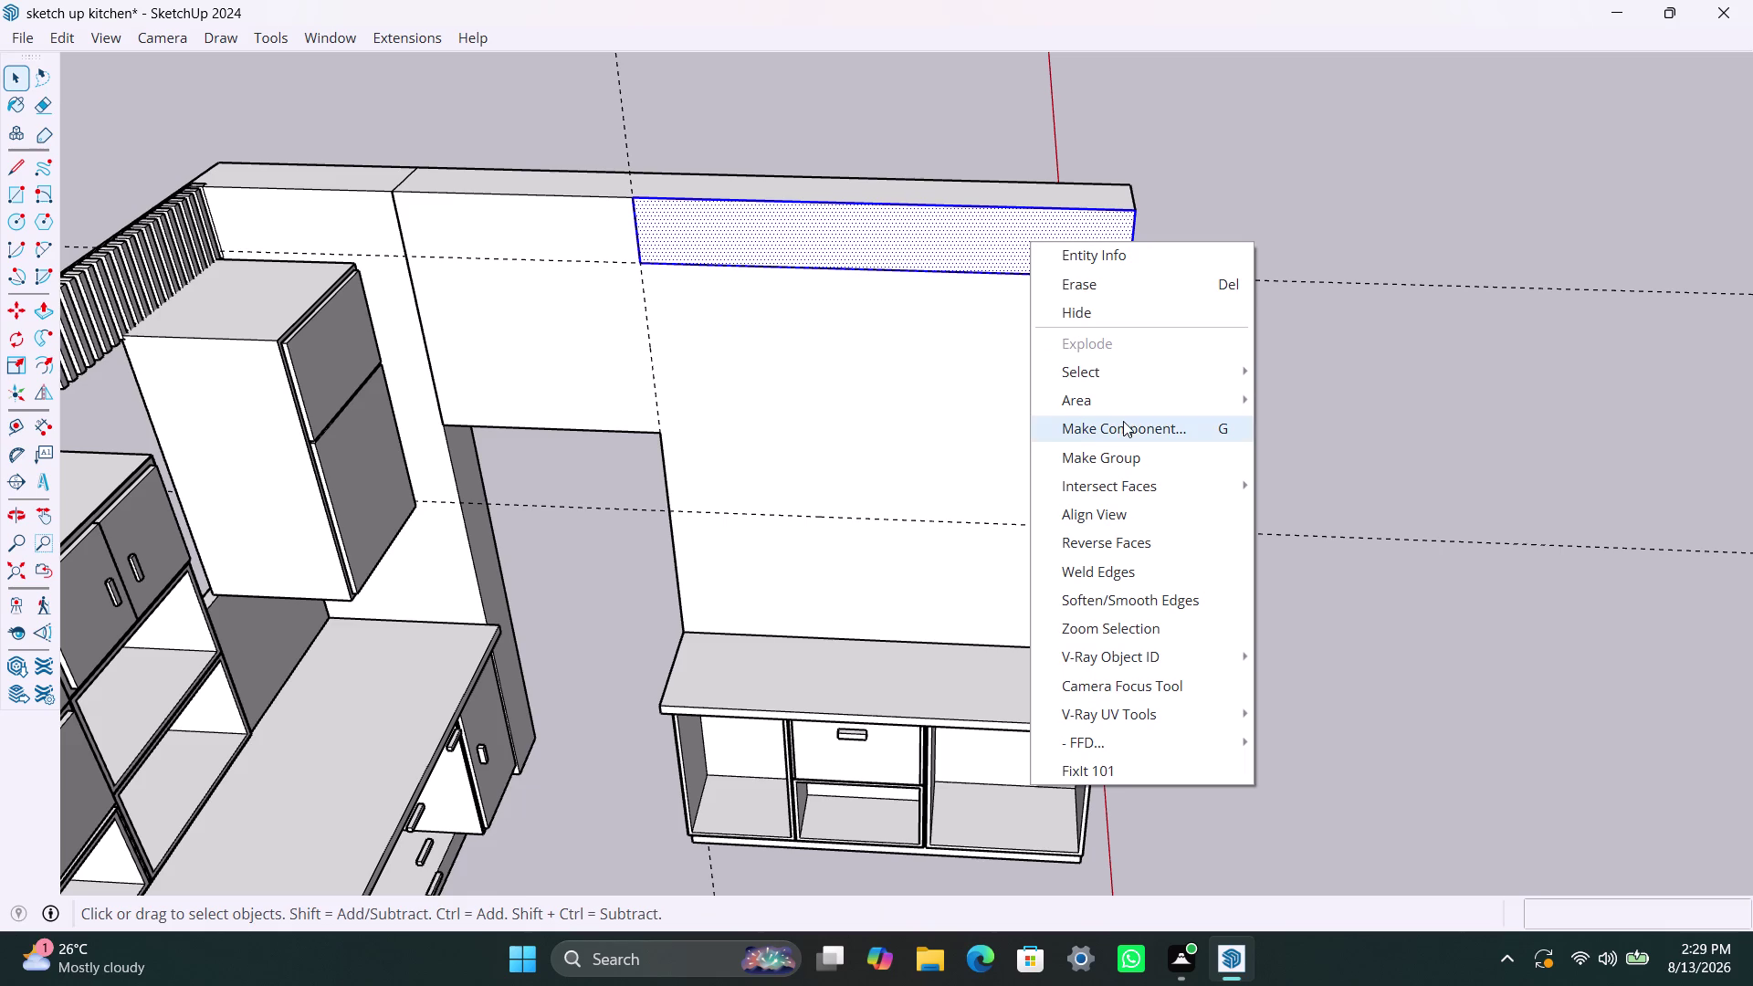
click(1123, 445)
Try pushing the strip group's face, then orbit up to the strip.
triple_click(1015, 248)
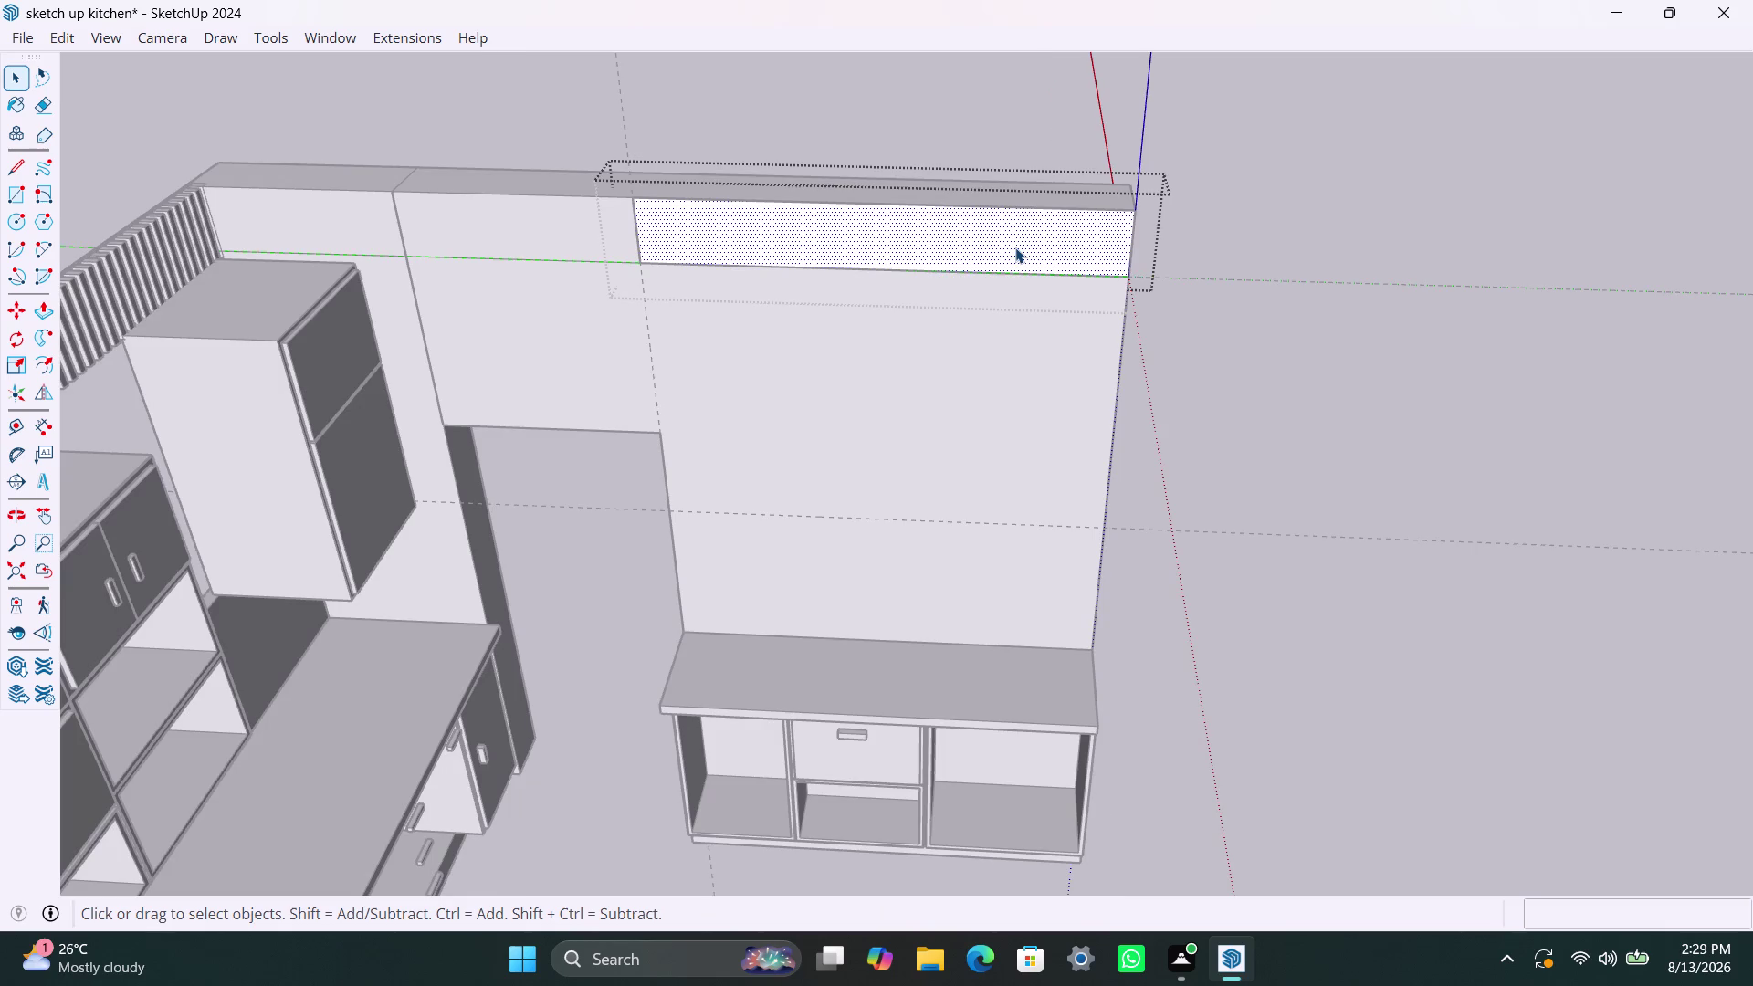
key(p)
click(1016, 248)
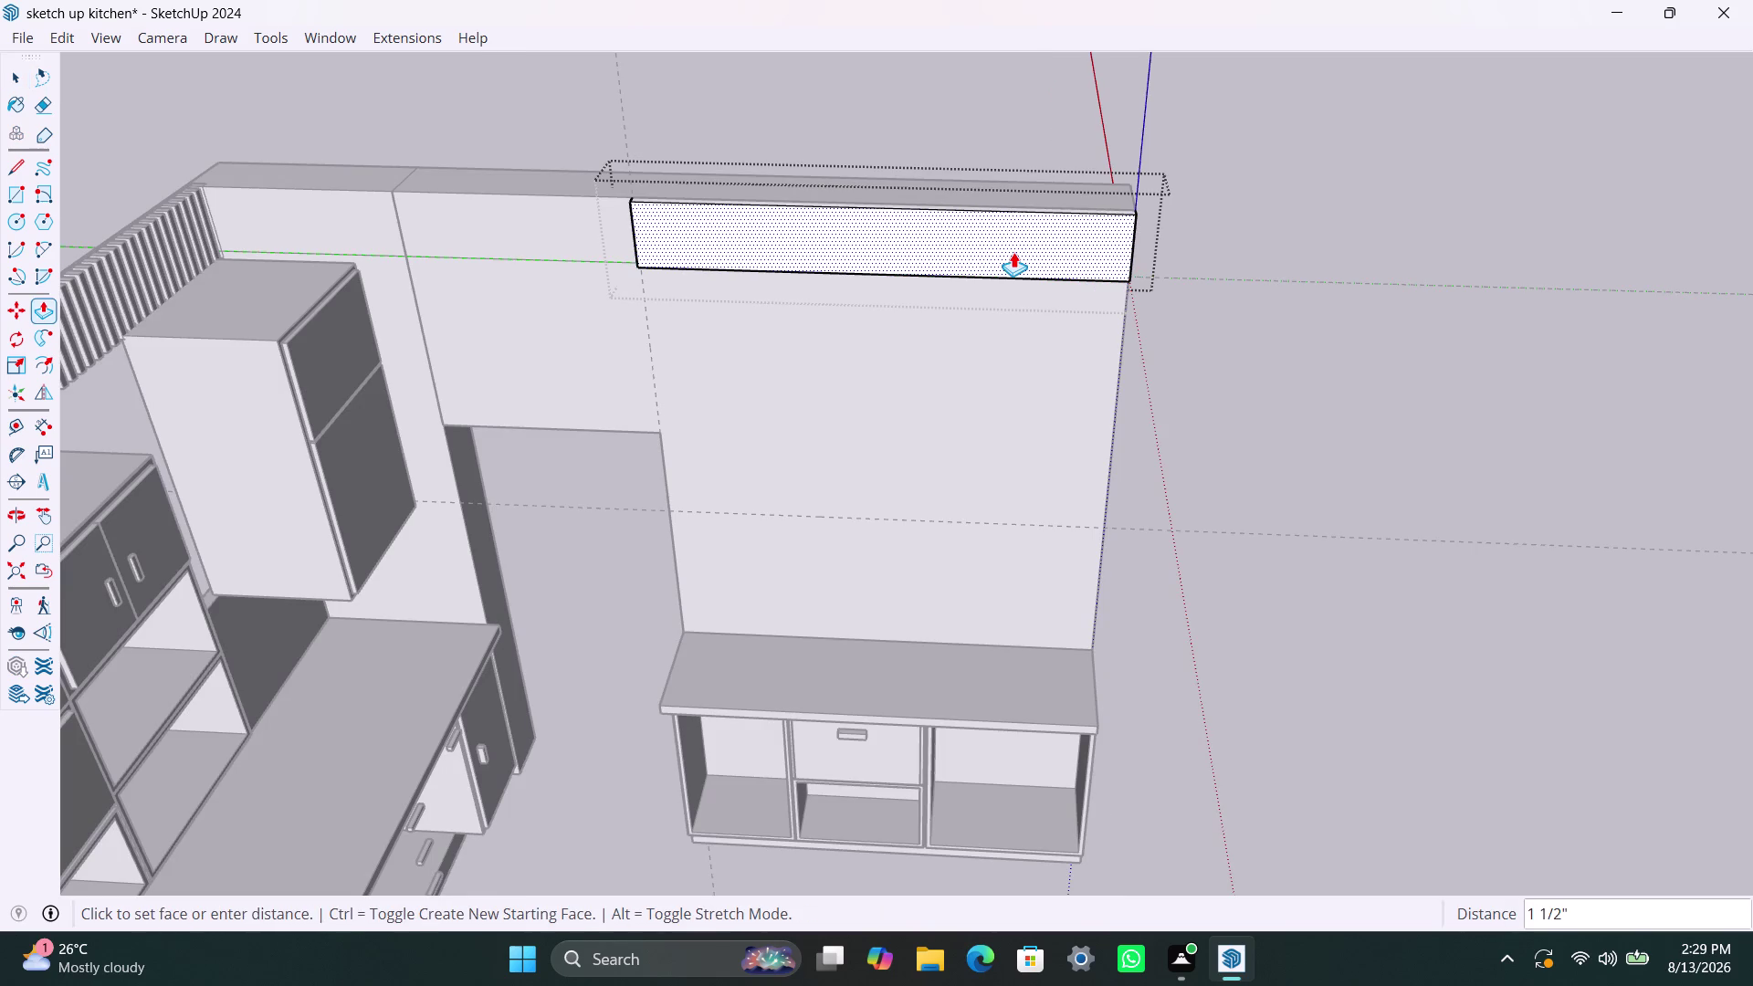
click(1014, 250)
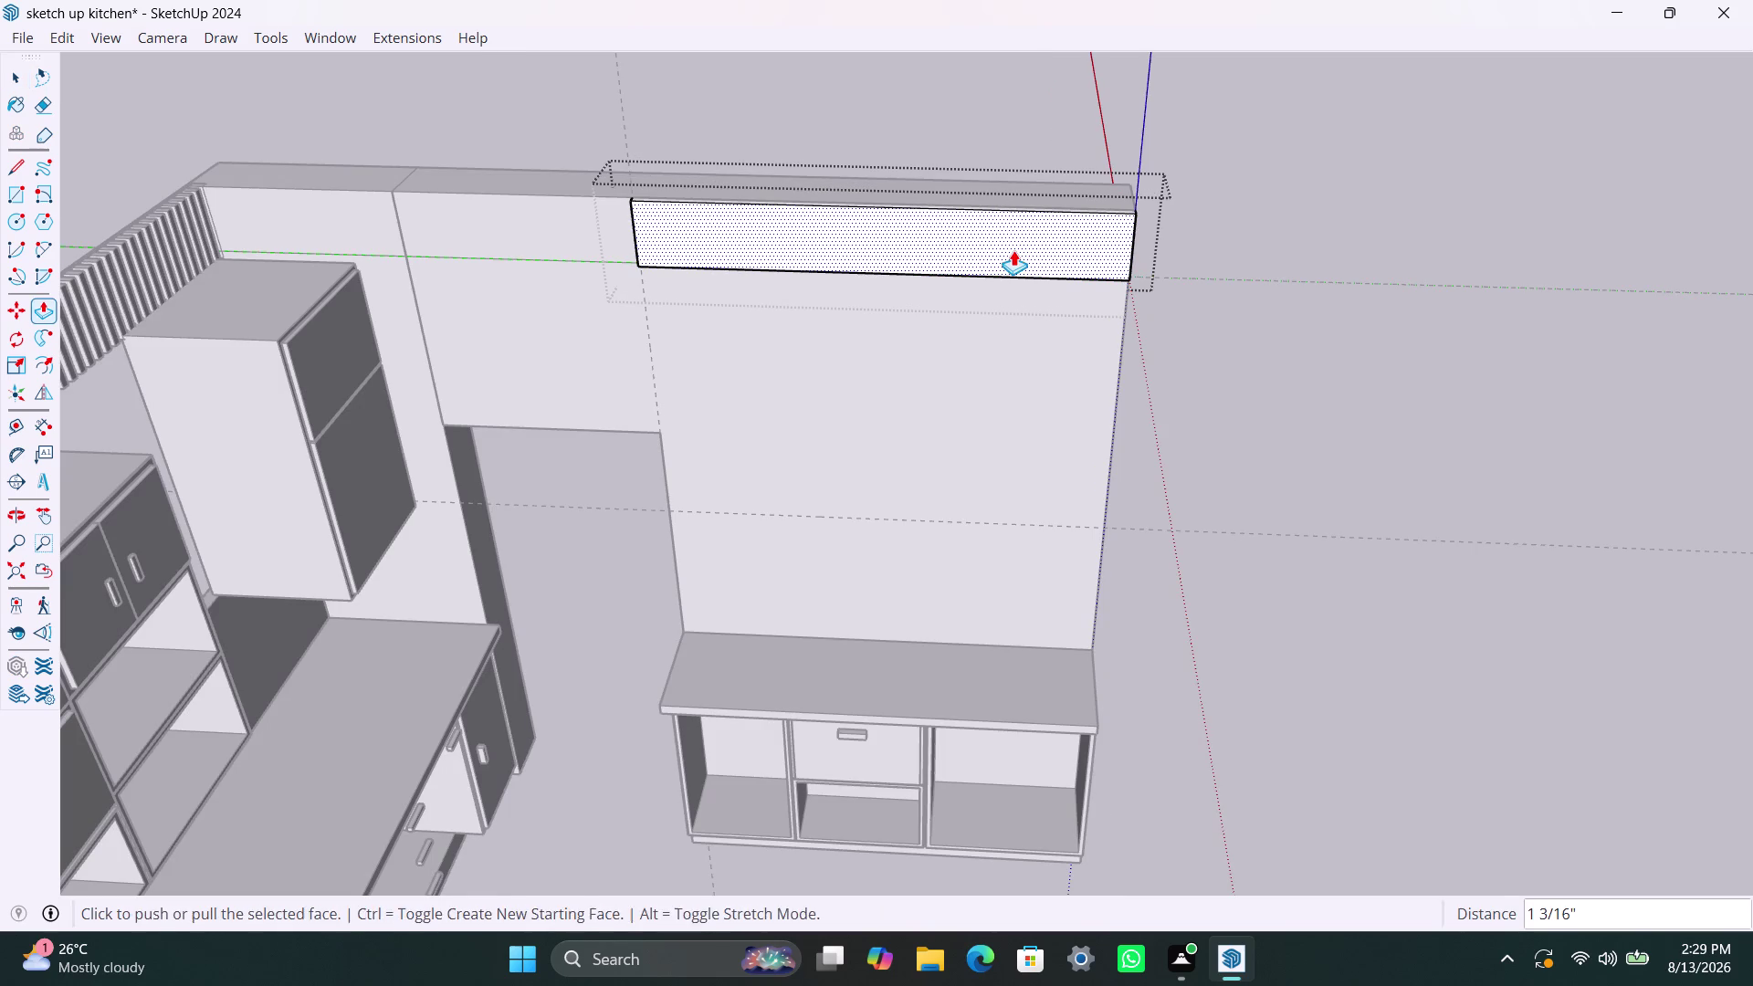
key(space)
click(1242, 245)
scroll(up, 3)
middle_drag(715, 235, 713, 405)
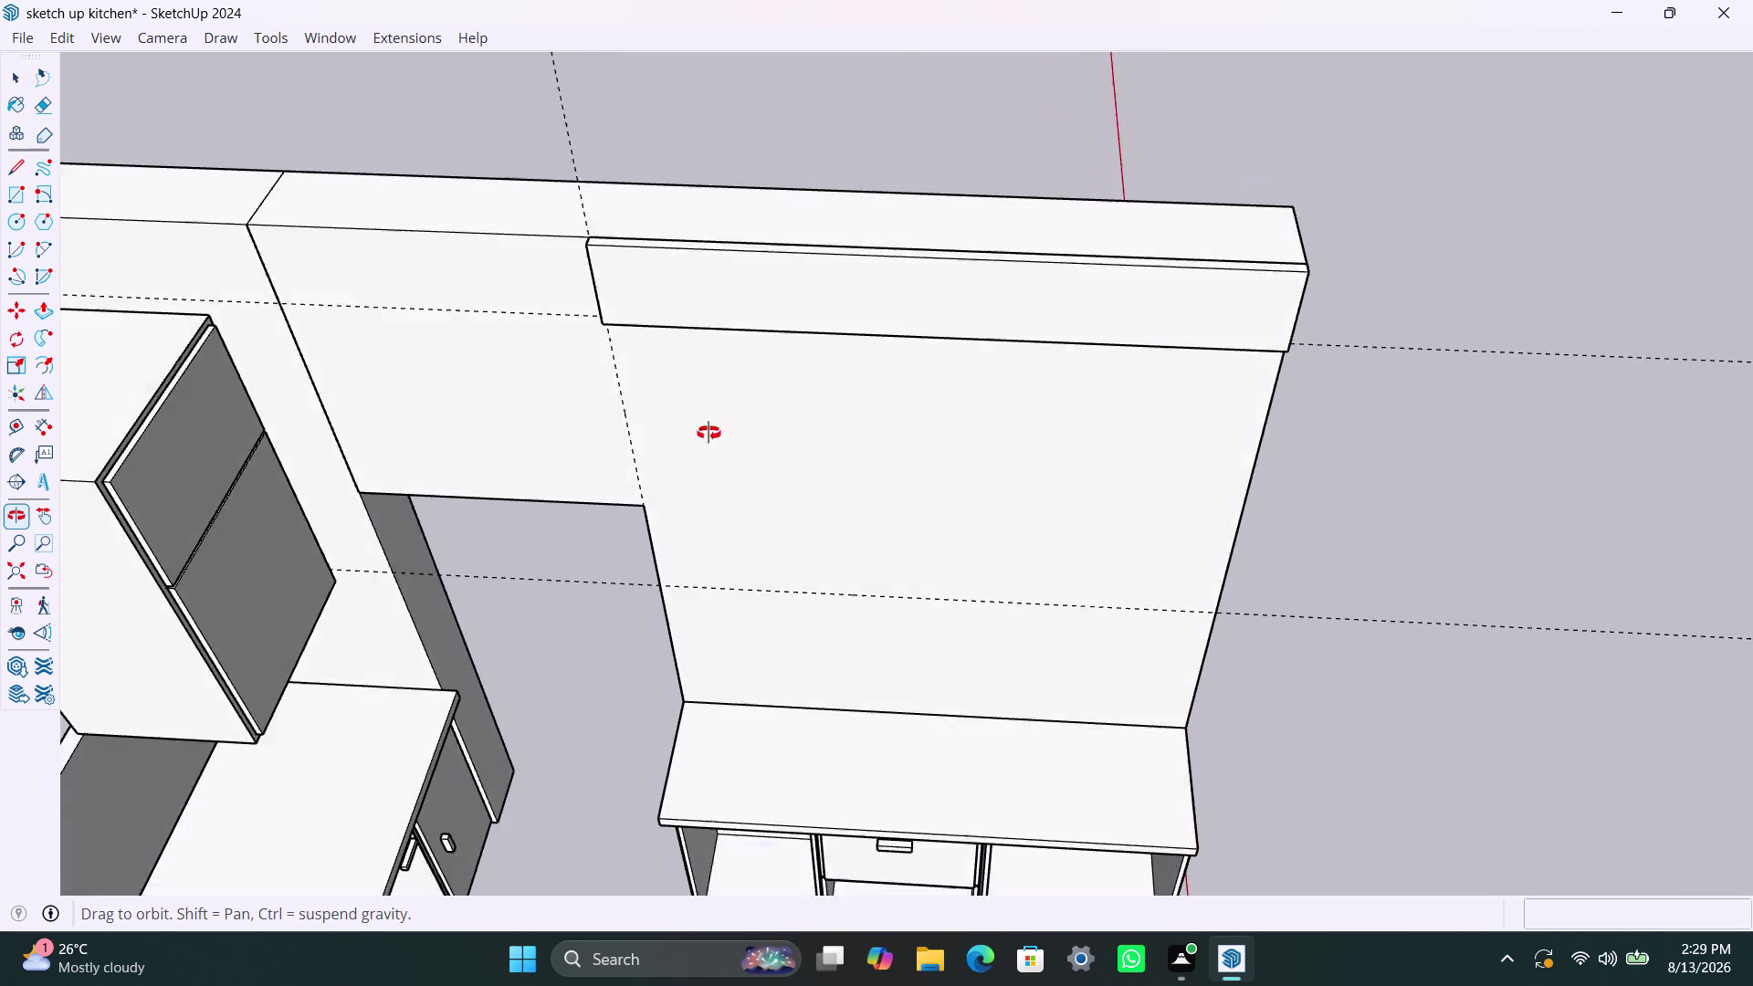
middle_drag(712, 406, 707, 487)
scroll(up, 3)
Push the top strip's front face slightly inward to recess it.
click(716, 368)
triple_click(717, 366)
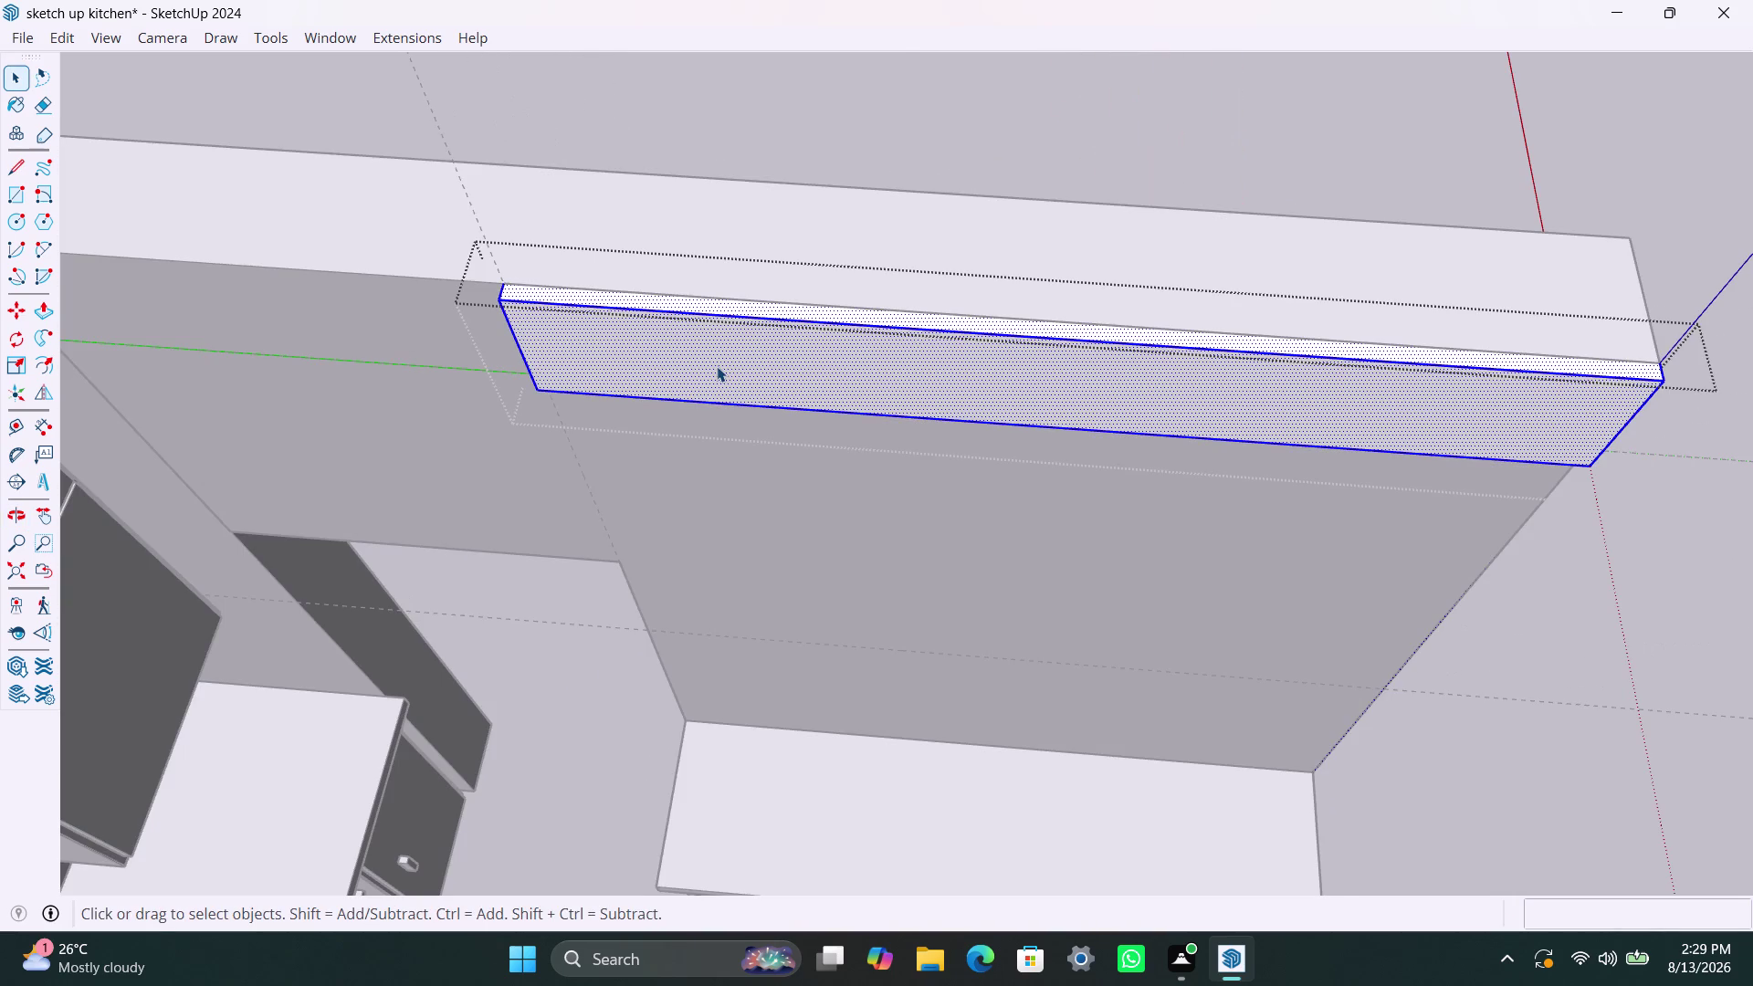
key(p)
click(717, 366)
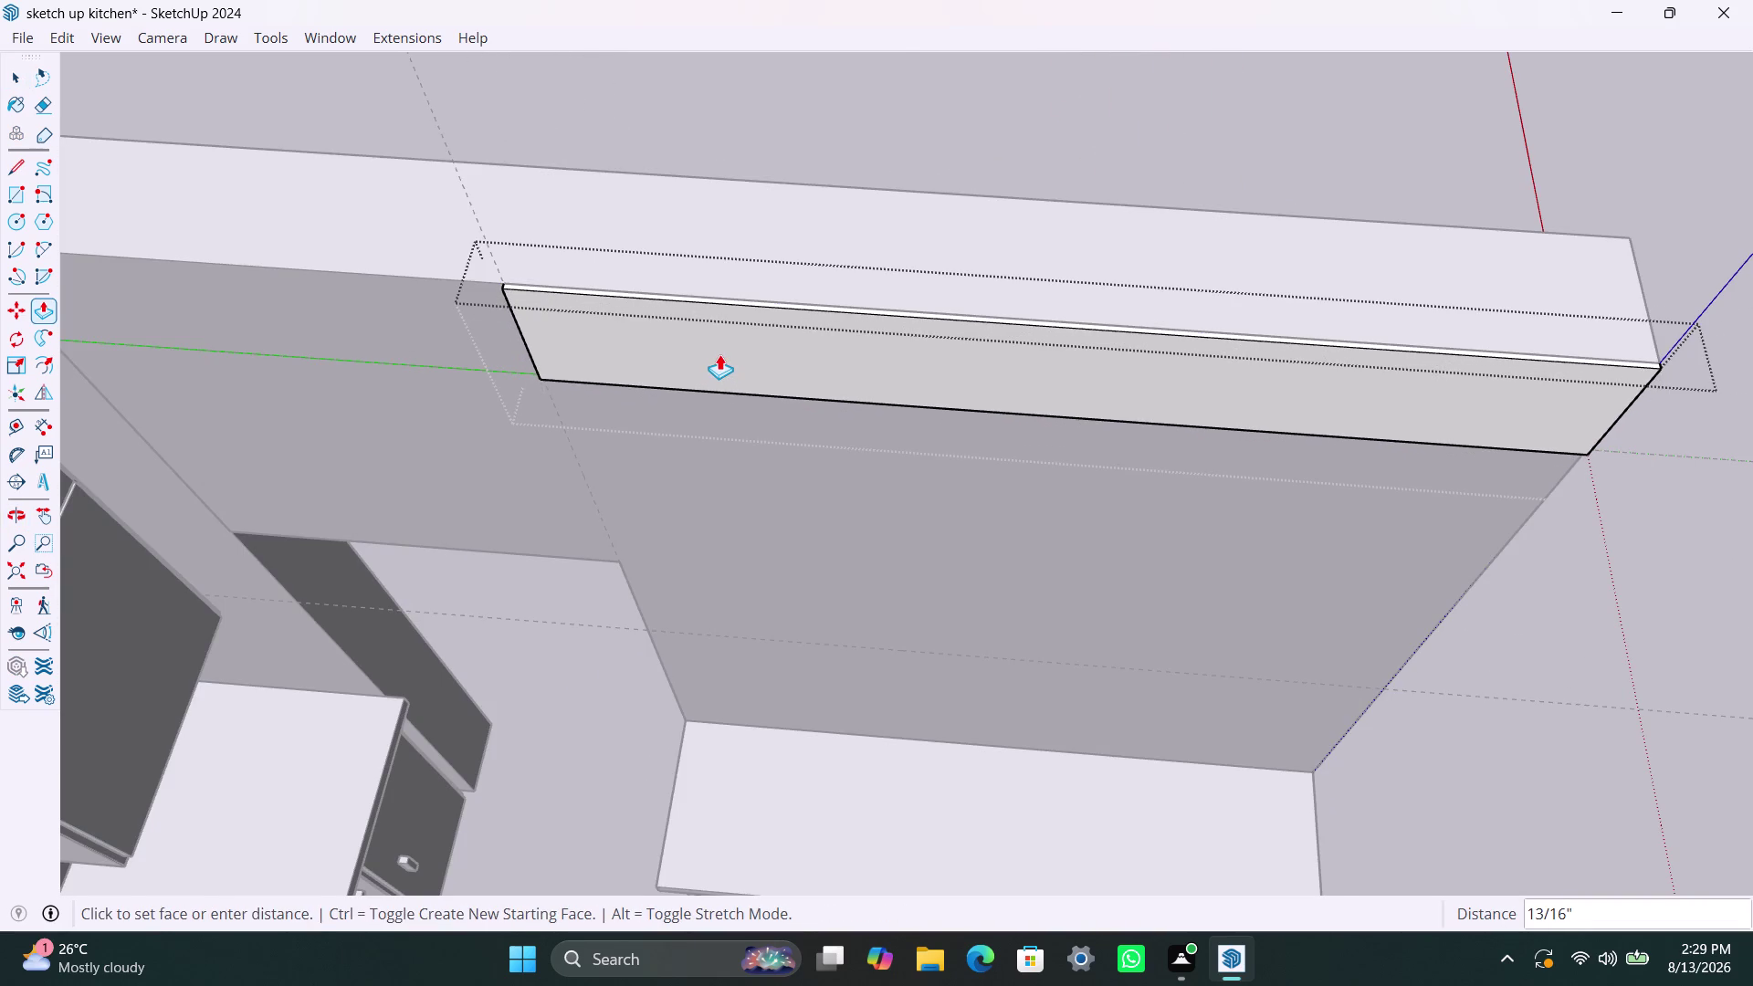
click(720, 354)
key(space)
click(1669, 416)
scroll(down, 3)
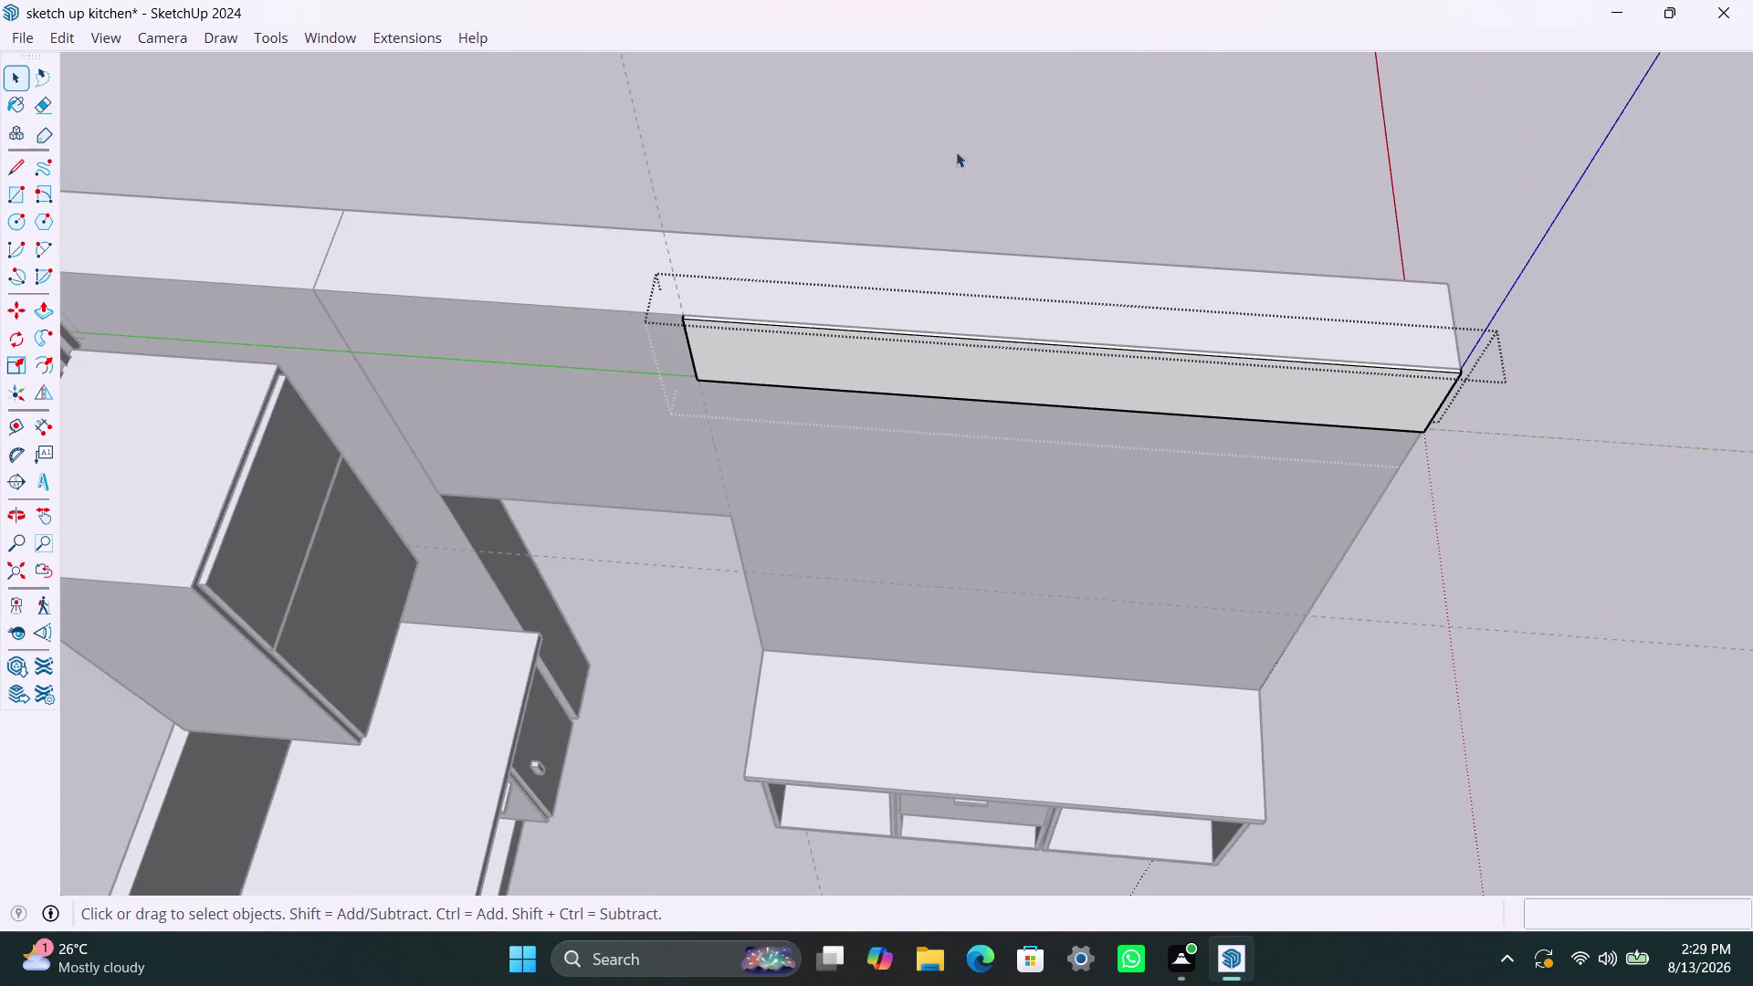
click(956, 151)
scroll(up, 3)
scroll(up, 3)
middle_drag(742, 360, 812, 381)
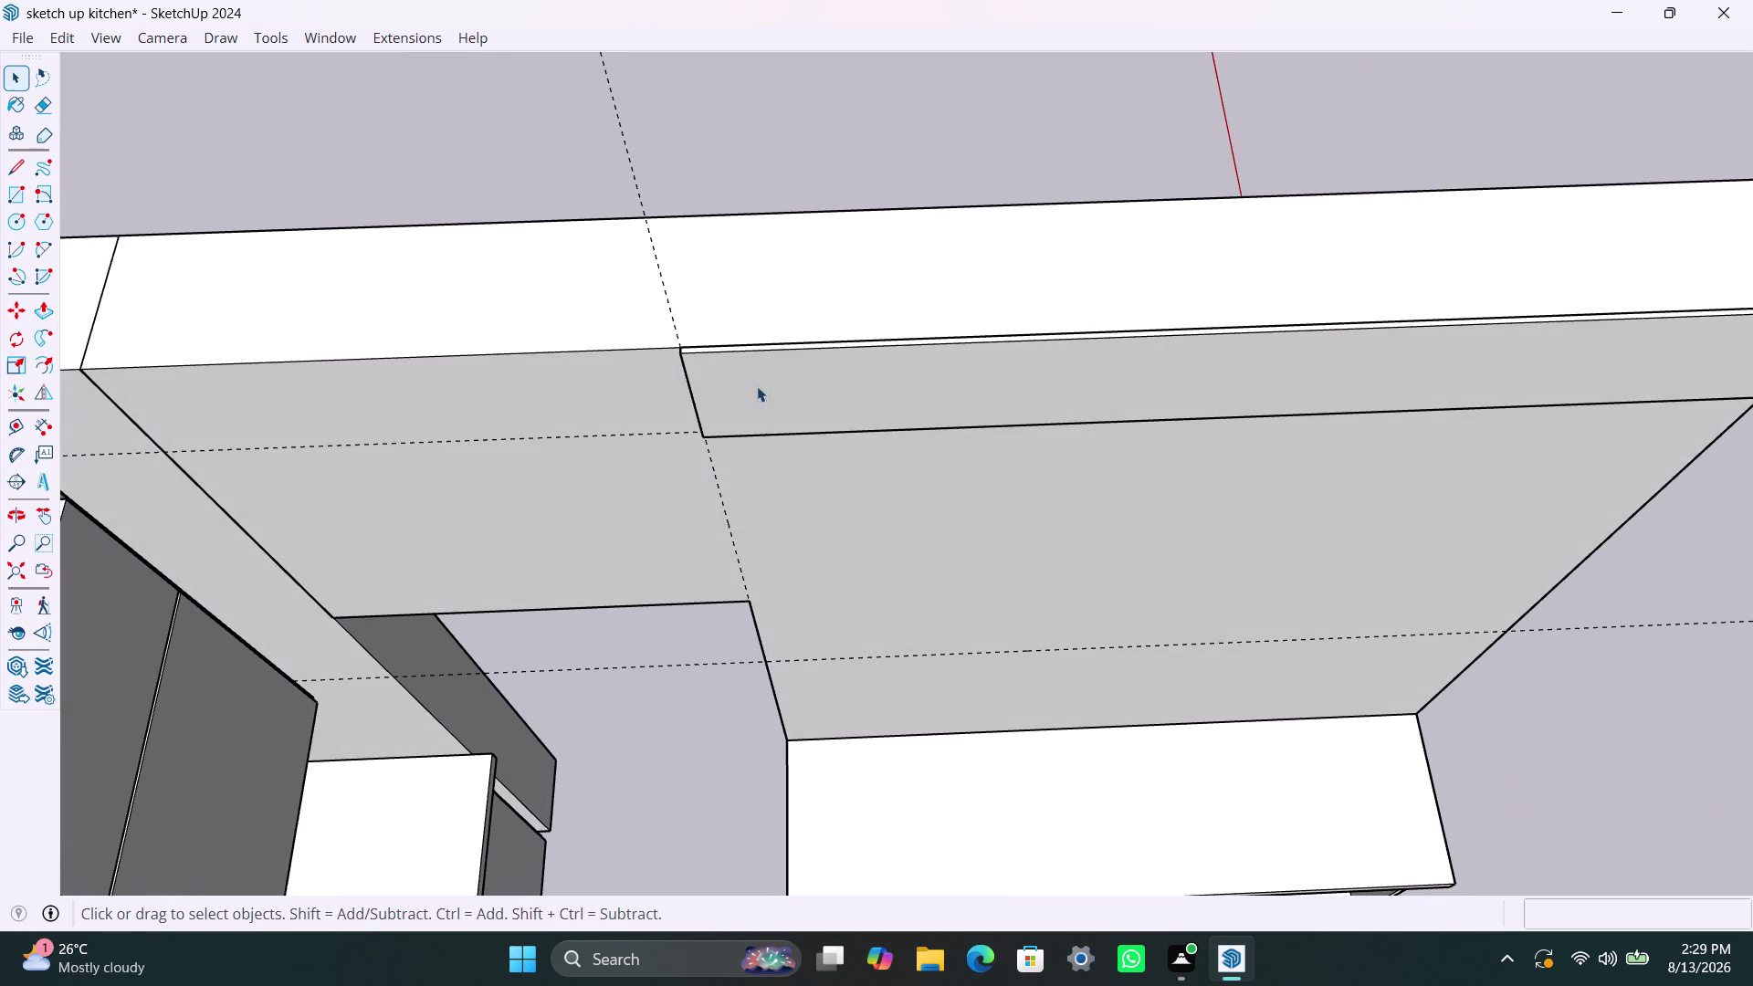
Draw a small rectangle at the strip's left end and select it.
key(r)
click(685, 352)
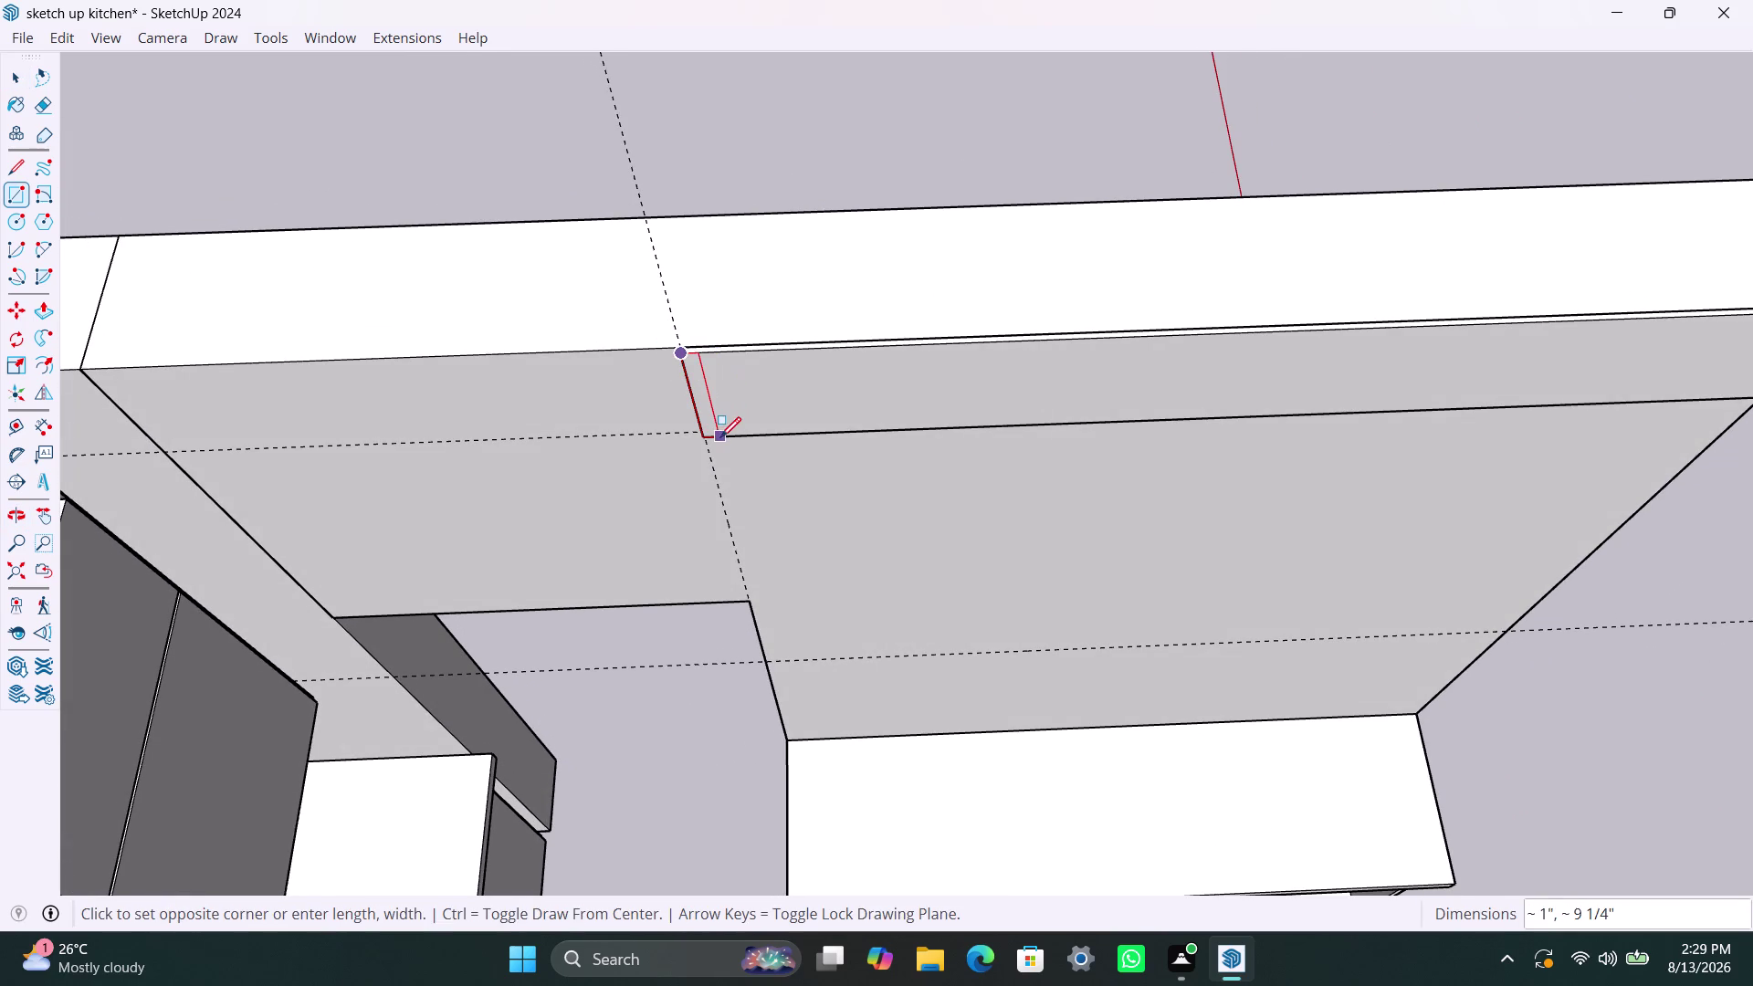
click(724, 439)
key(space)
double_click(703, 405)
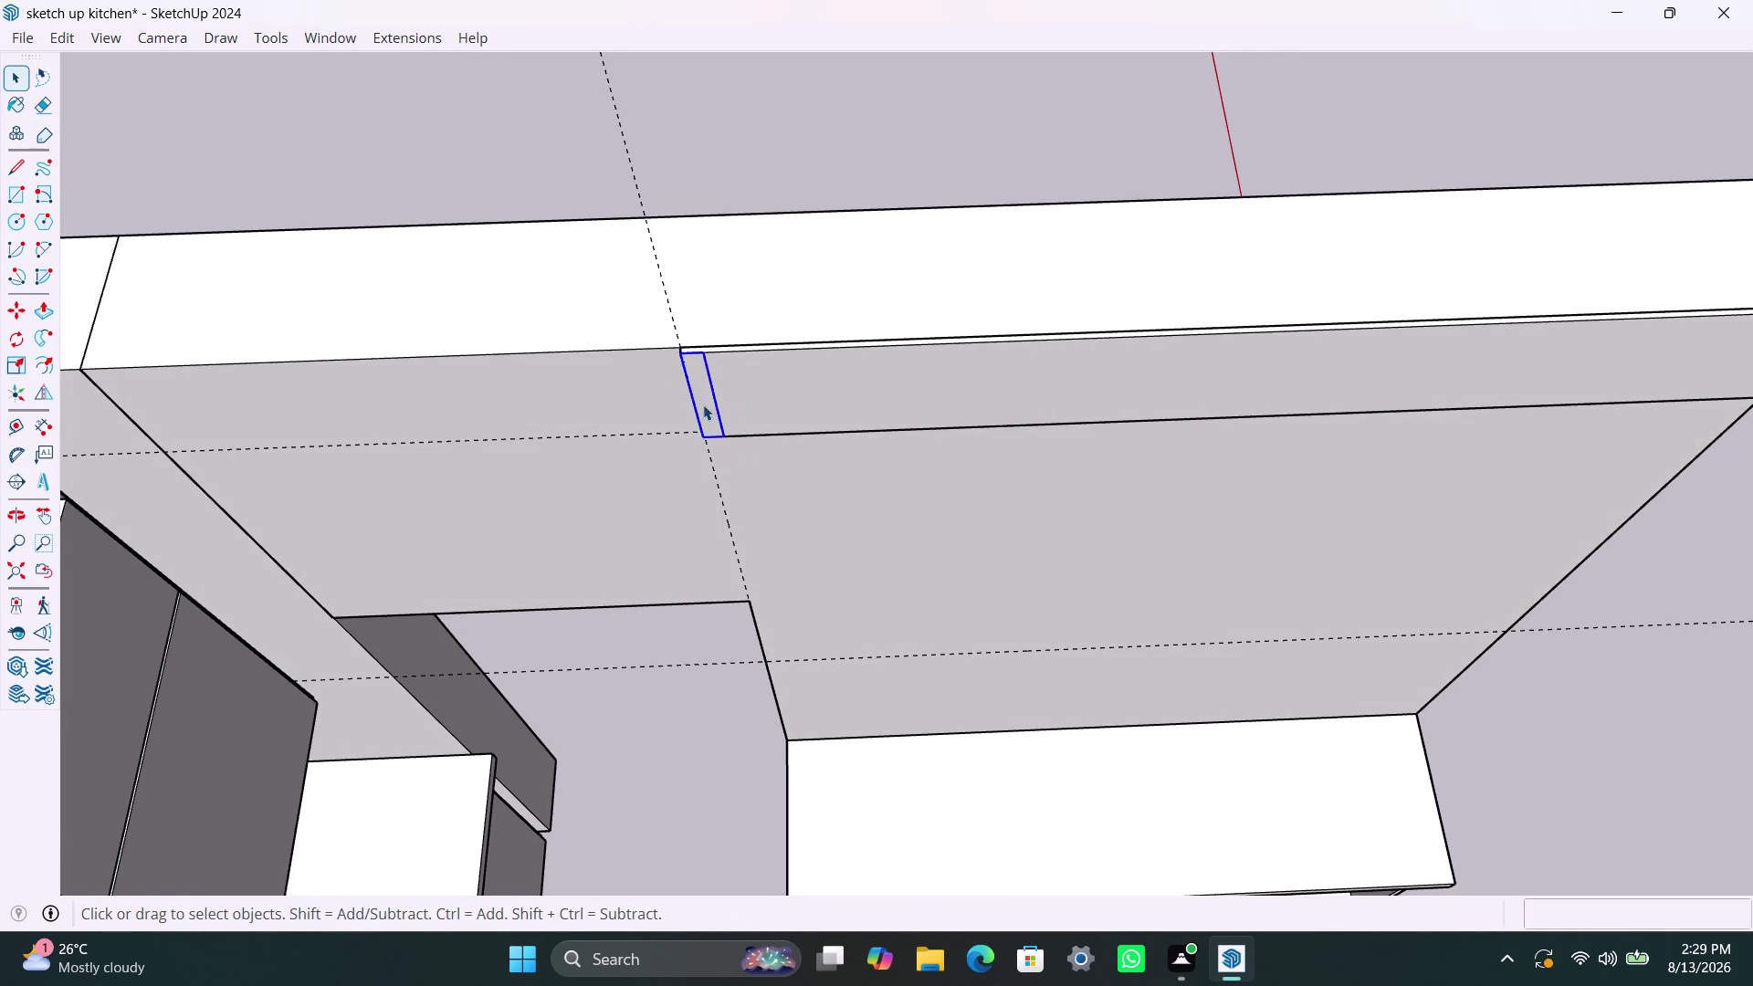
click(703, 405)
right_click(703, 404)
triple_click(703, 398)
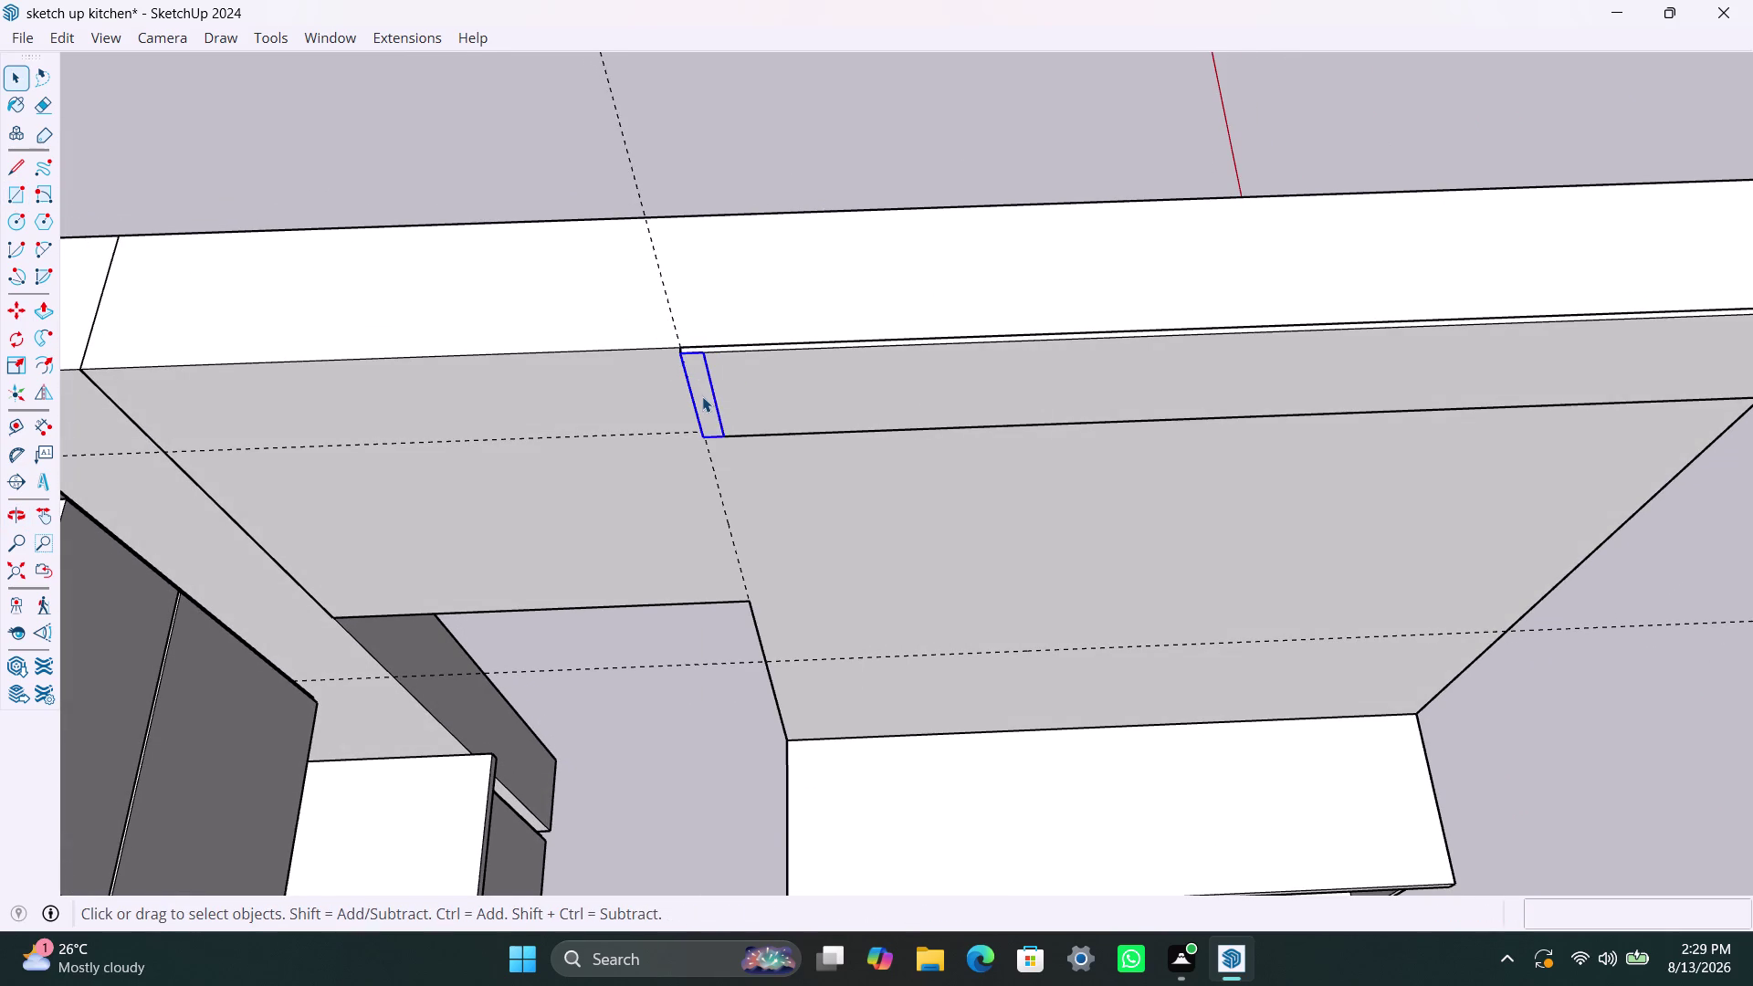
right_click(702, 397)
click(794, 606)
triple_click(704, 388)
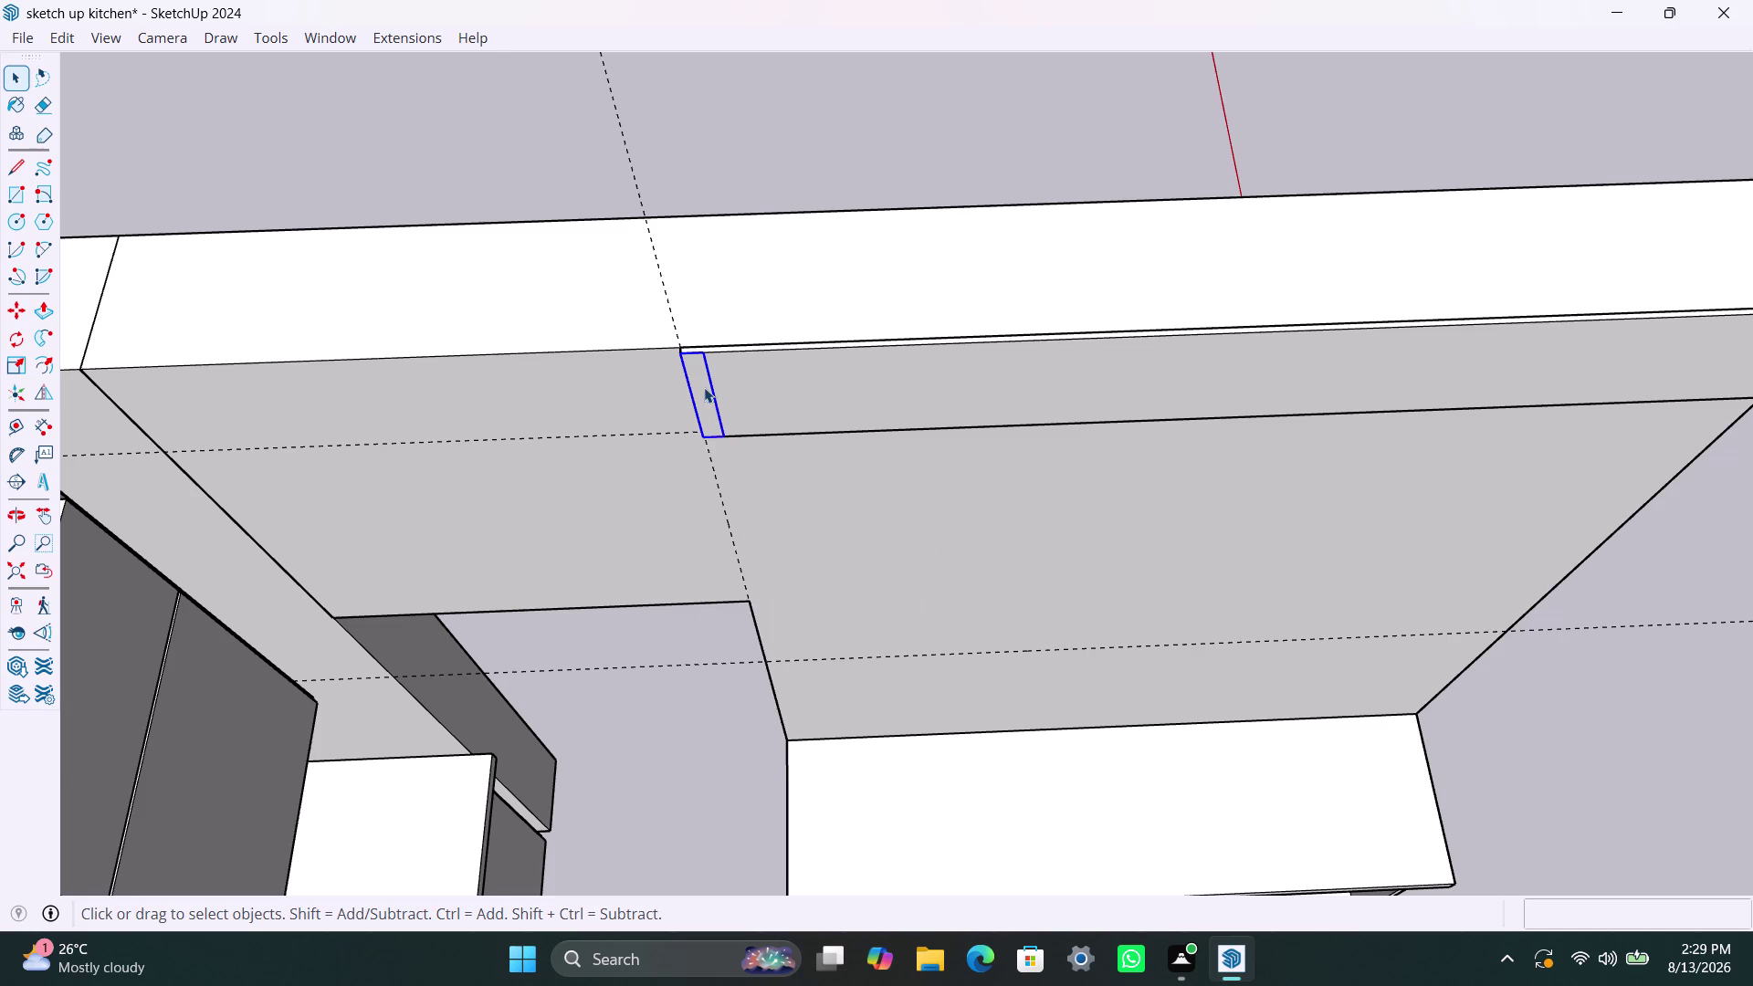
Pull the small rectangle out 2 inches into an upright slat.
key(p)
click(704, 396)
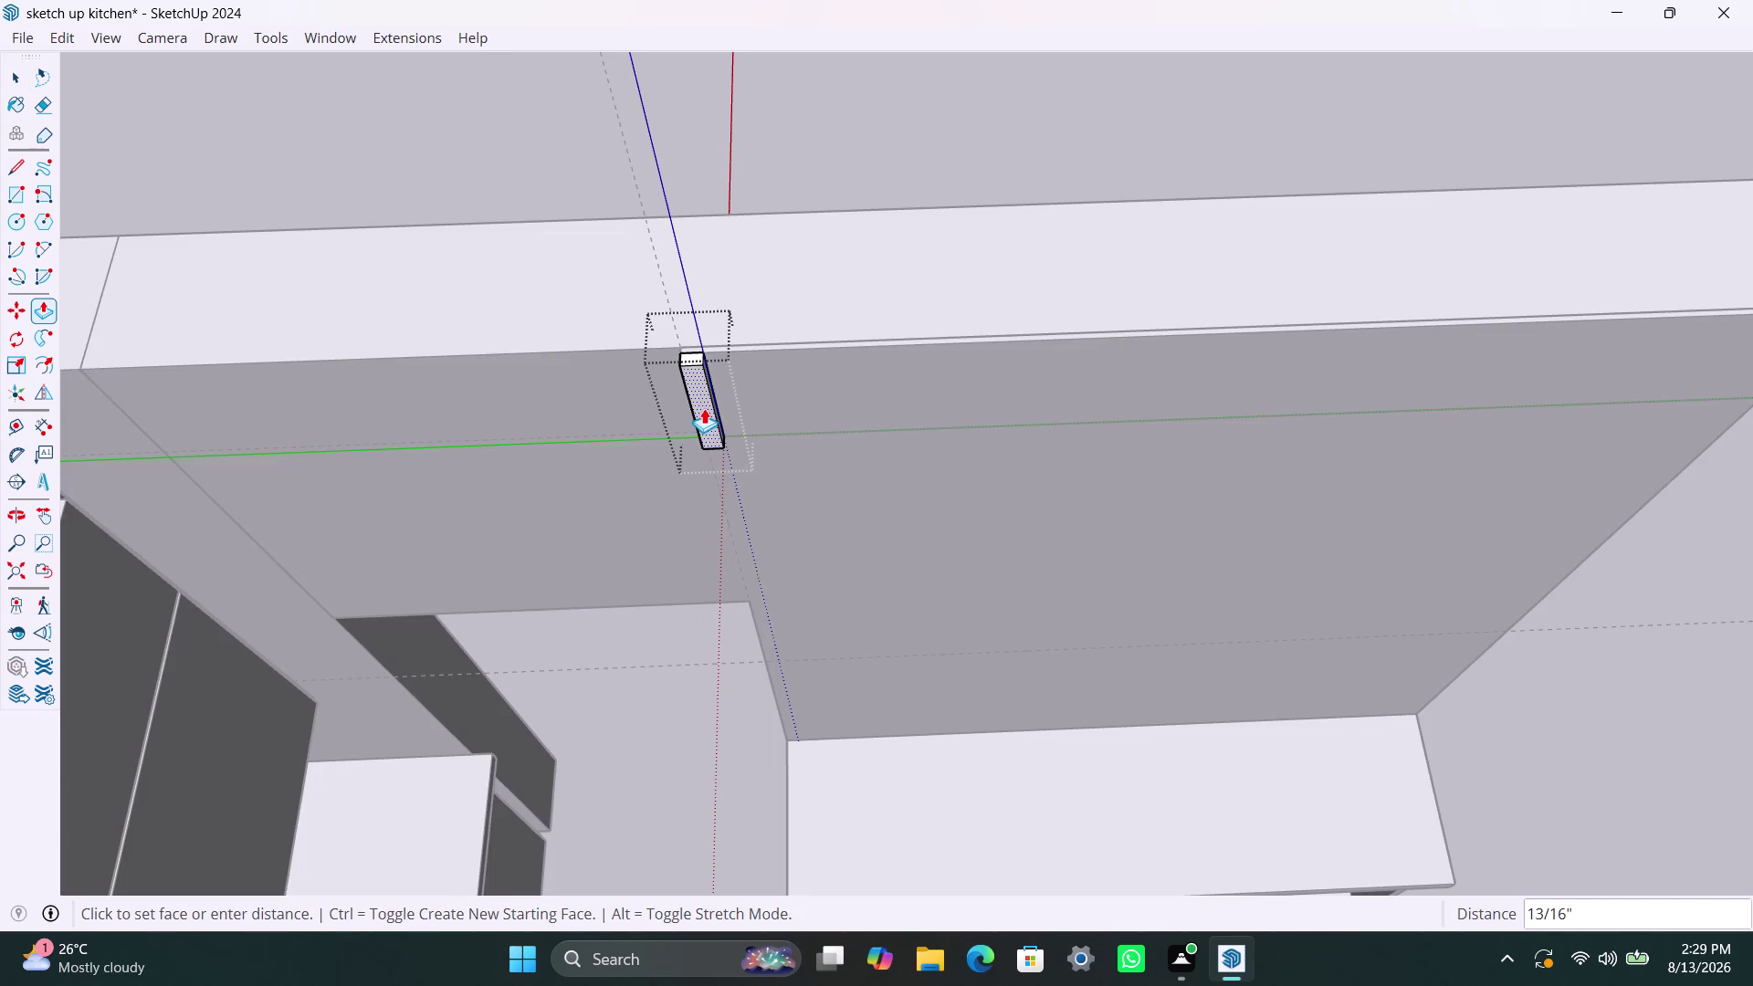
text(2")
key(Return)
key(space)
click(819, 151)
scroll(down, 3)
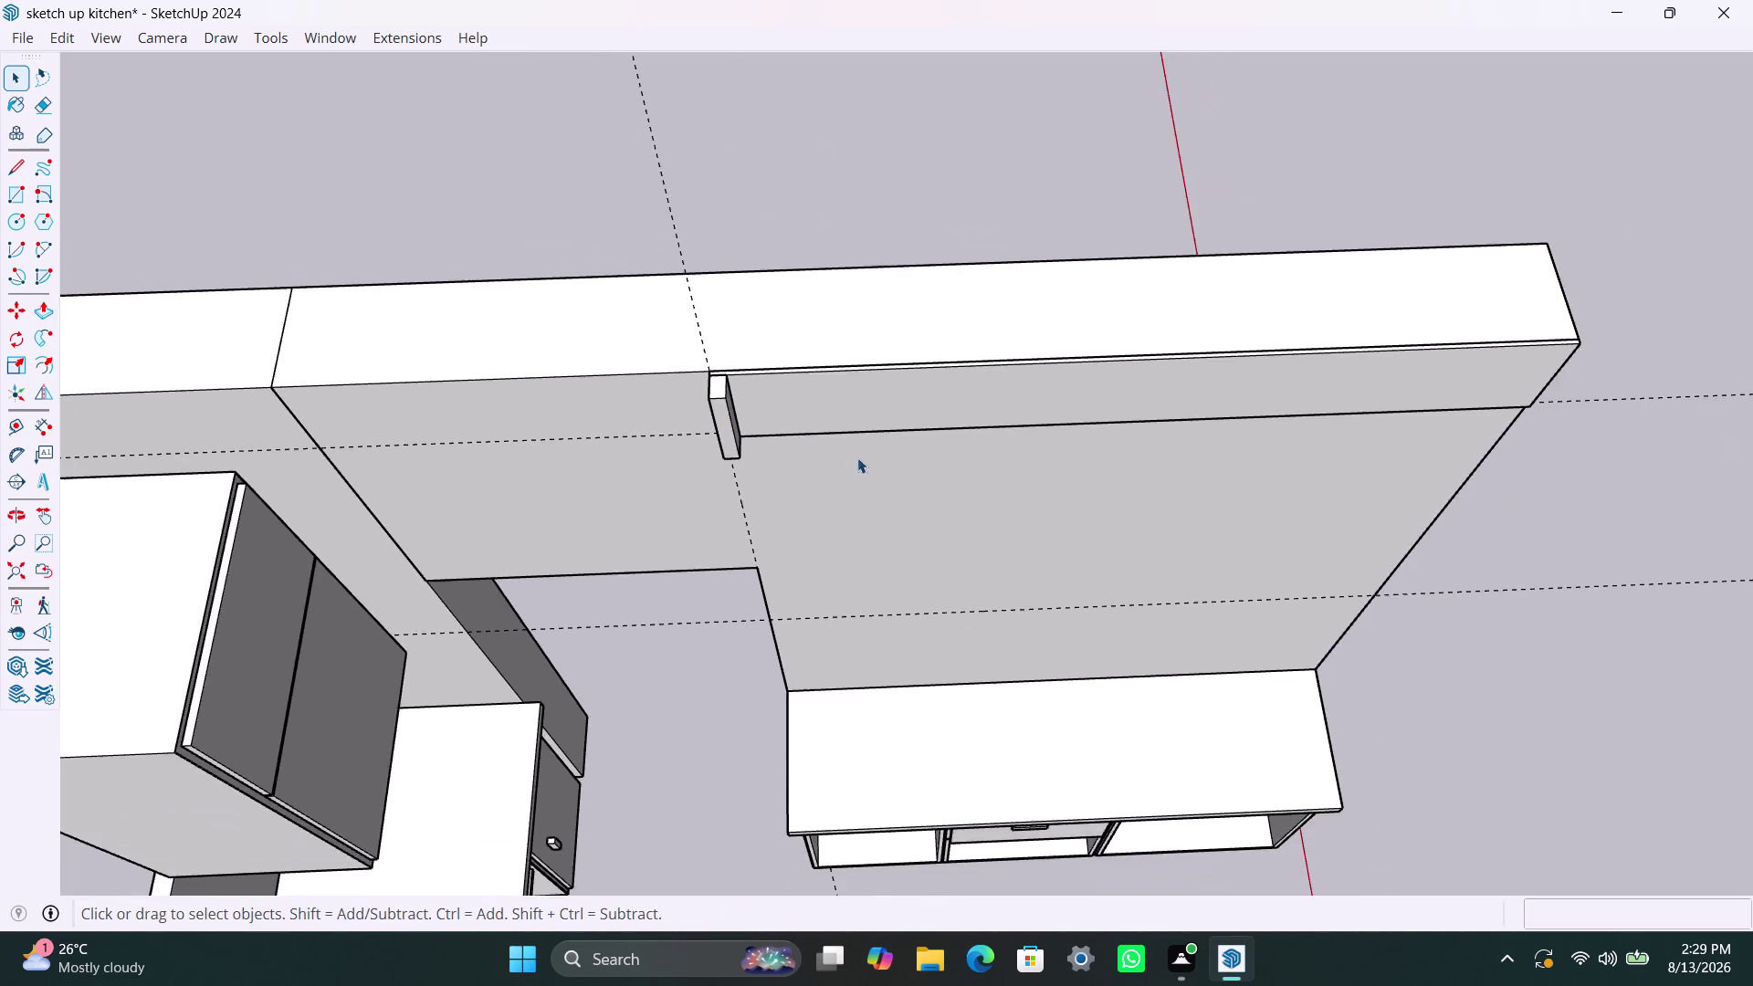
Select the new slat and start a Move copy from its corner.
middle_drag(858, 458, 739, 425)
scroll(down, 3)
middle_drag(838, 416, 871, 418)
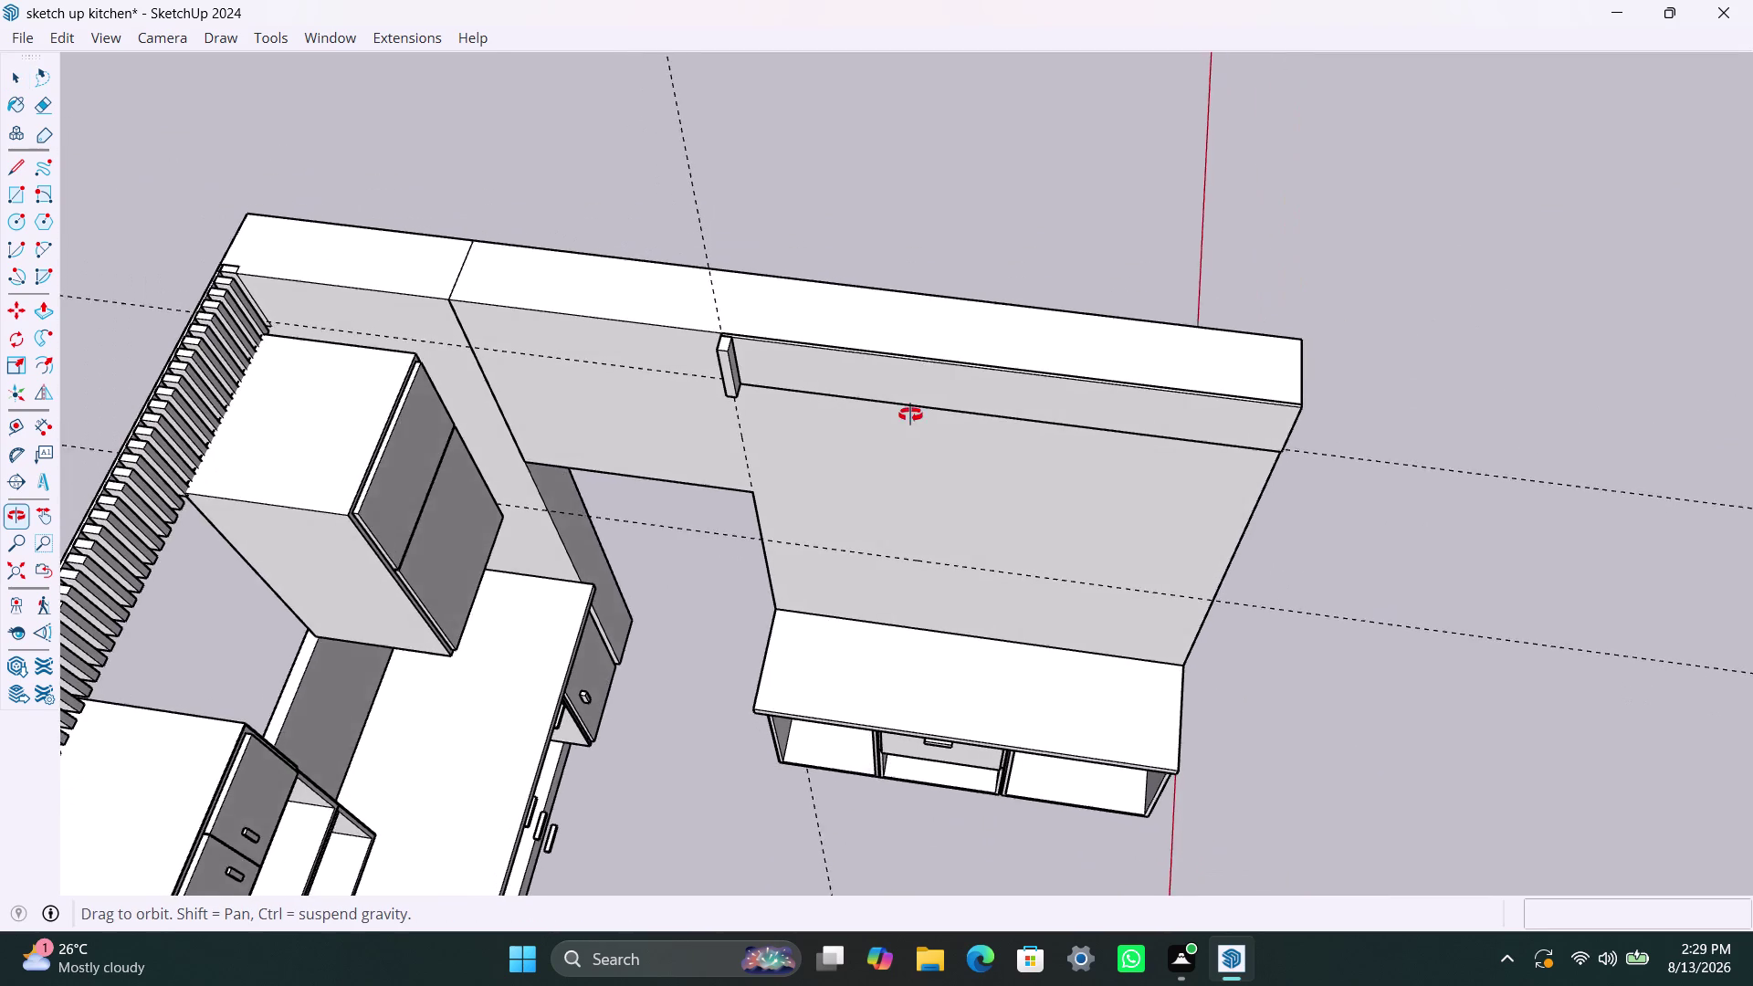
middle_drag(871, 418, 977, 413)
scroll(up, 3)
click(707, 359)
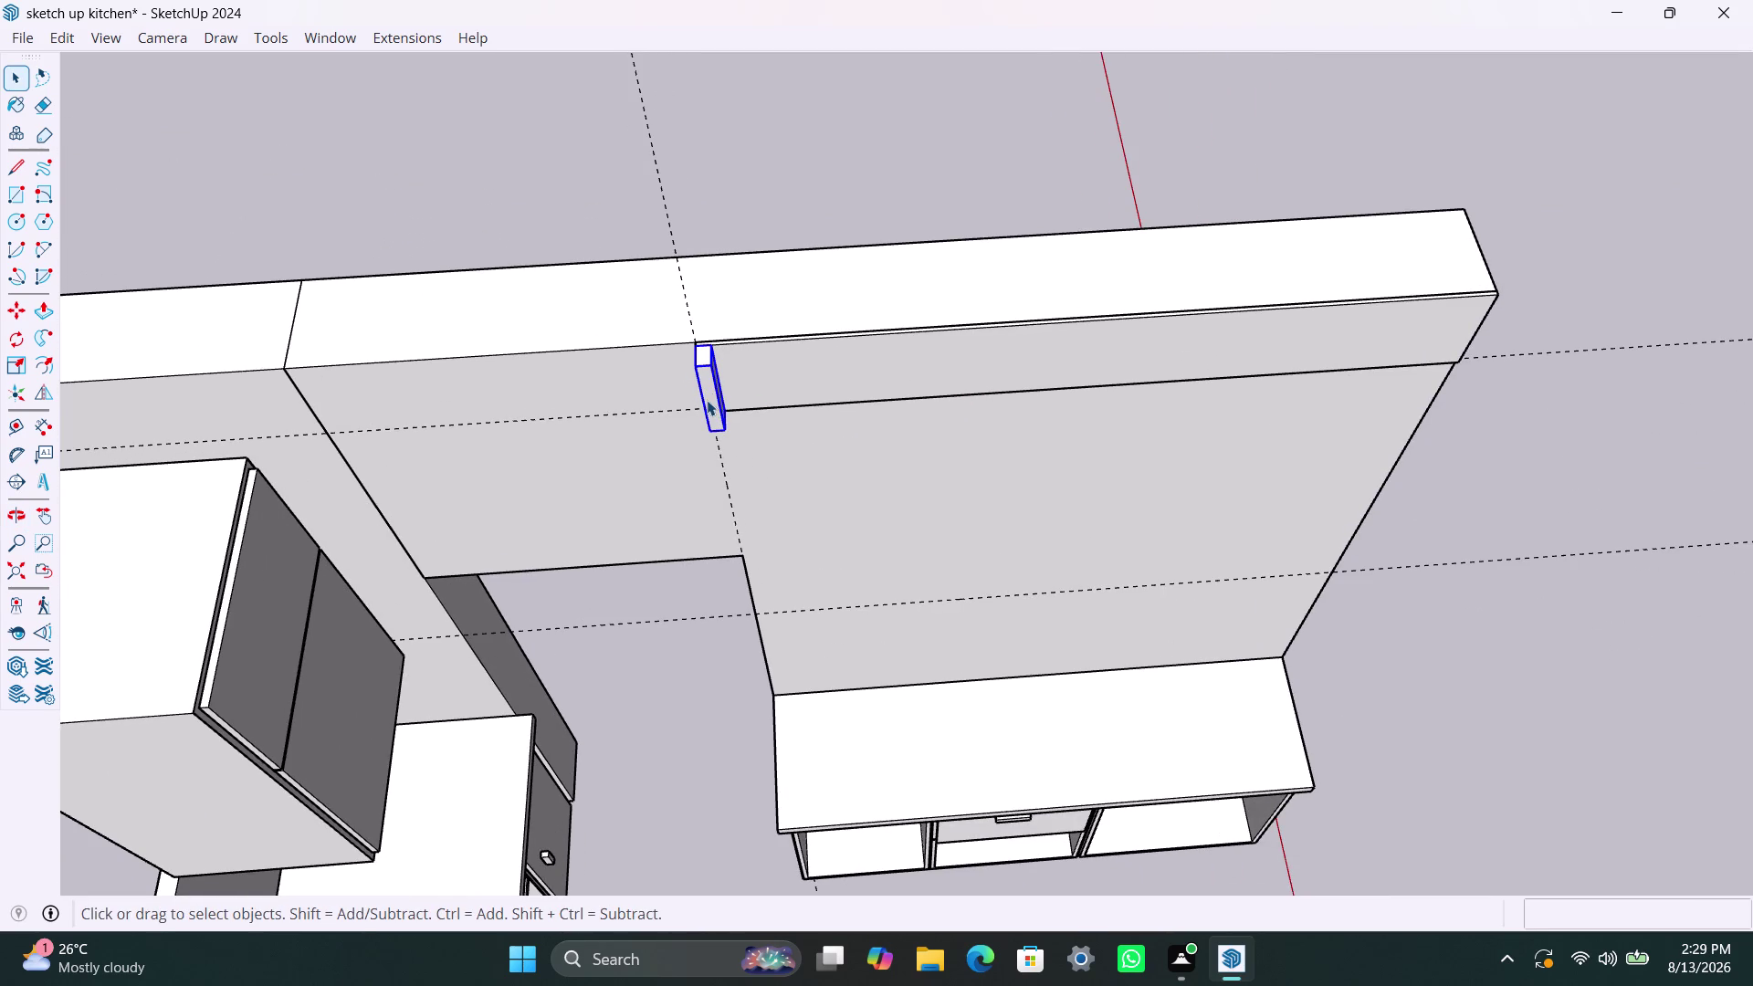
key(m)
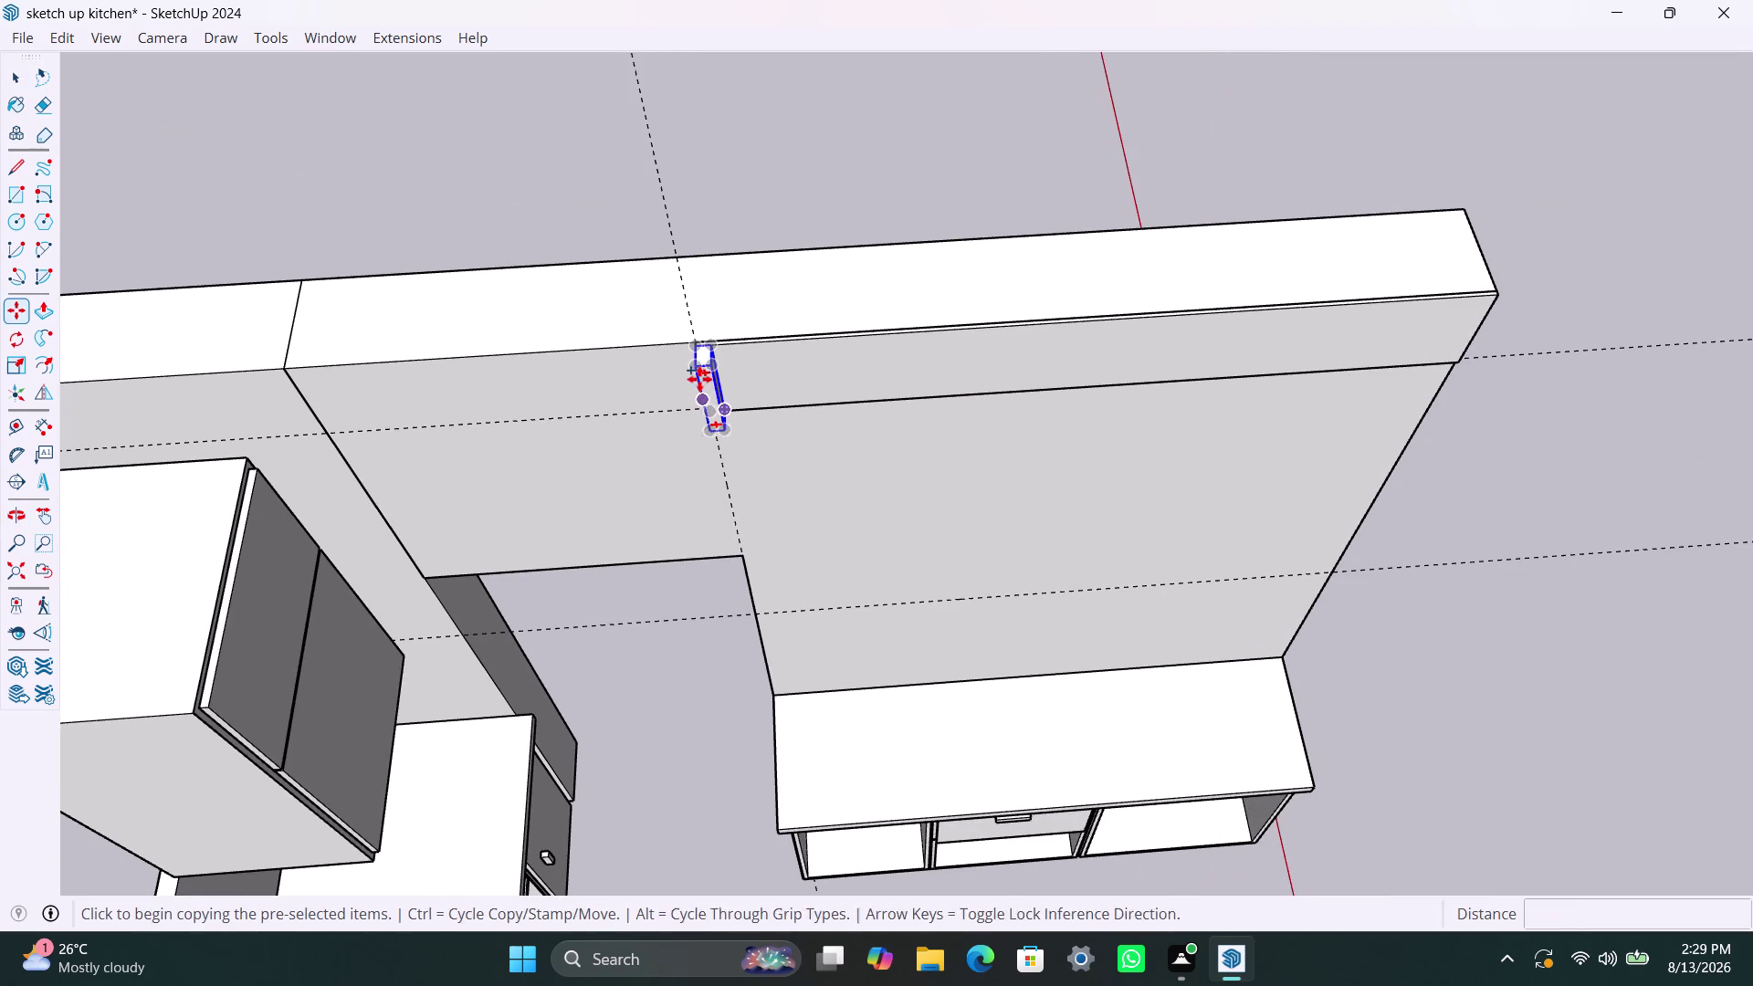
click(693, 369)
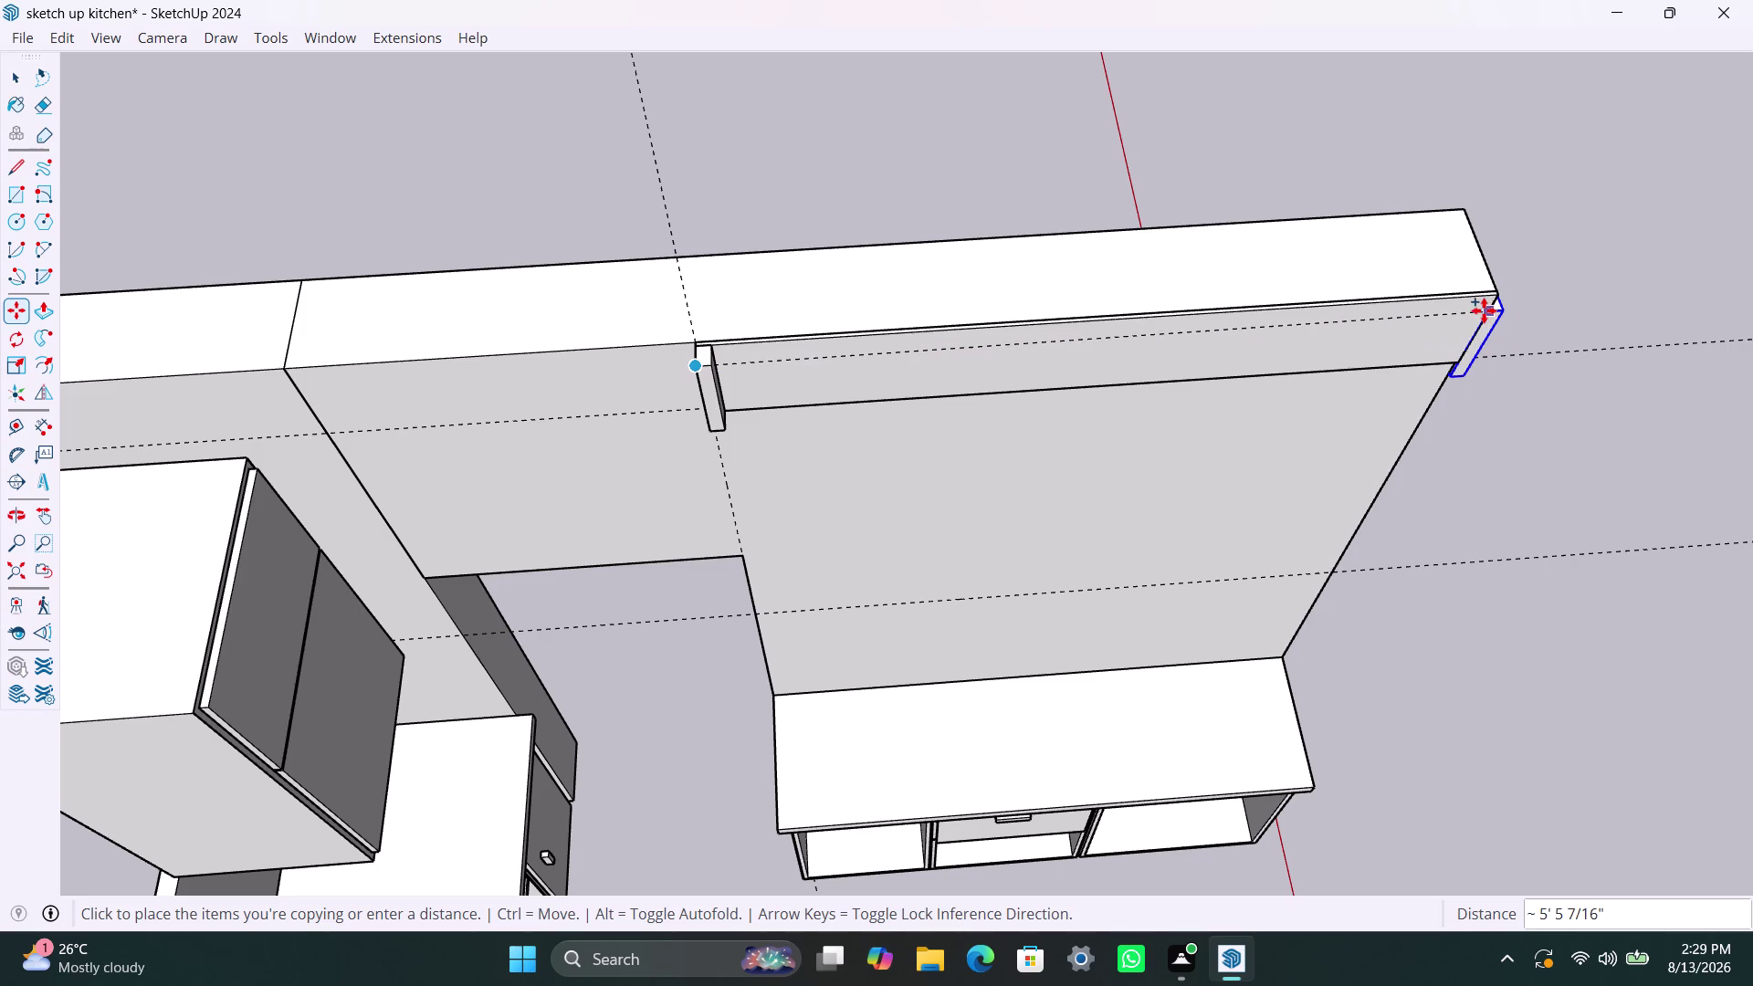
Place the slat copy at the strip's right end and orbit to inspect it.
middle_drag(1483, 311, 914, 330)
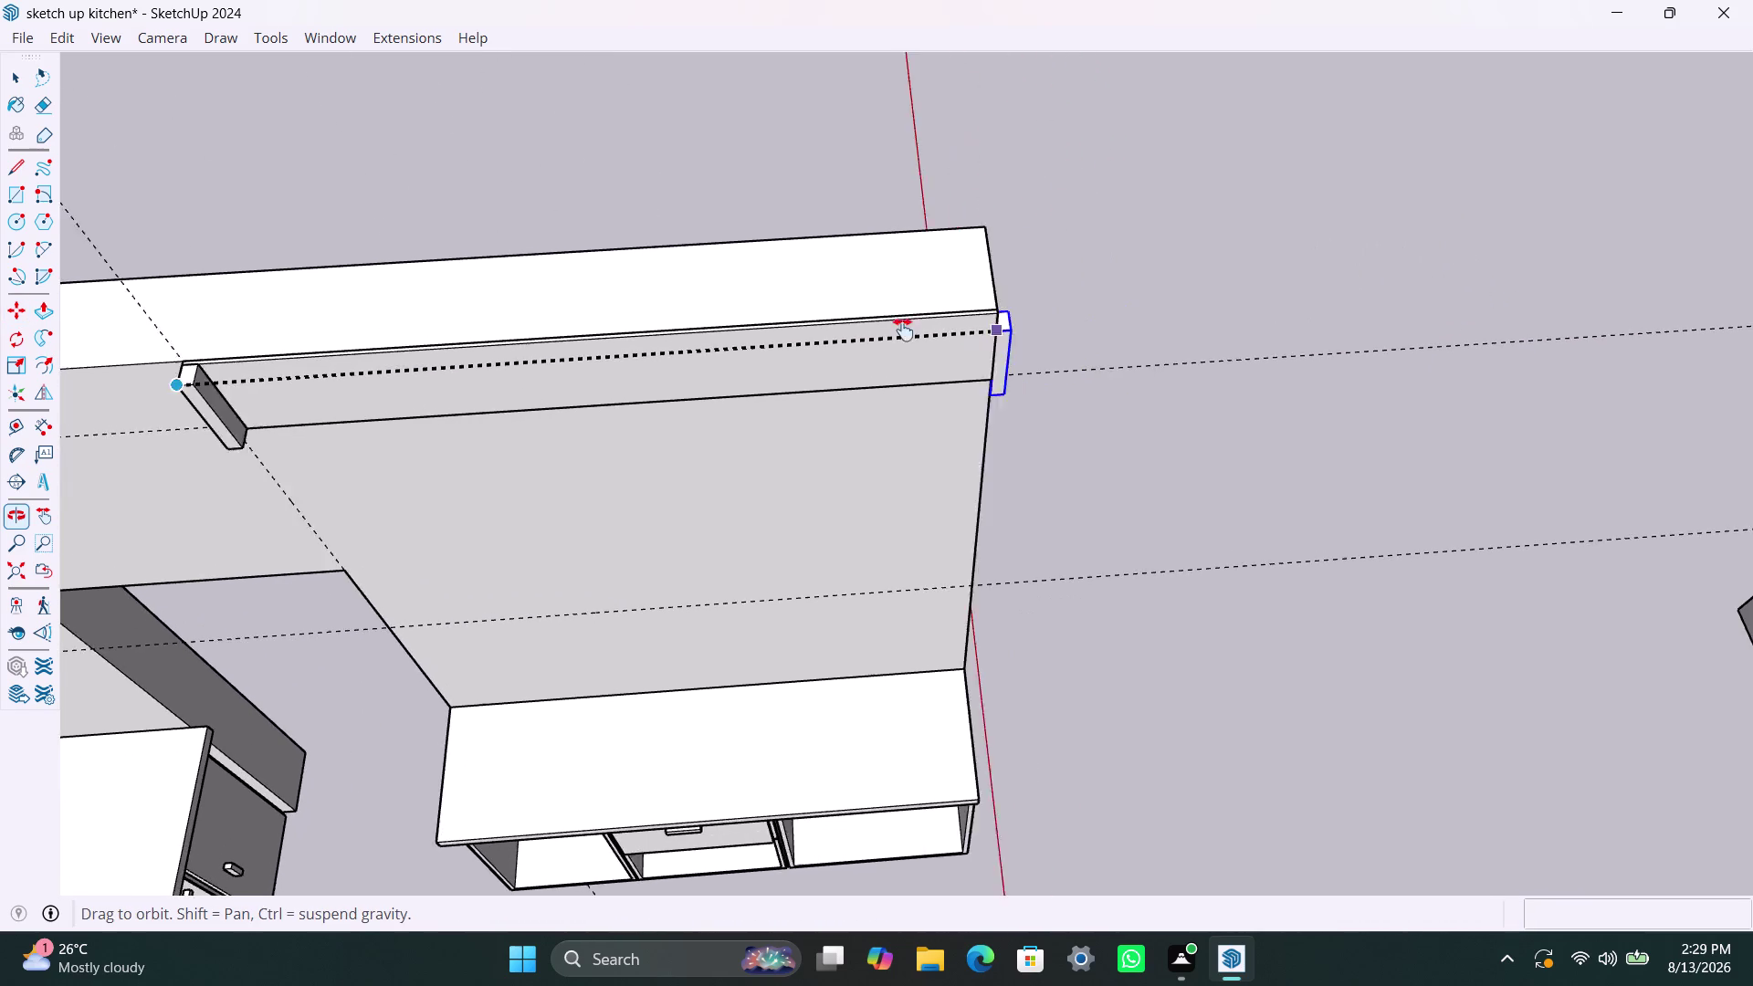
middle_drag(914, 329, 880, 330)
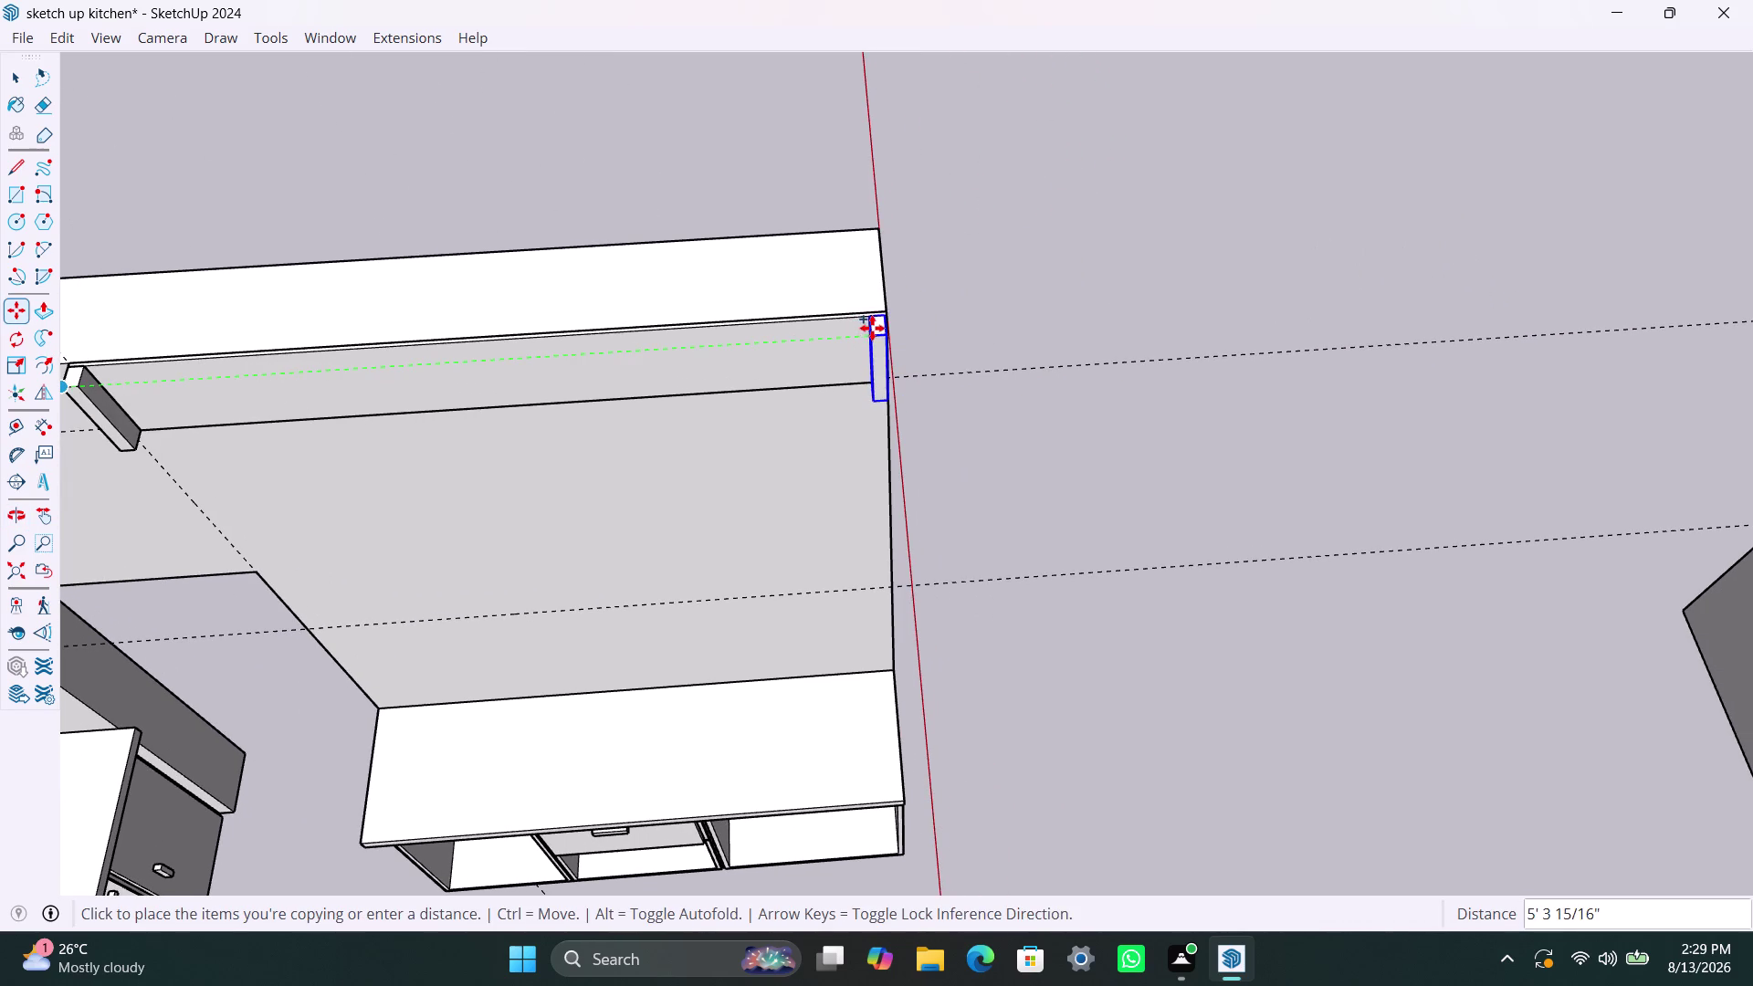
click(874, 328)
scroll(up, 3)
middle_drag(958, 402, 616, 403)
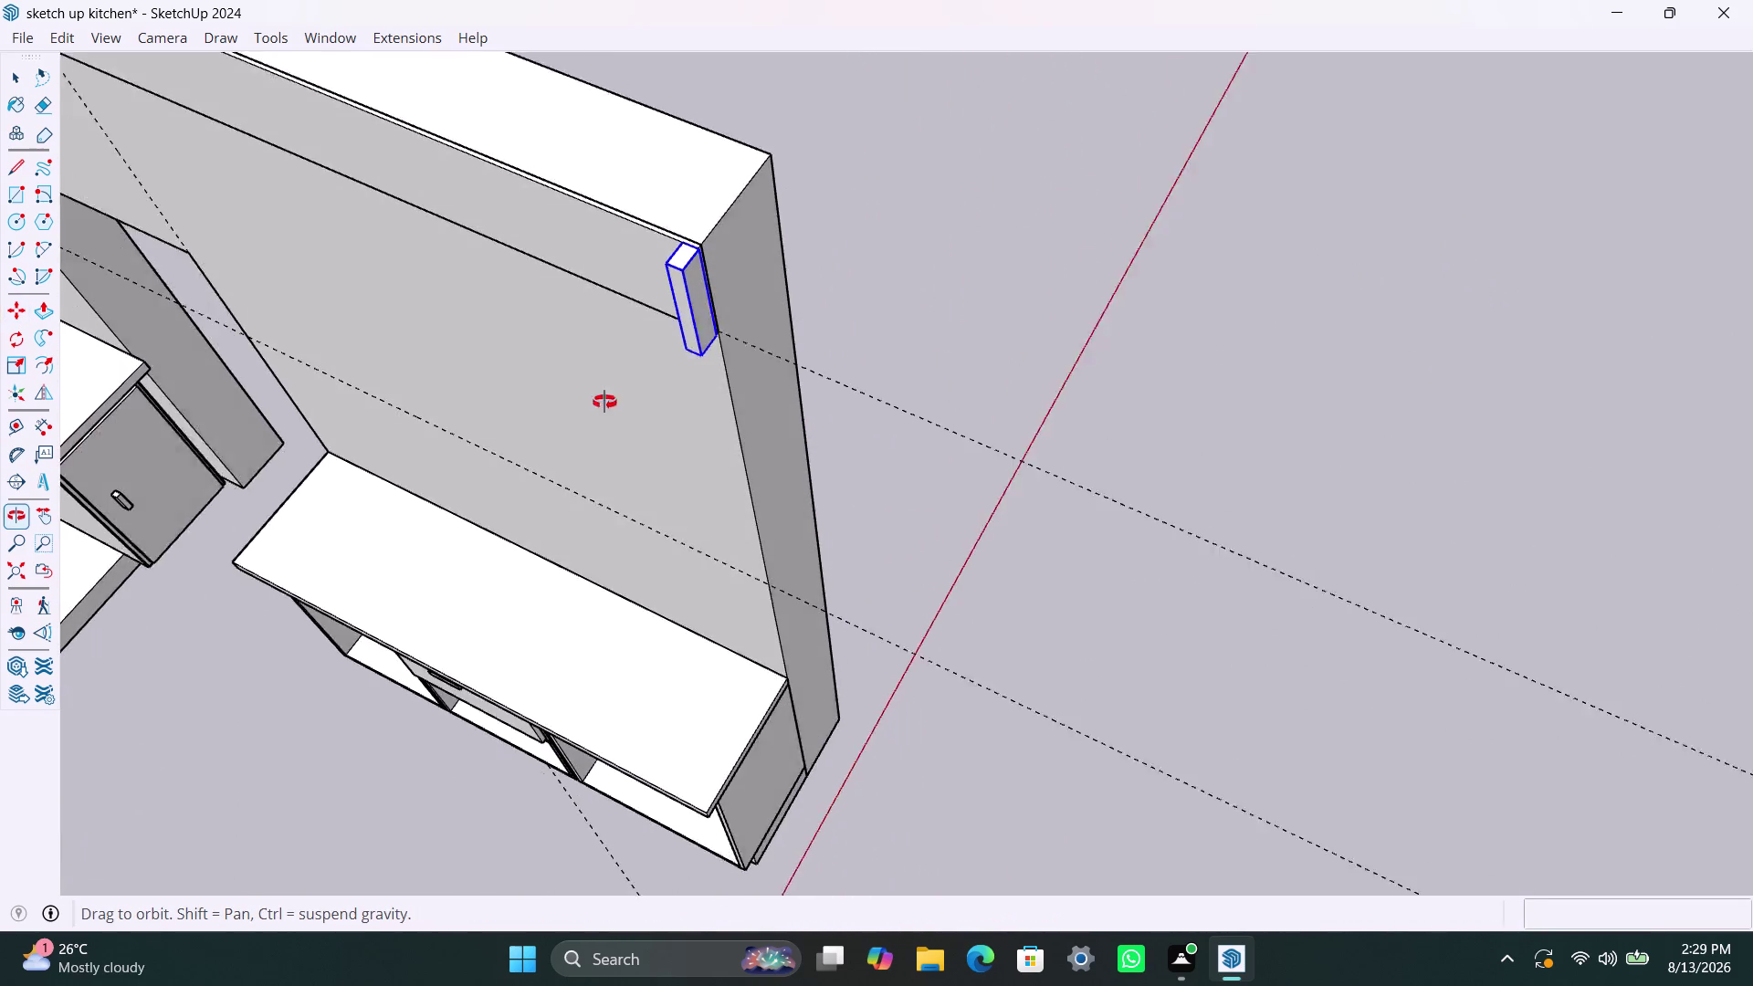
middle_drag(616, 403, 597, 399)
scroll(up, 3)
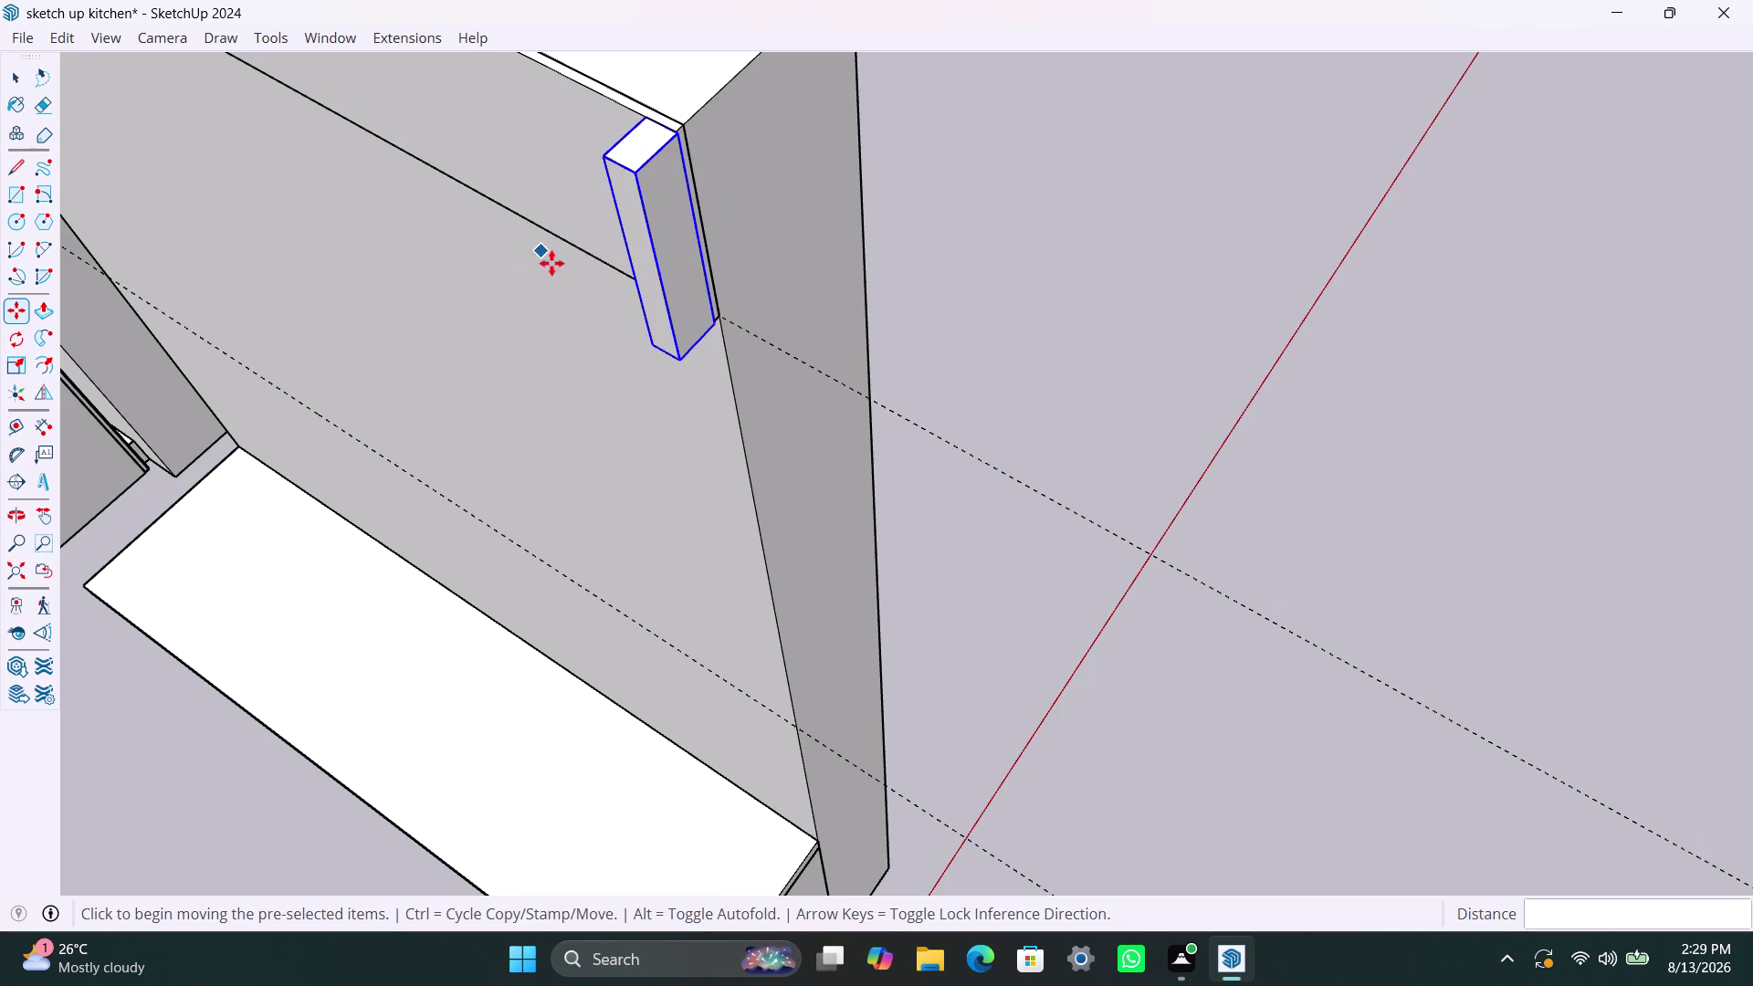
scroll(down, 3)
scroll(down, 3)
middle_drag(521, 304, 934, 310)
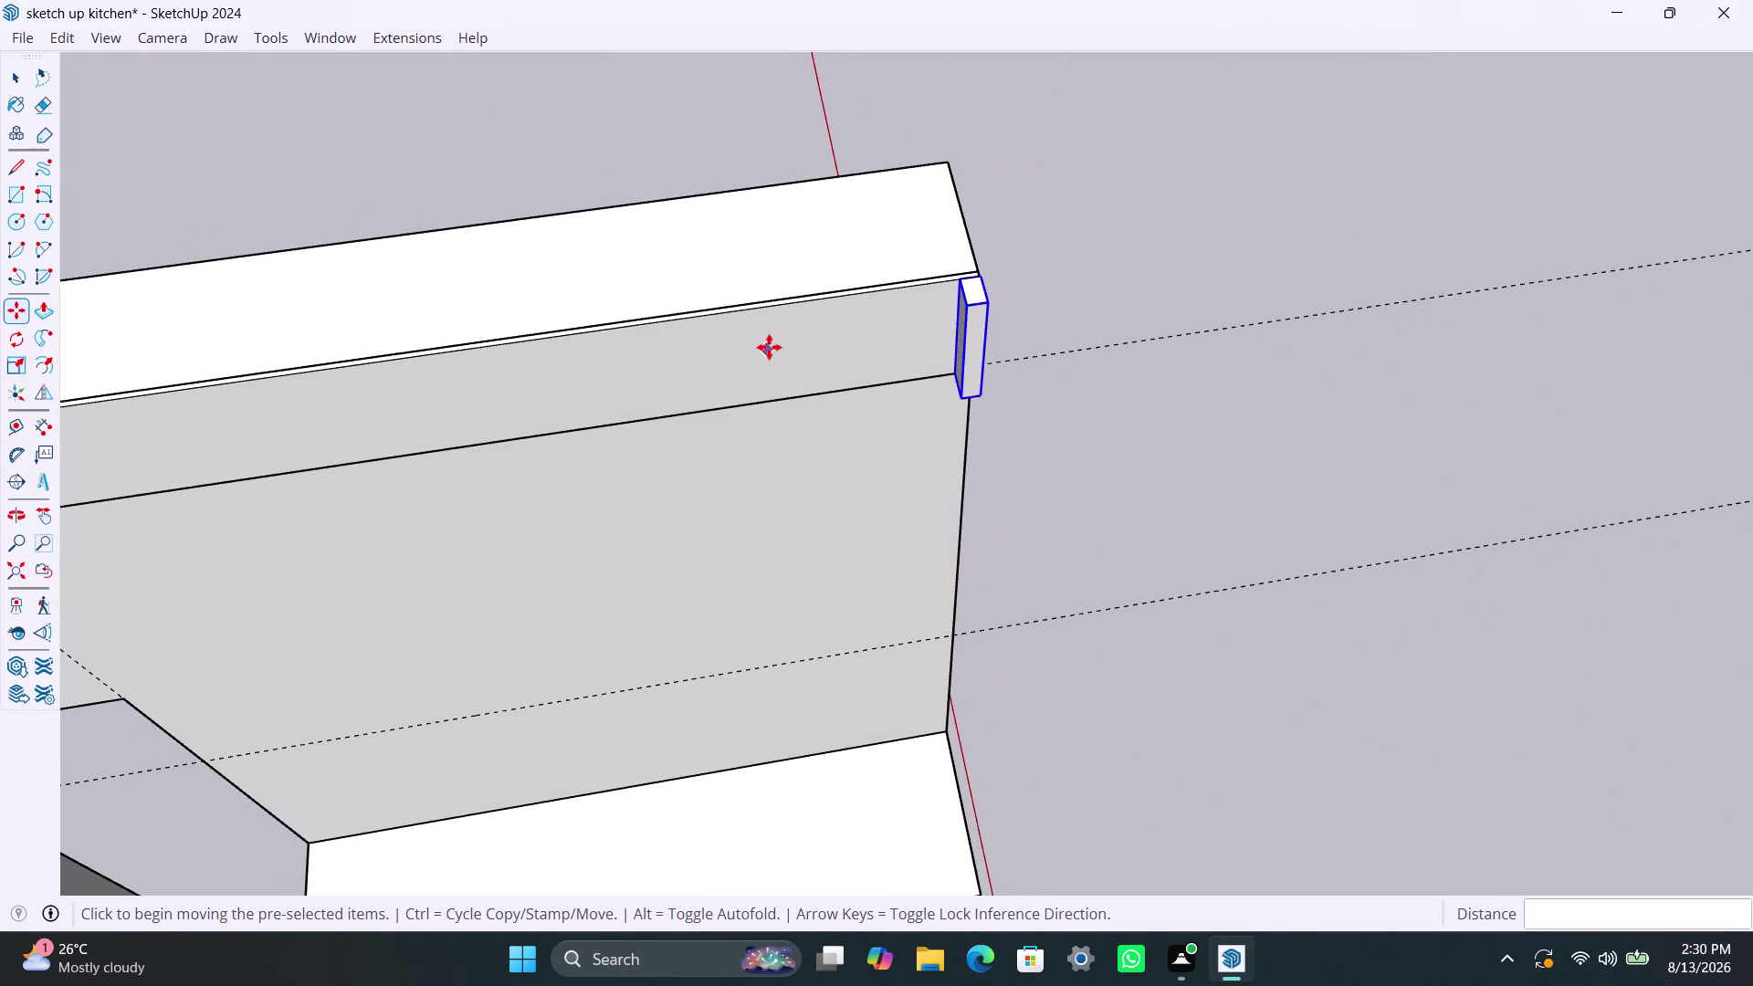
scroll(down, 3)
Fill the panel's top edge with evenly spaced slat copies, changing the count from 30 to 35.
text(/)
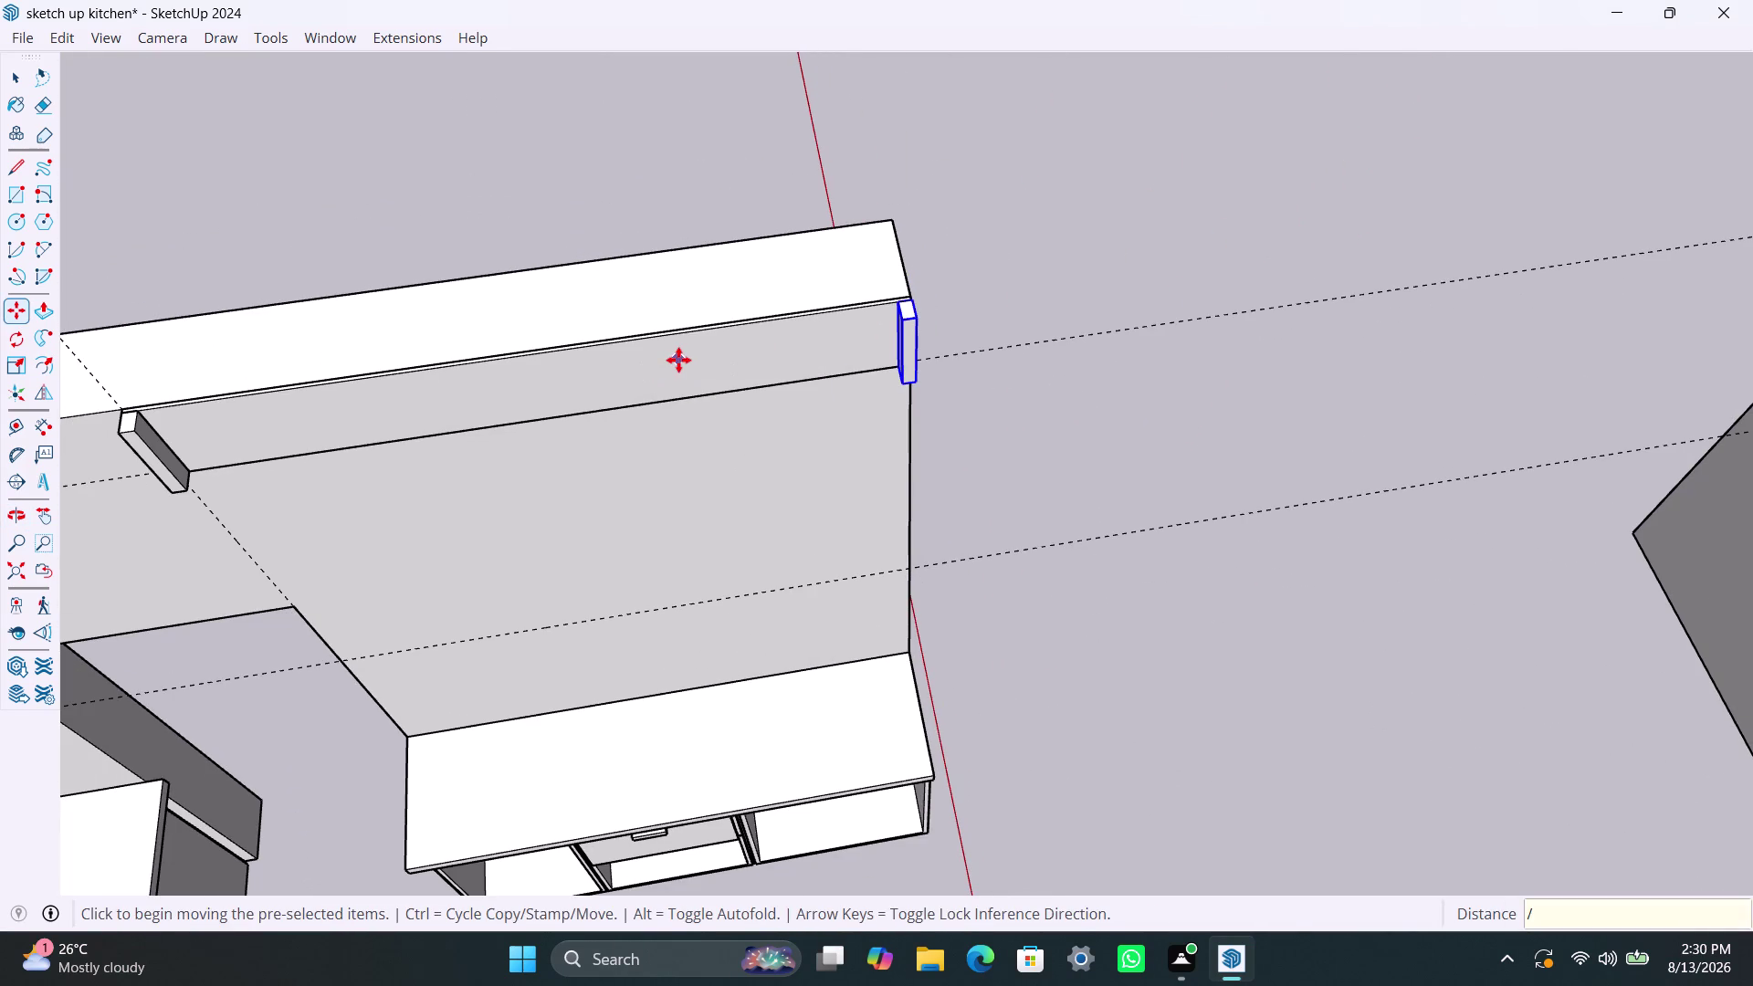
text(30)
key(Return)
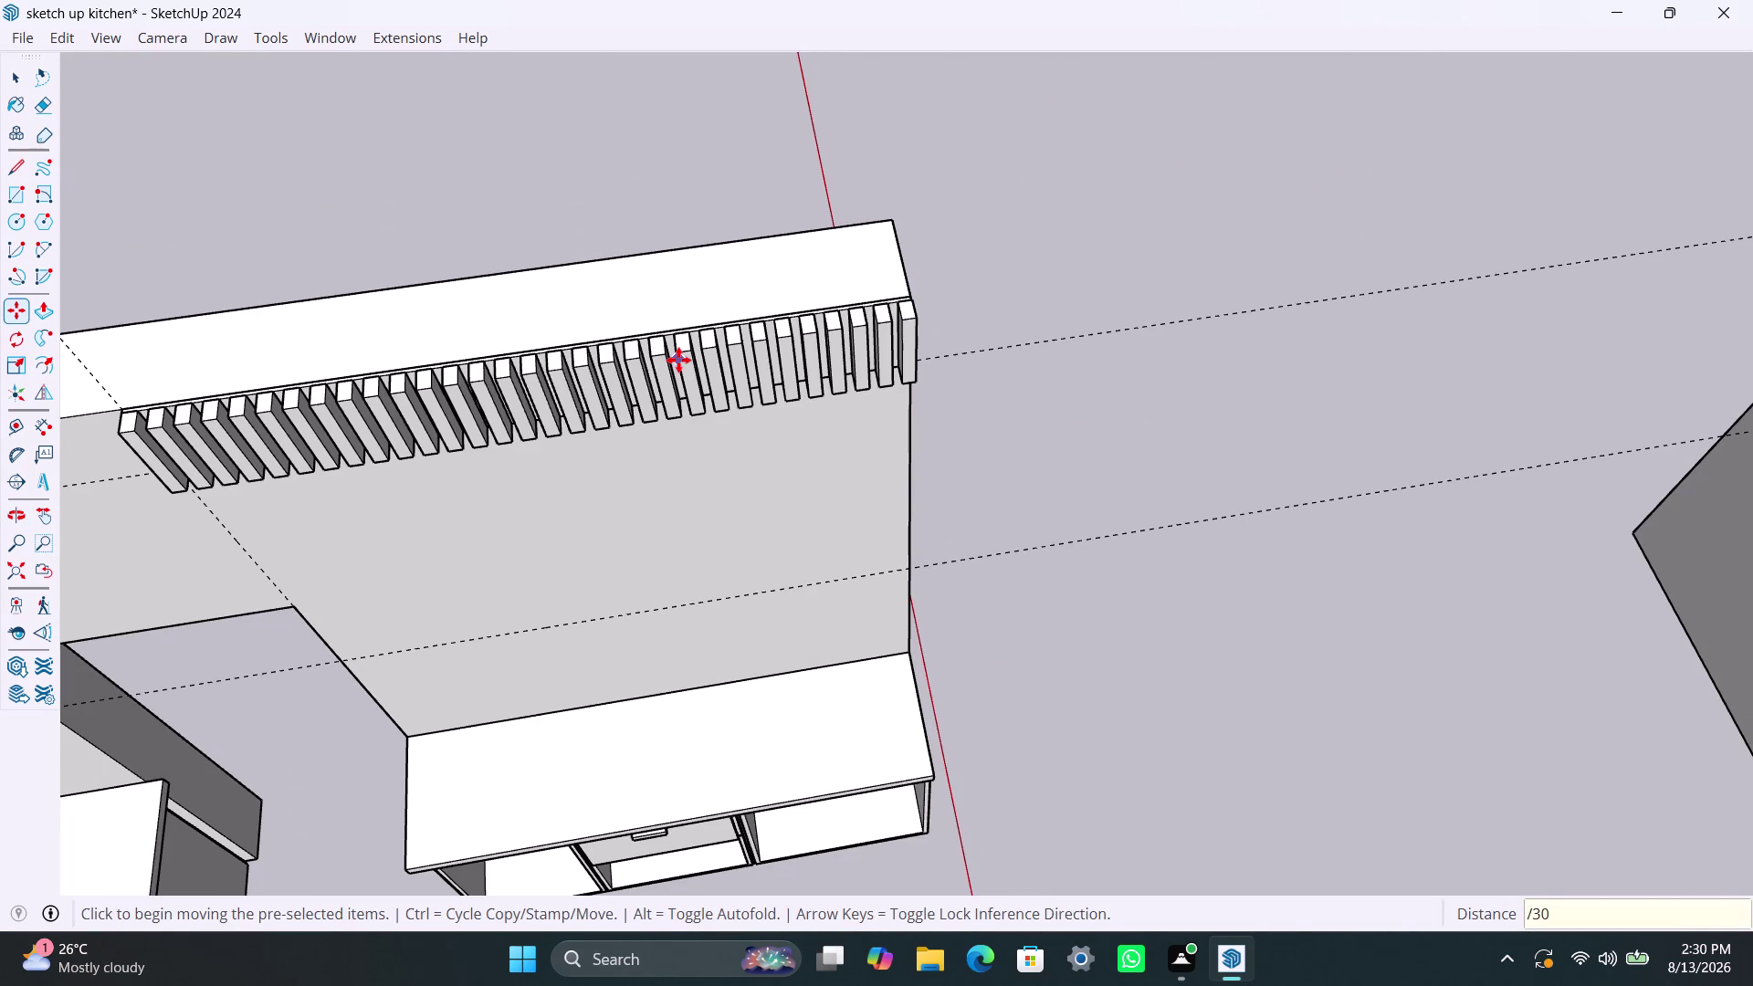
key(slash)
text(3)
text(5)
key(Return)
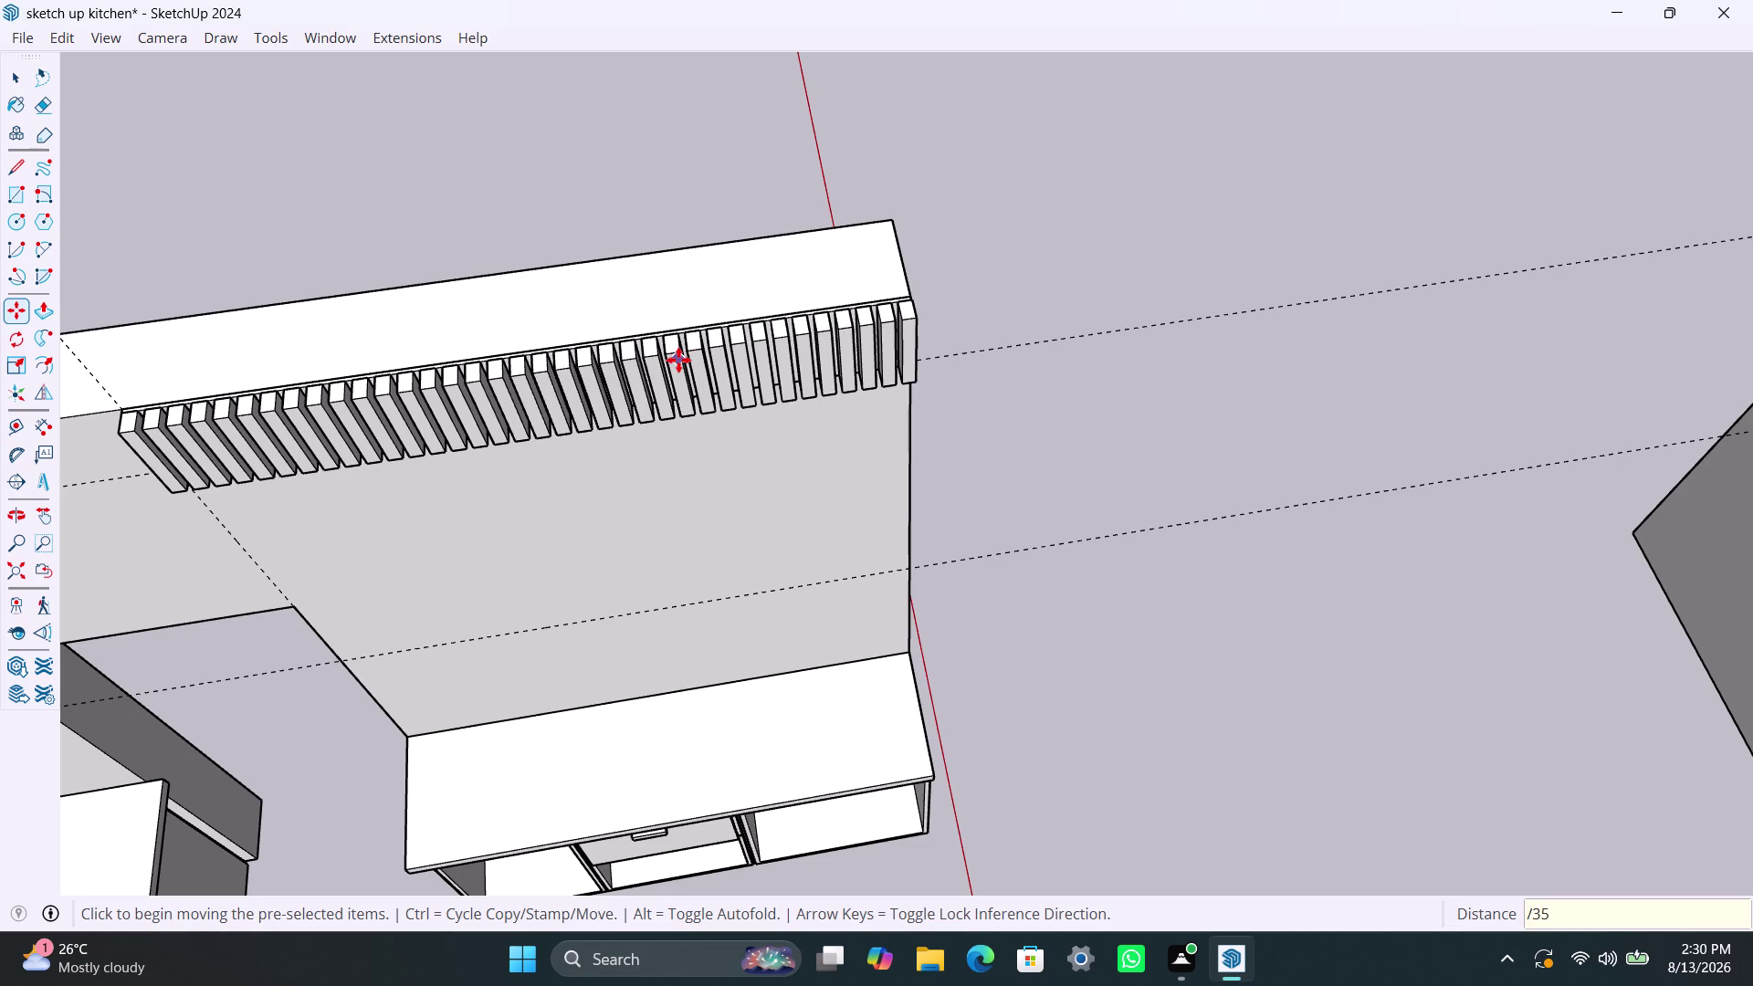
Orbit around the kitchen to inspect the finished slat row from the front.
scroll(down, 3)
scroll(down, 3)
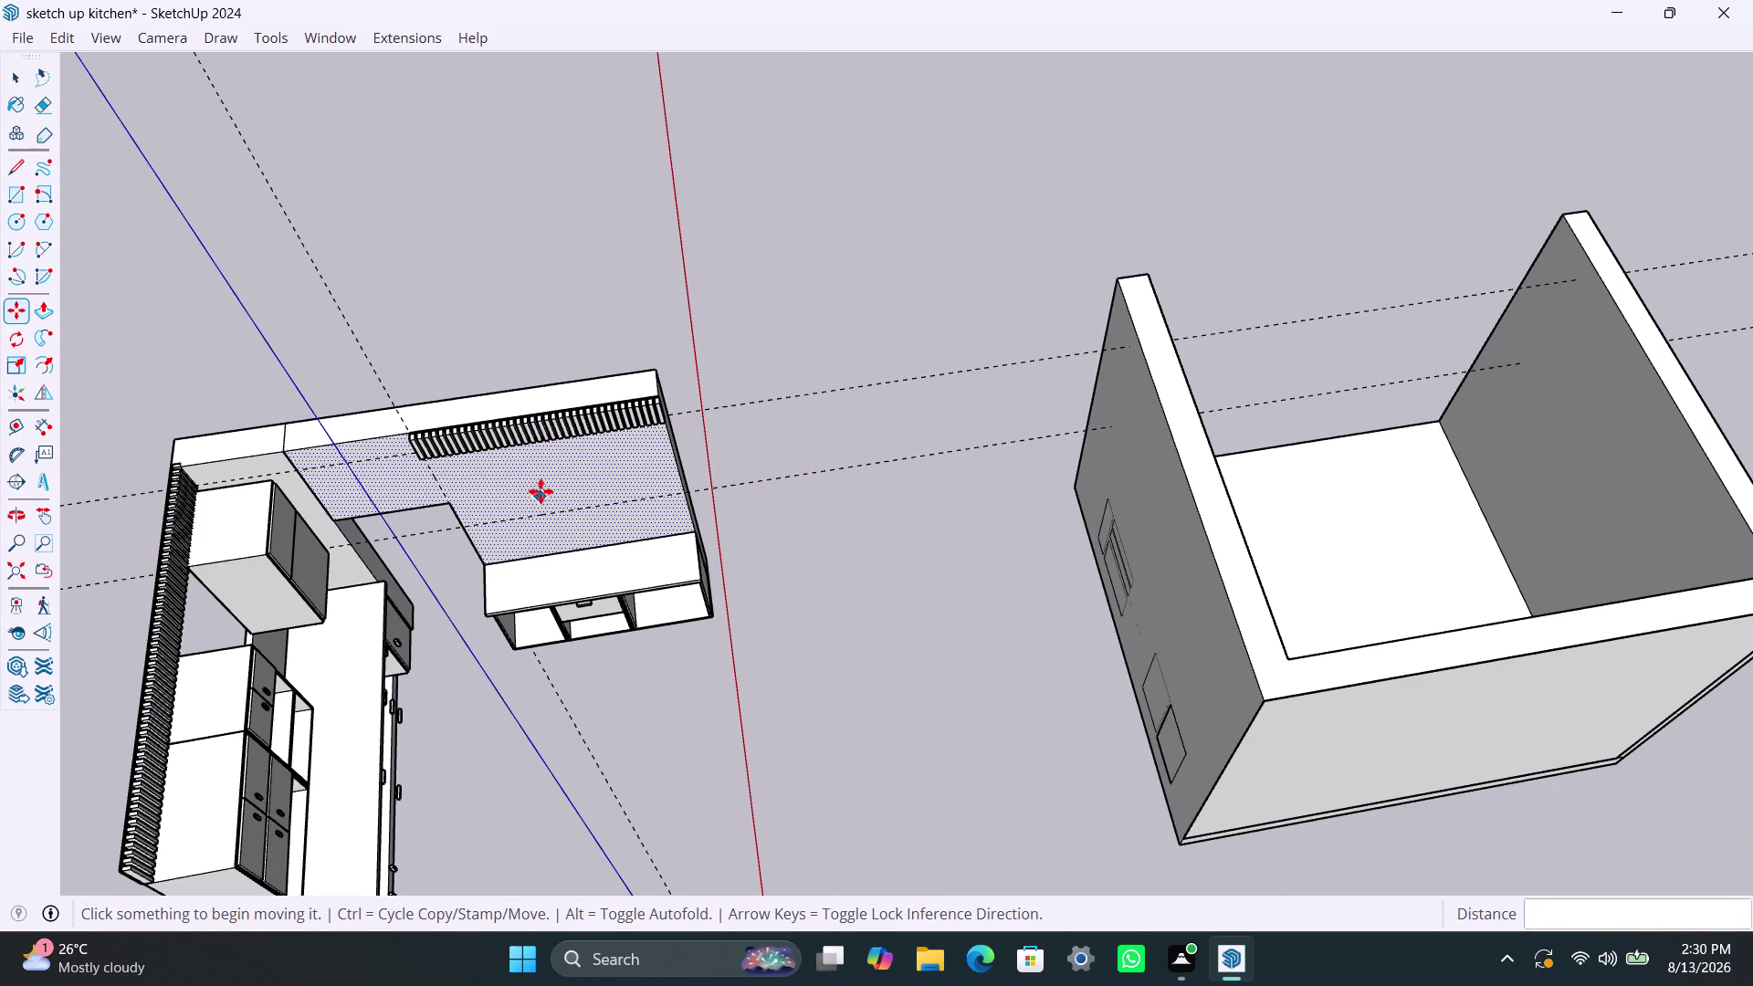
middle_drag(593, 455, 556, 405)
scroll(up, 3)
middle_drag(820, 396, 545, 101)
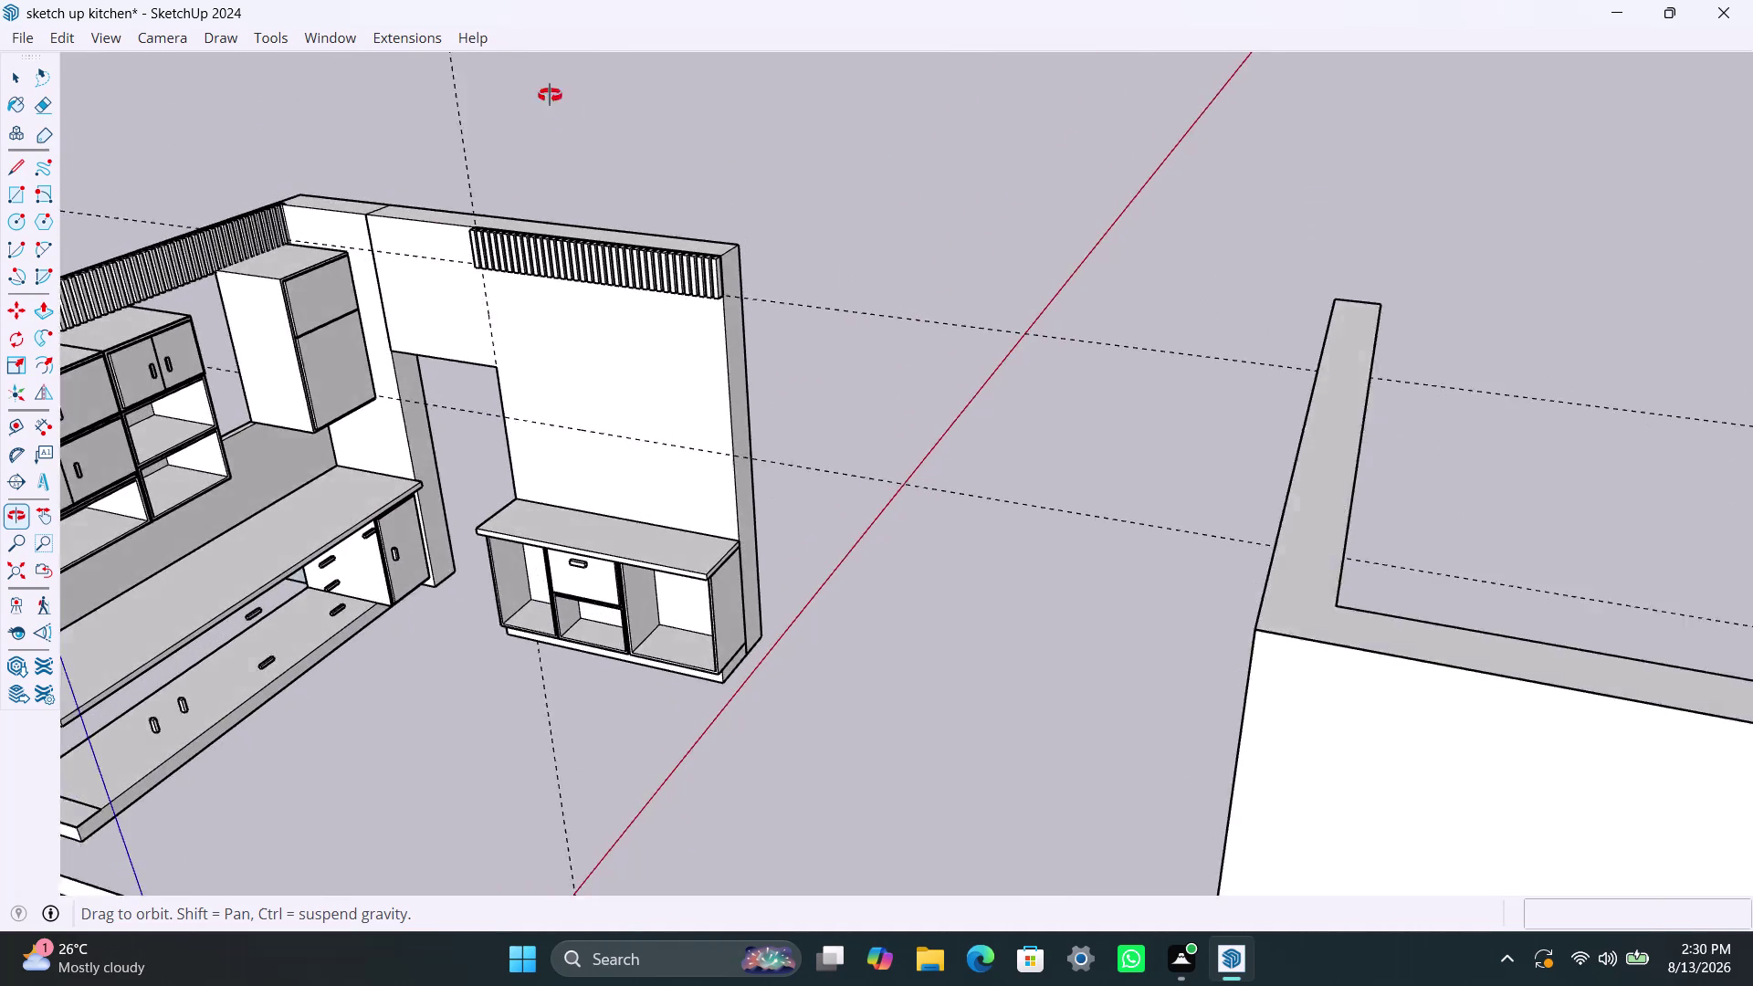
middle_drag(545, 100, 571, 74)
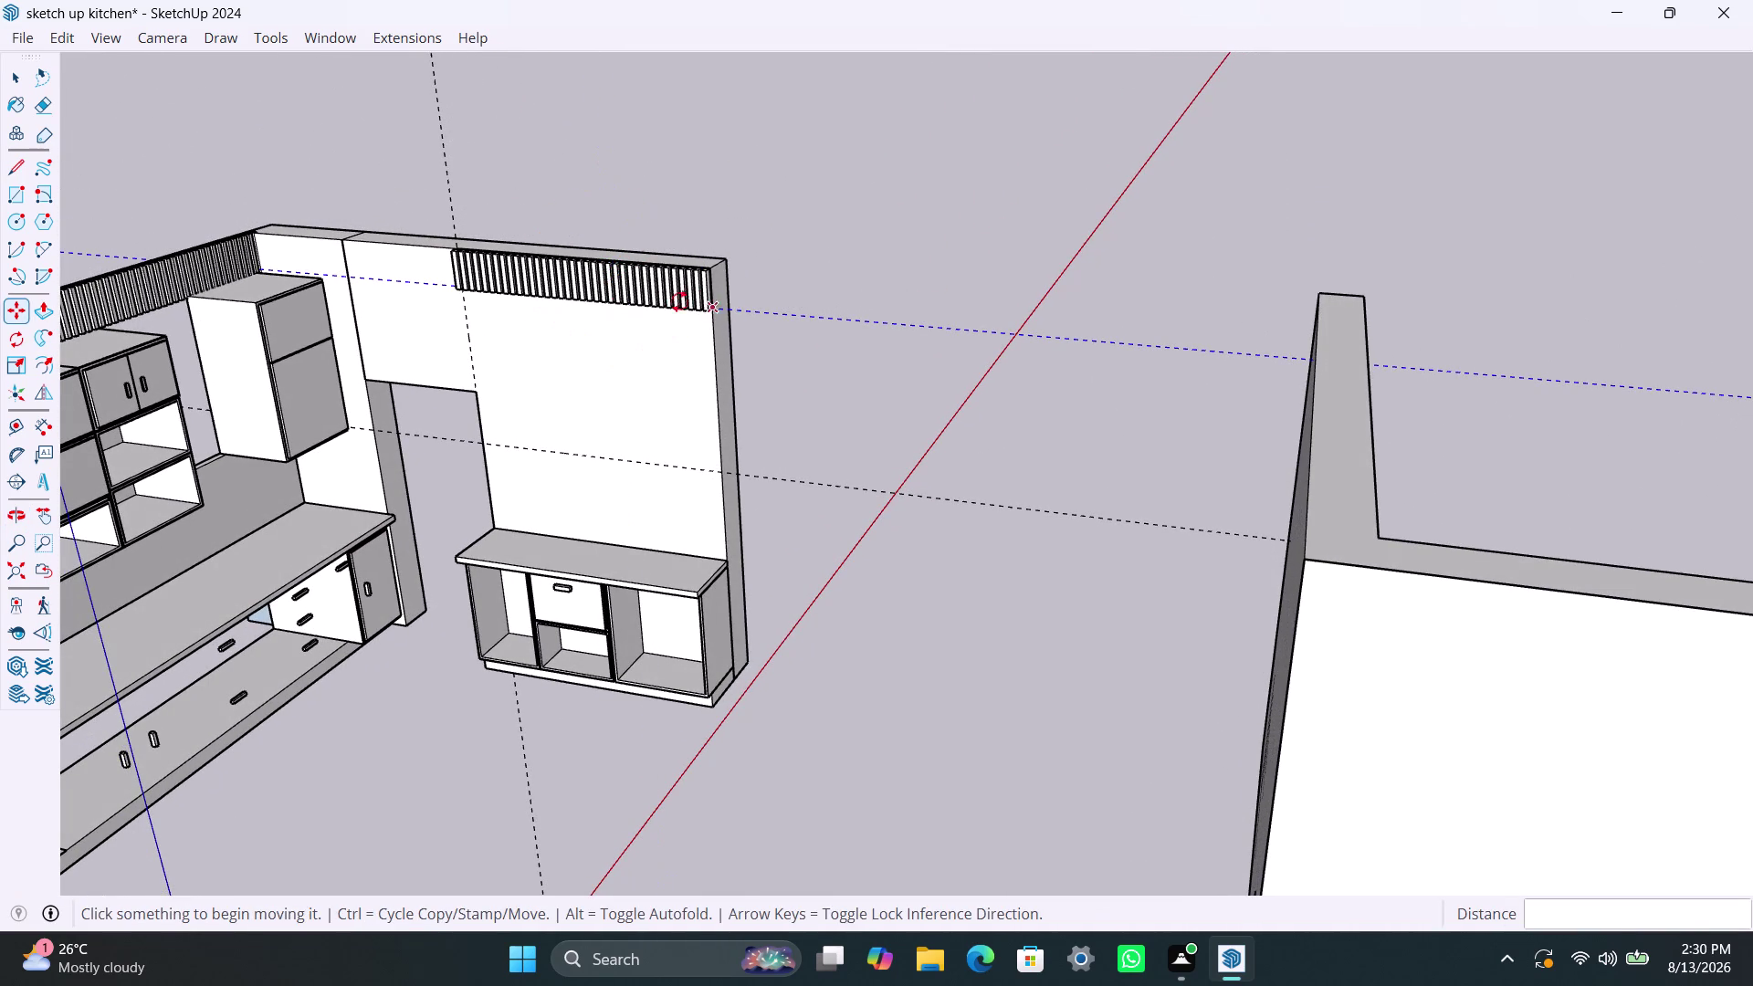
scroll(down, 3)
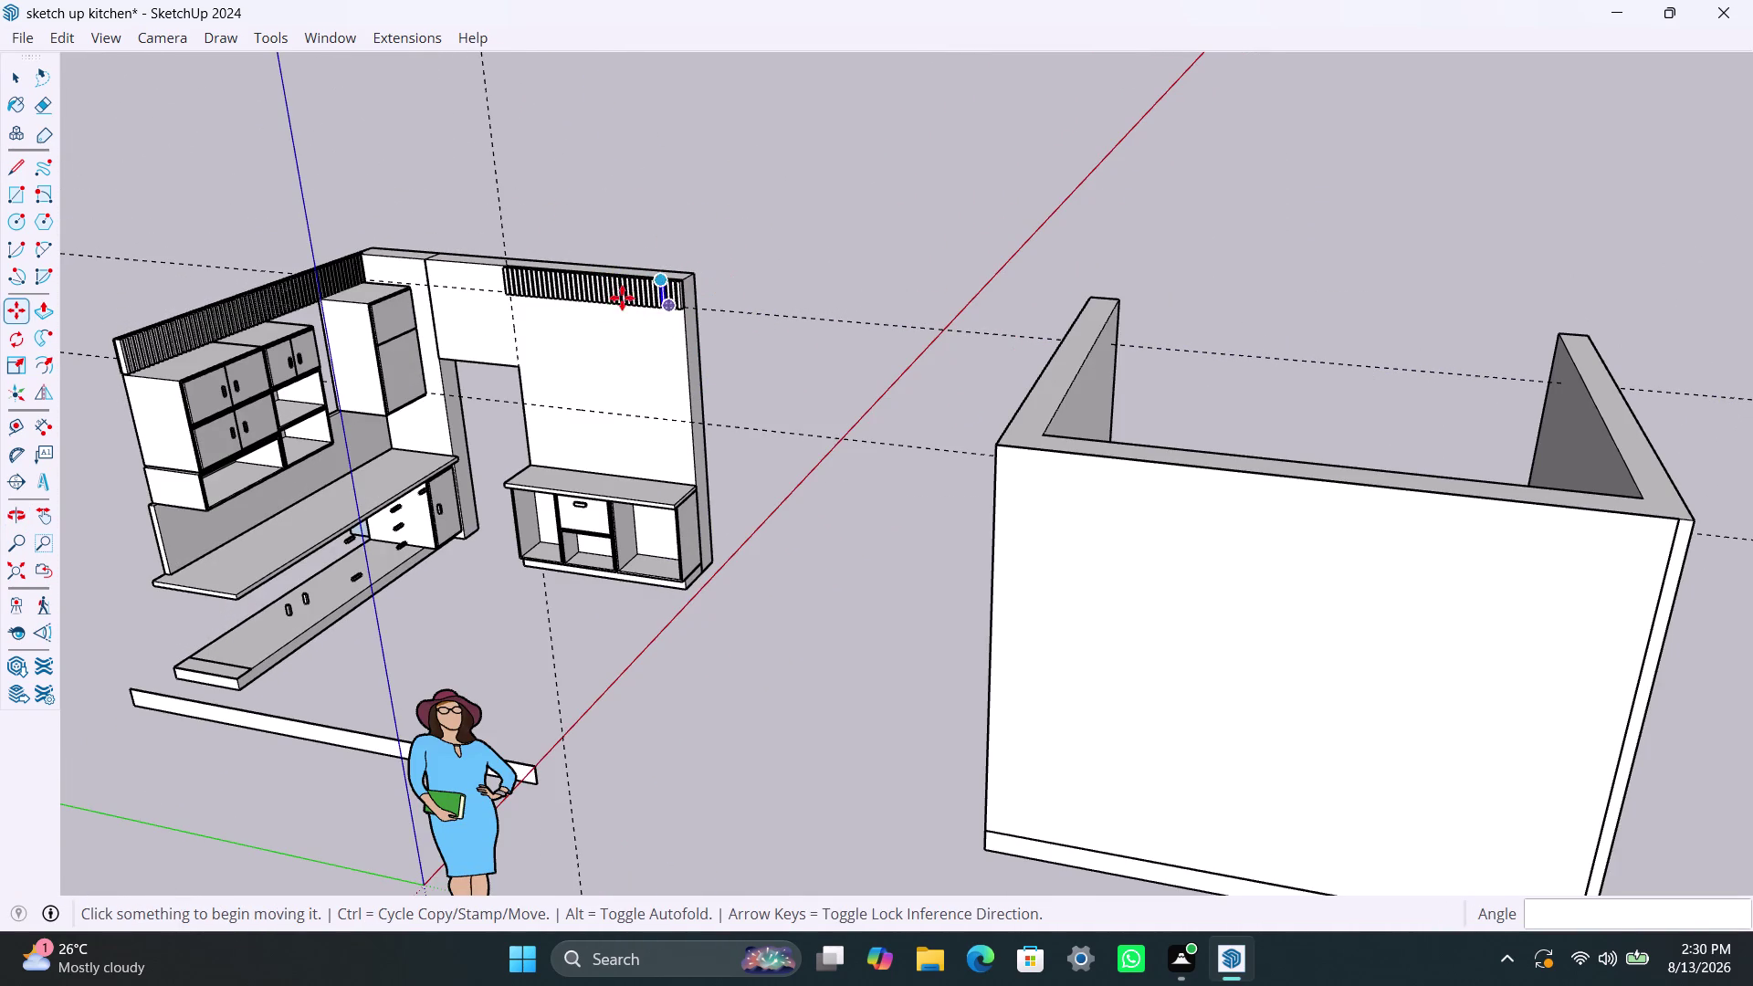
middle_drag(621, 298, 917, 326)
scroll(up, 3)
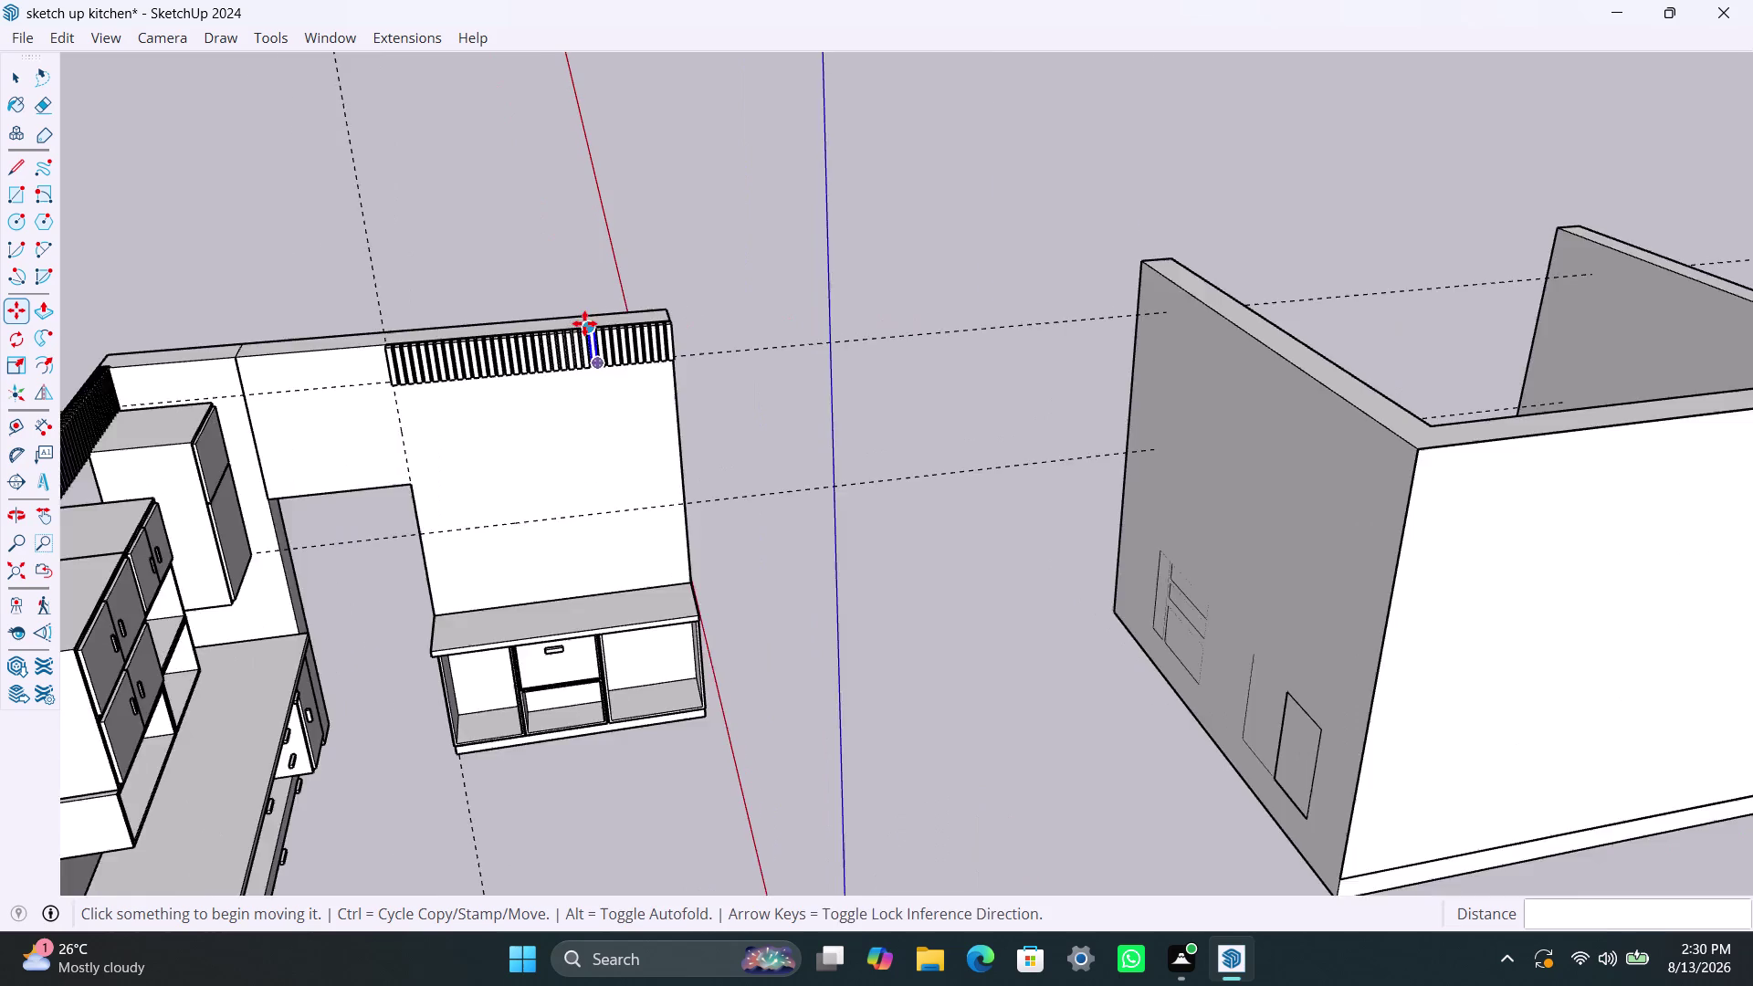
scroll(up, 3)
scroll(down, 3)
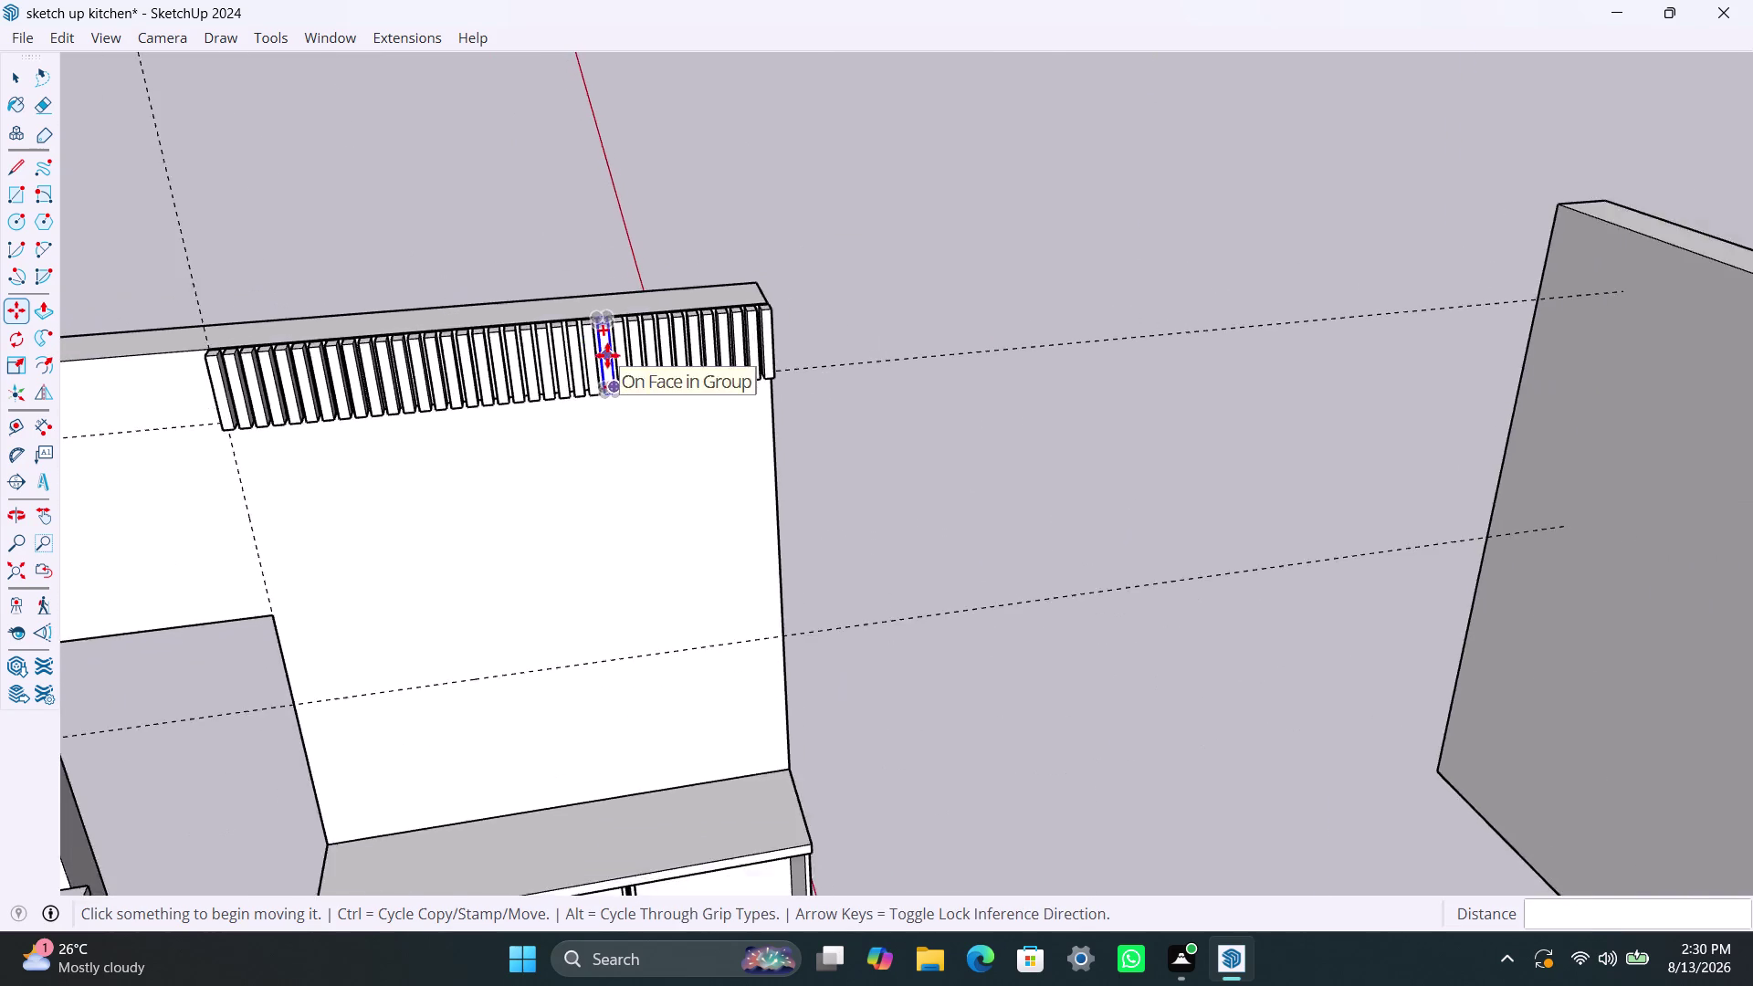
scroll(down, 3)
key(space)
click(842, 281)
scroll(down, 3)
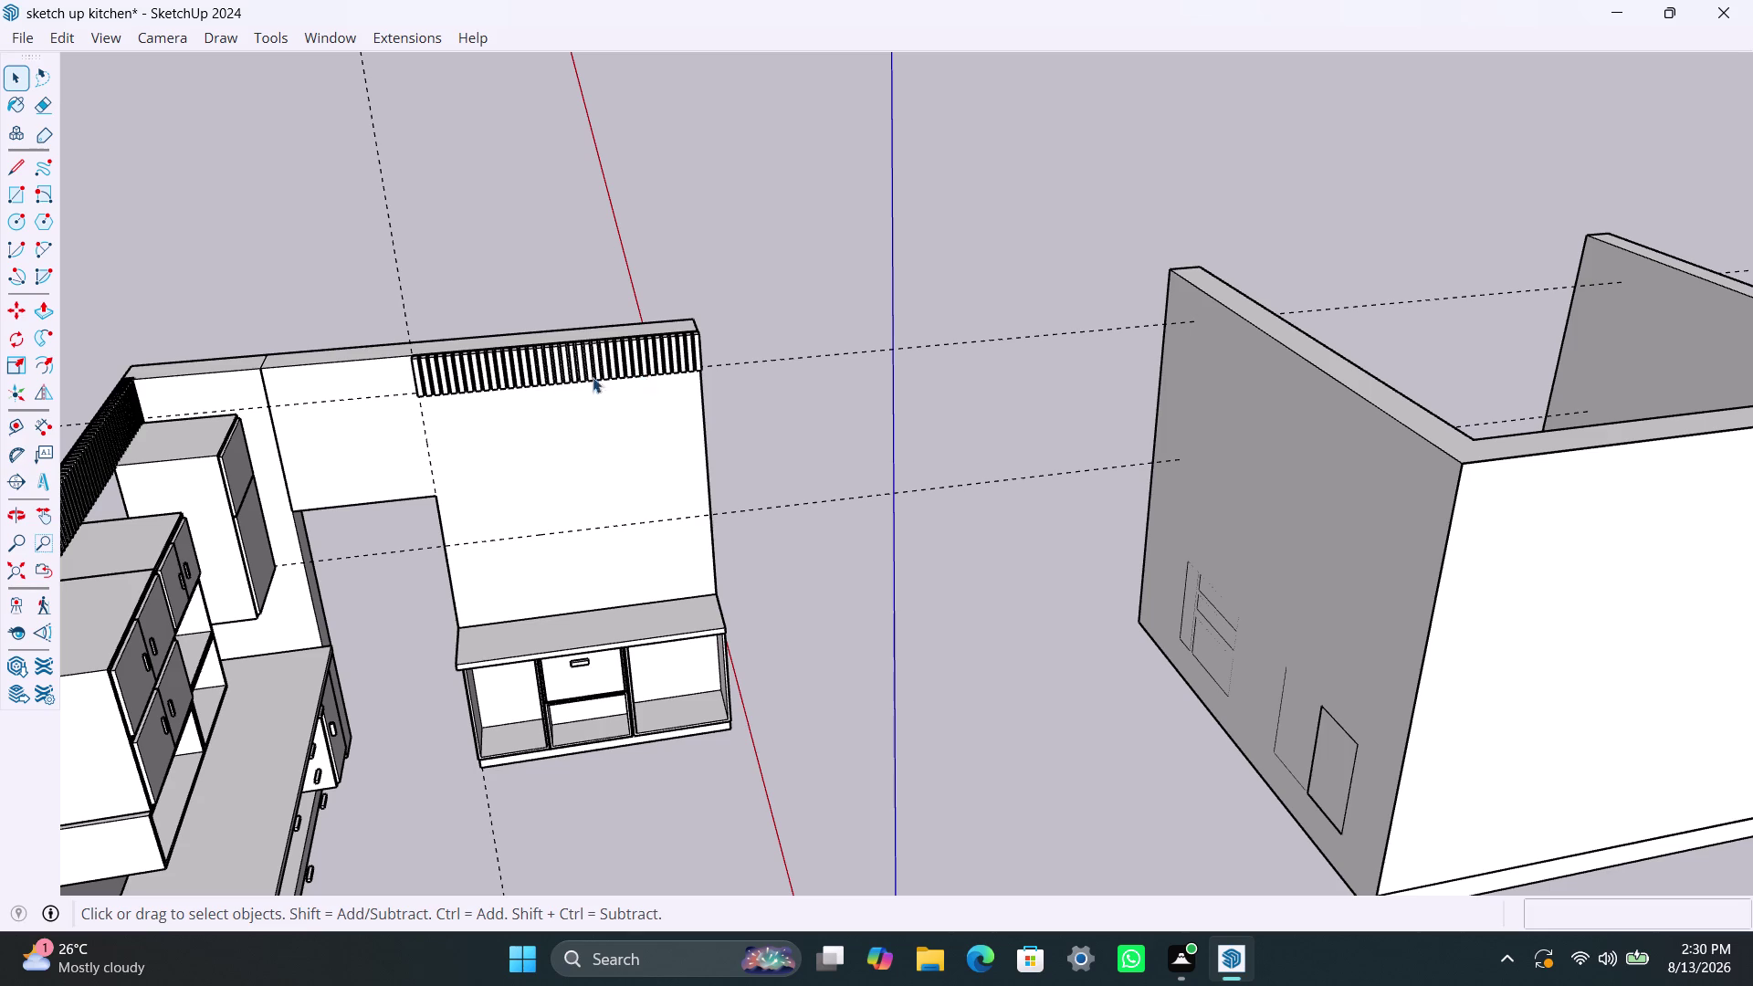
Add vertical guide lines offset 840 mm and then 440 mm across the overhead panel.
key(t)
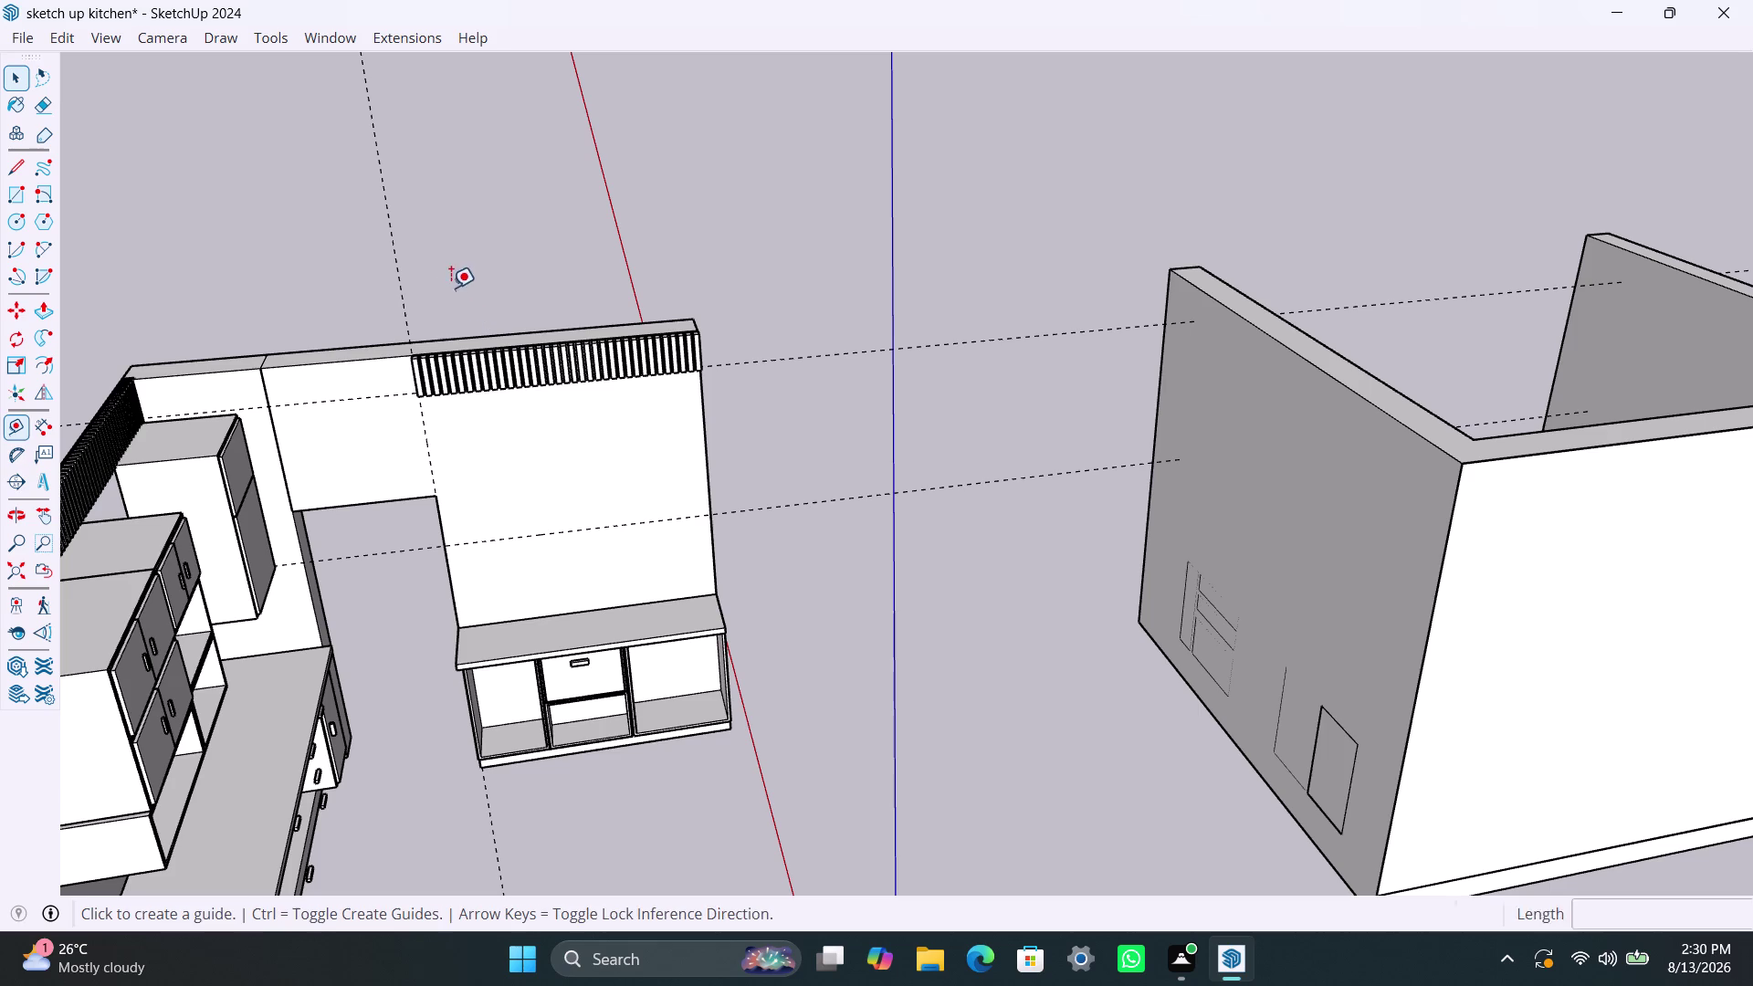
click(397, 259)
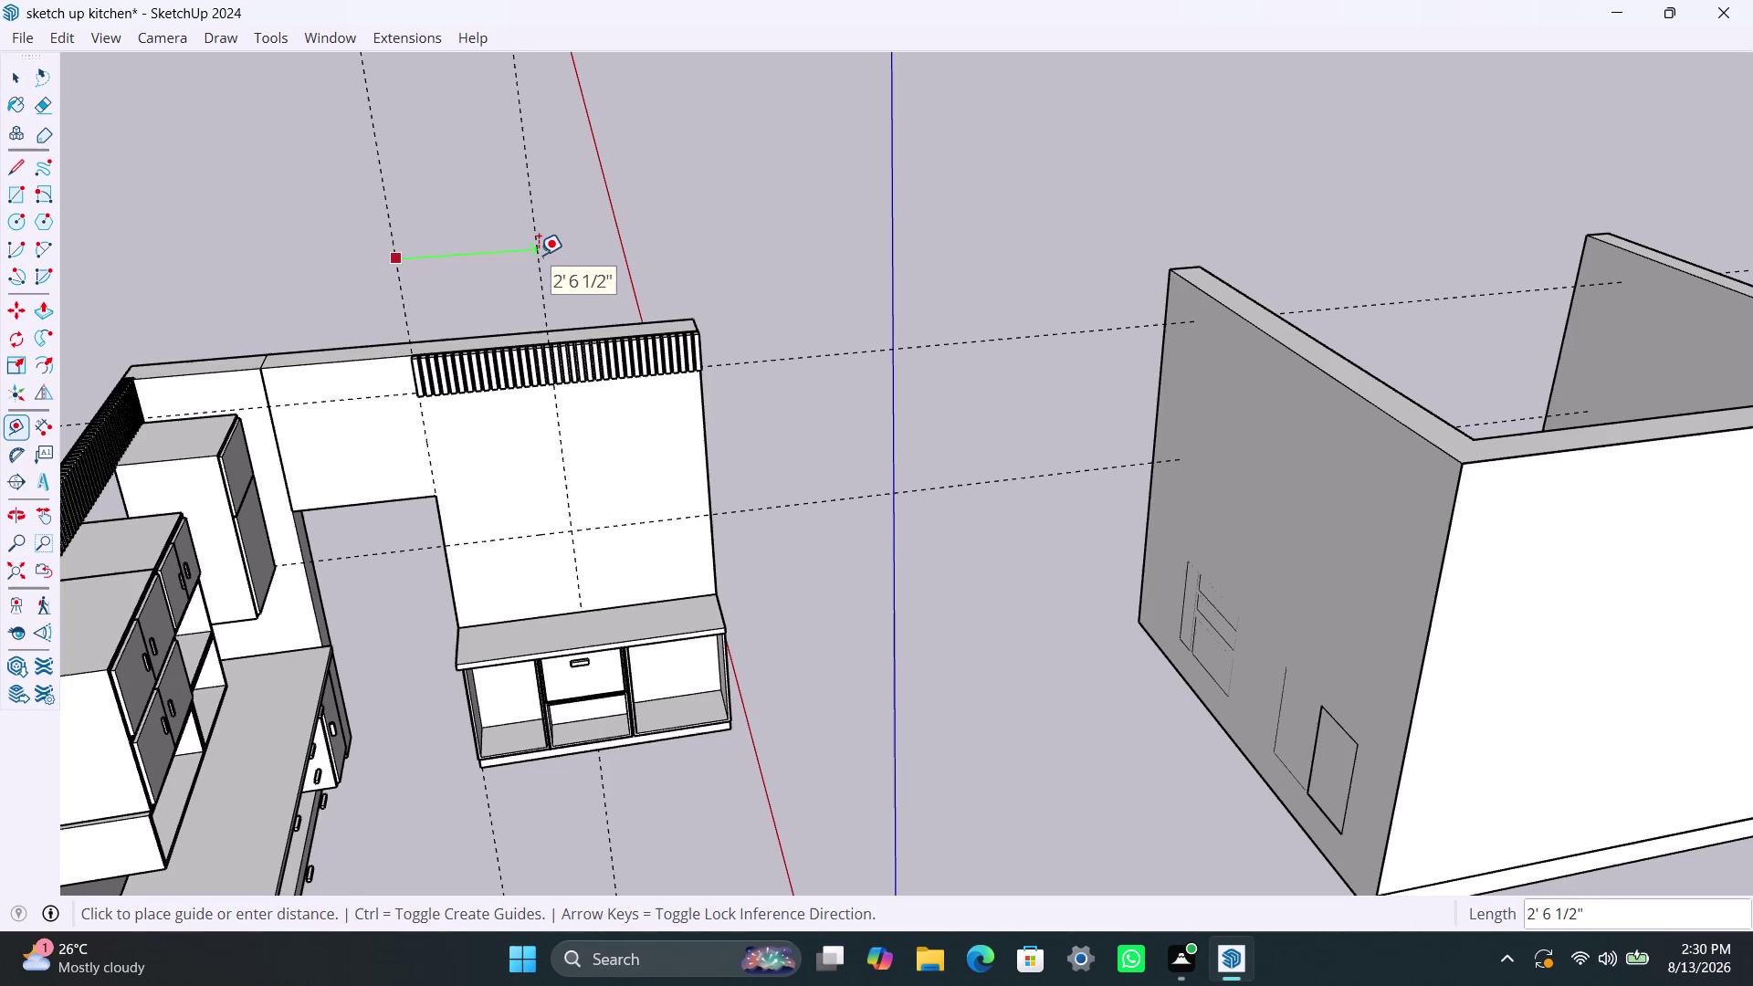
text(840)
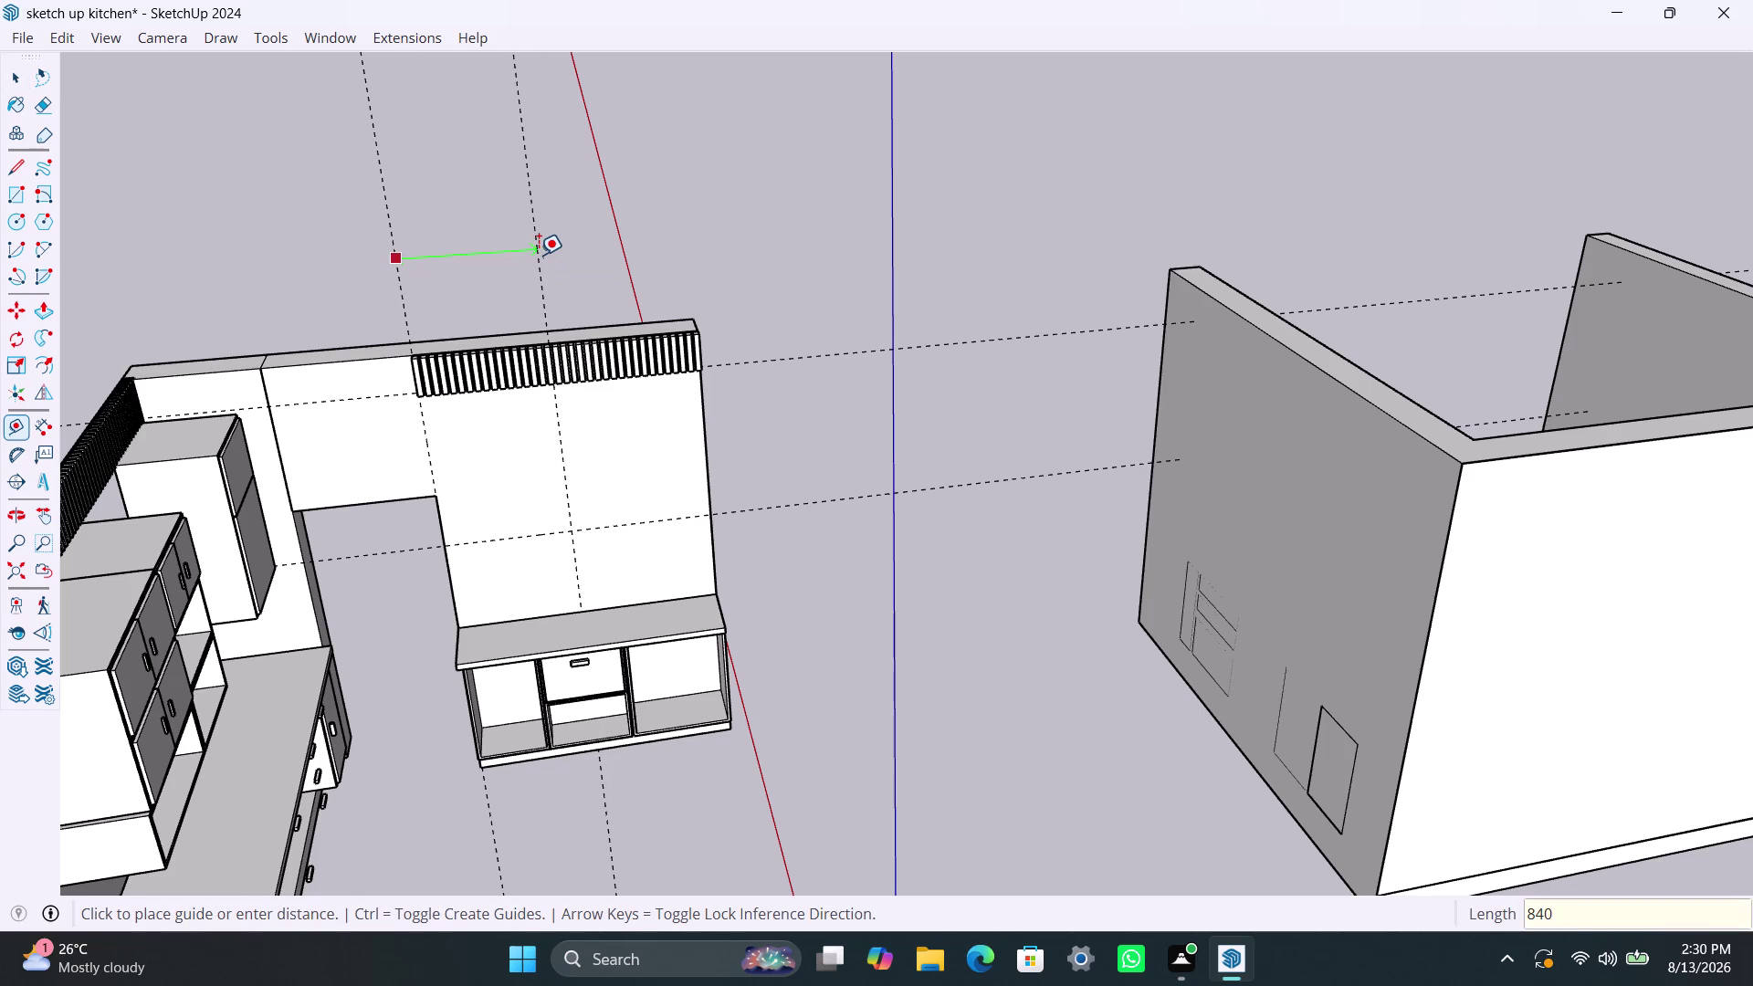
text(mm)
key(Return)
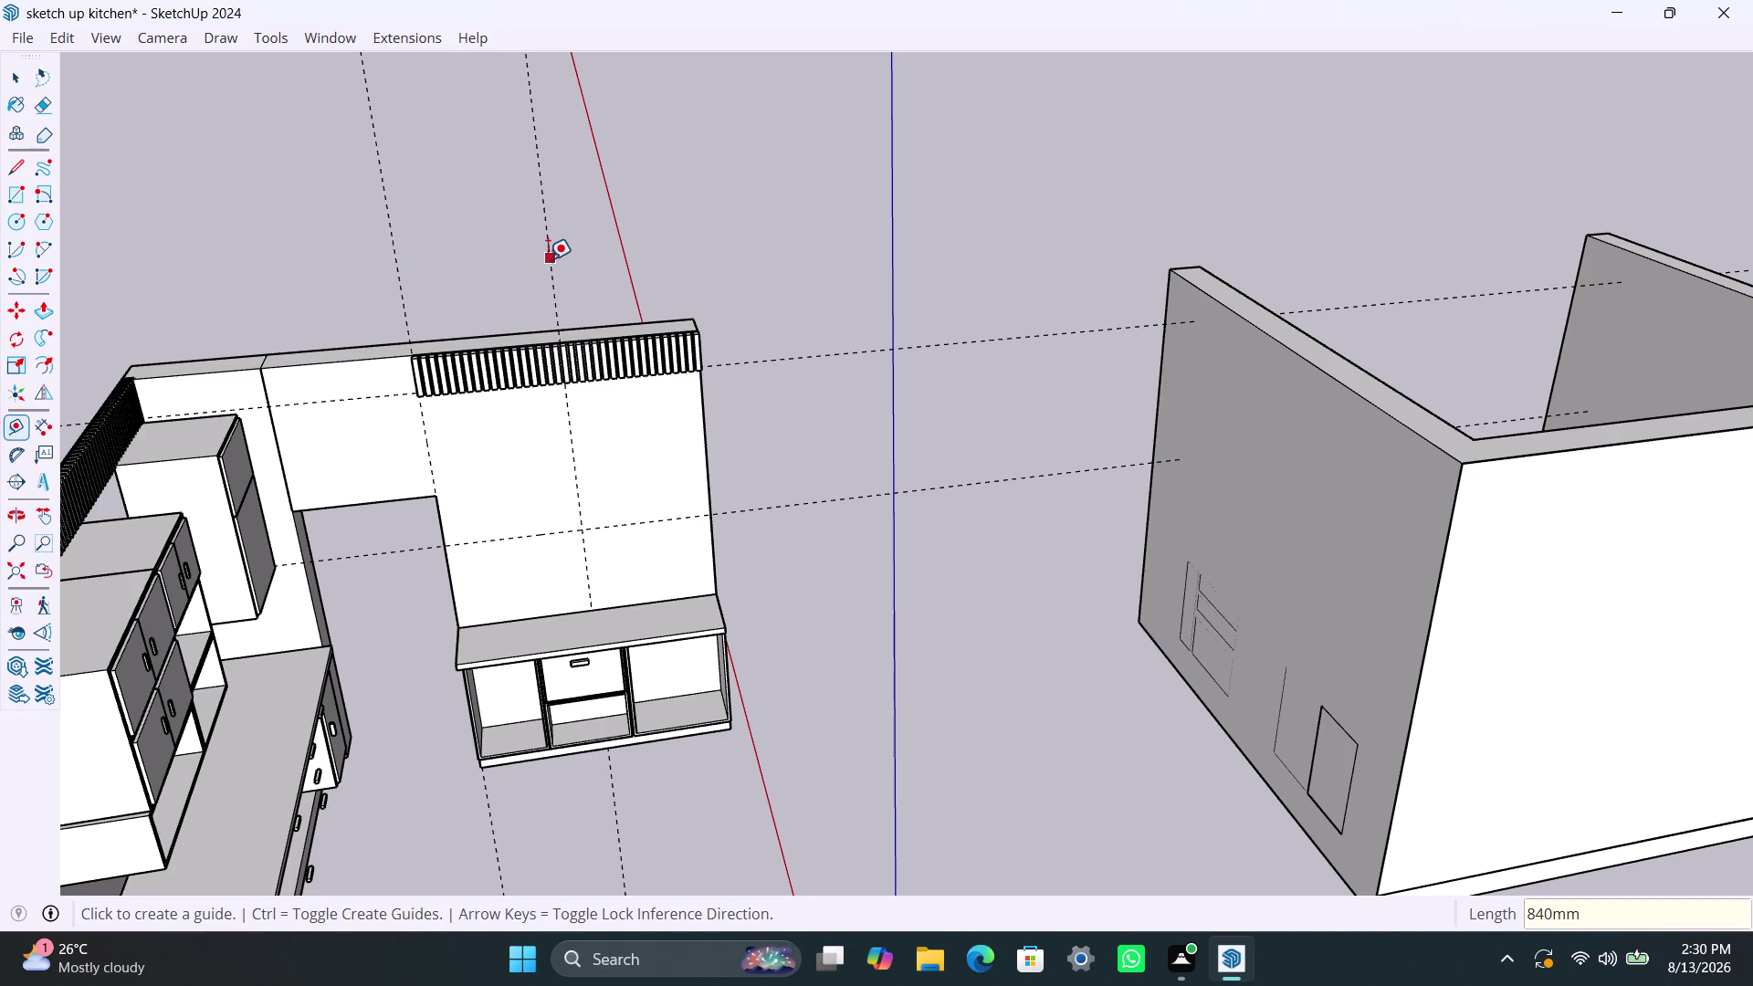
click(548, 259)
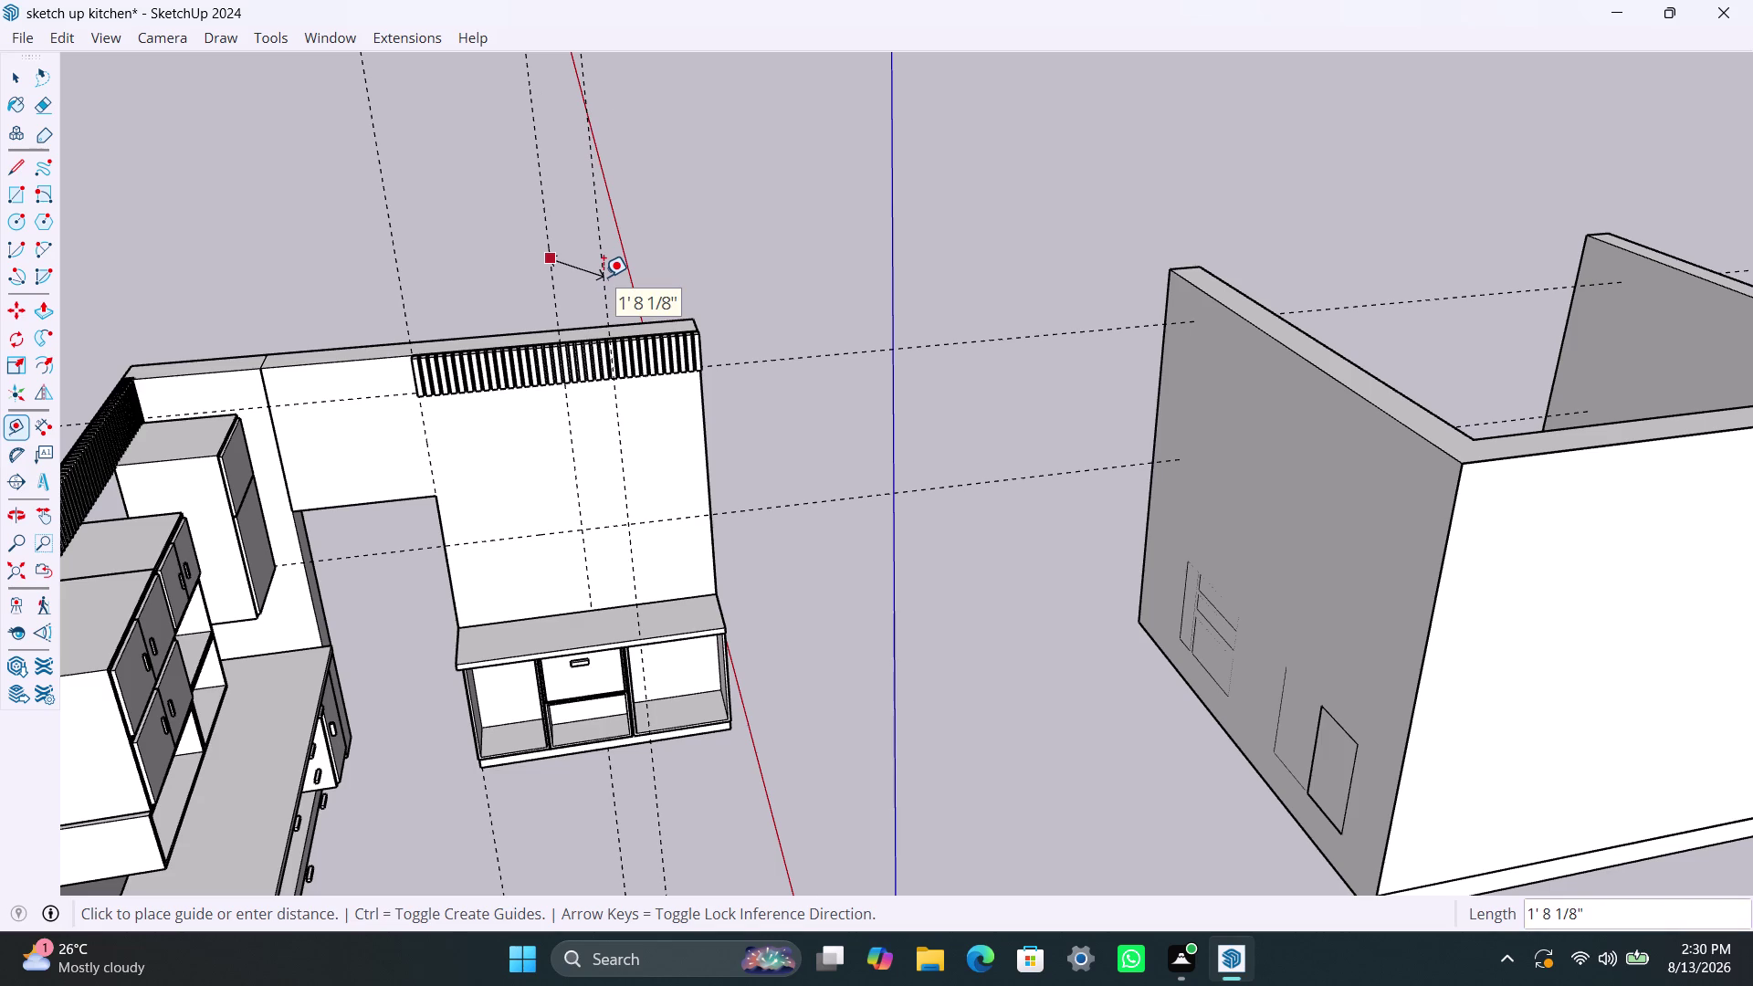
text(440m)
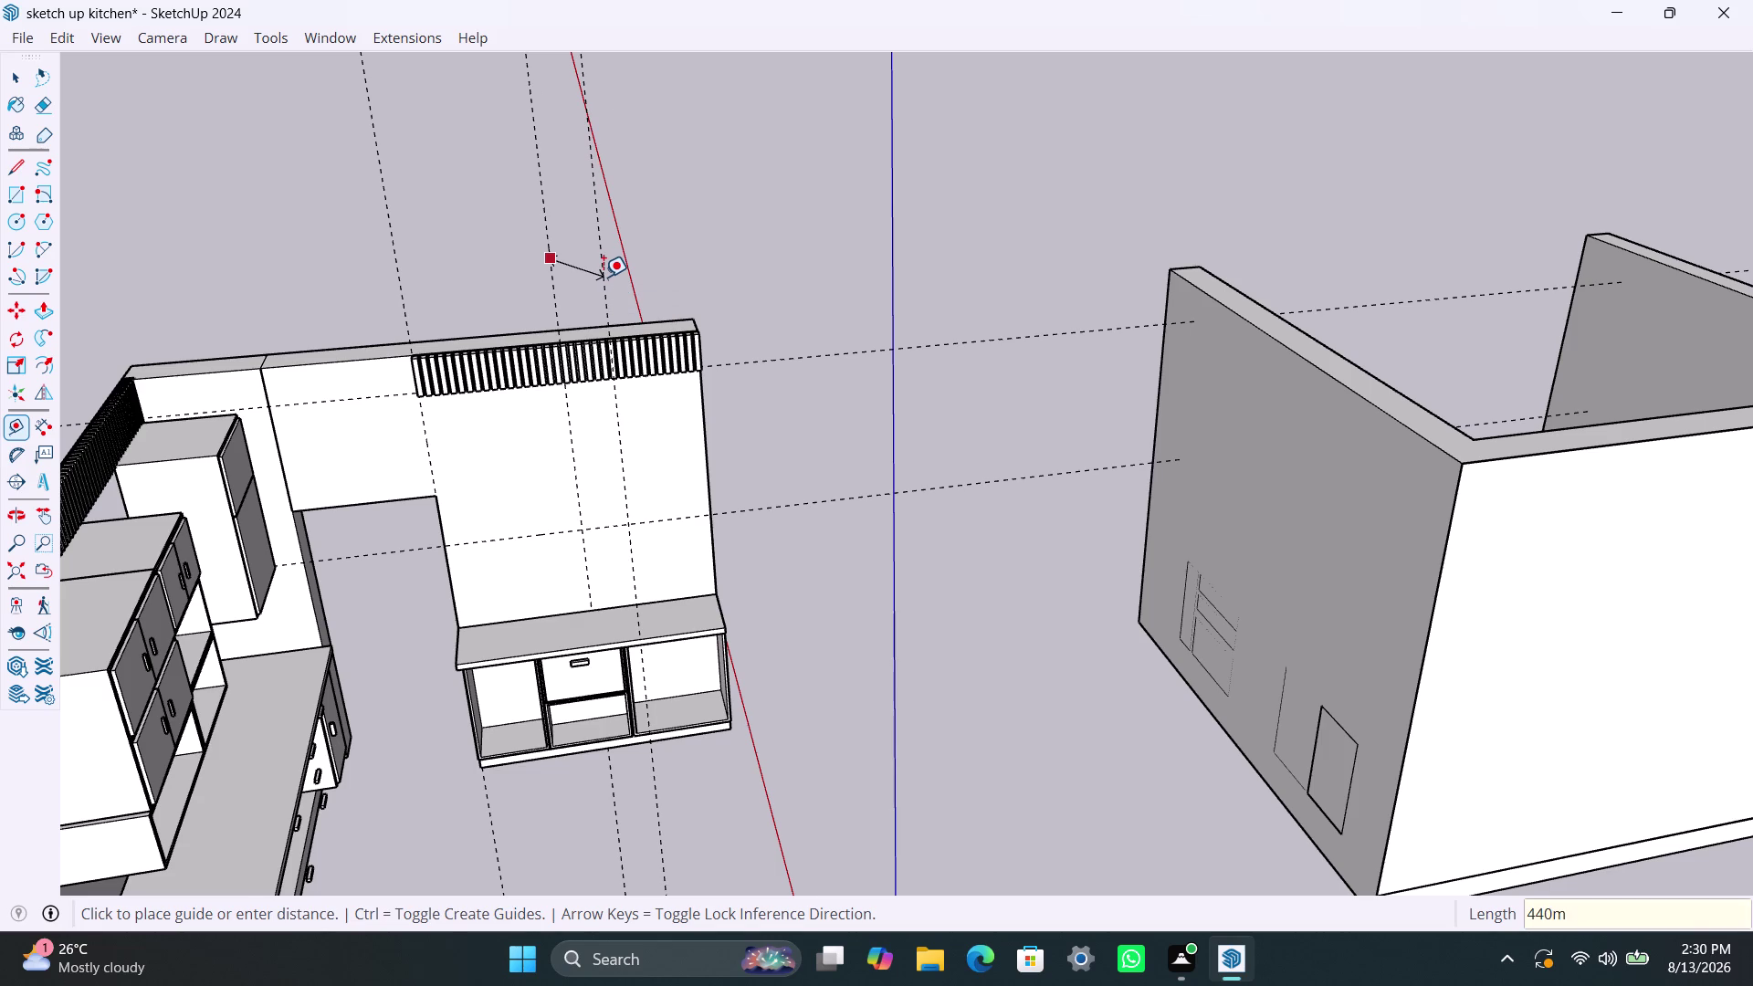
text(m)
key(Return)
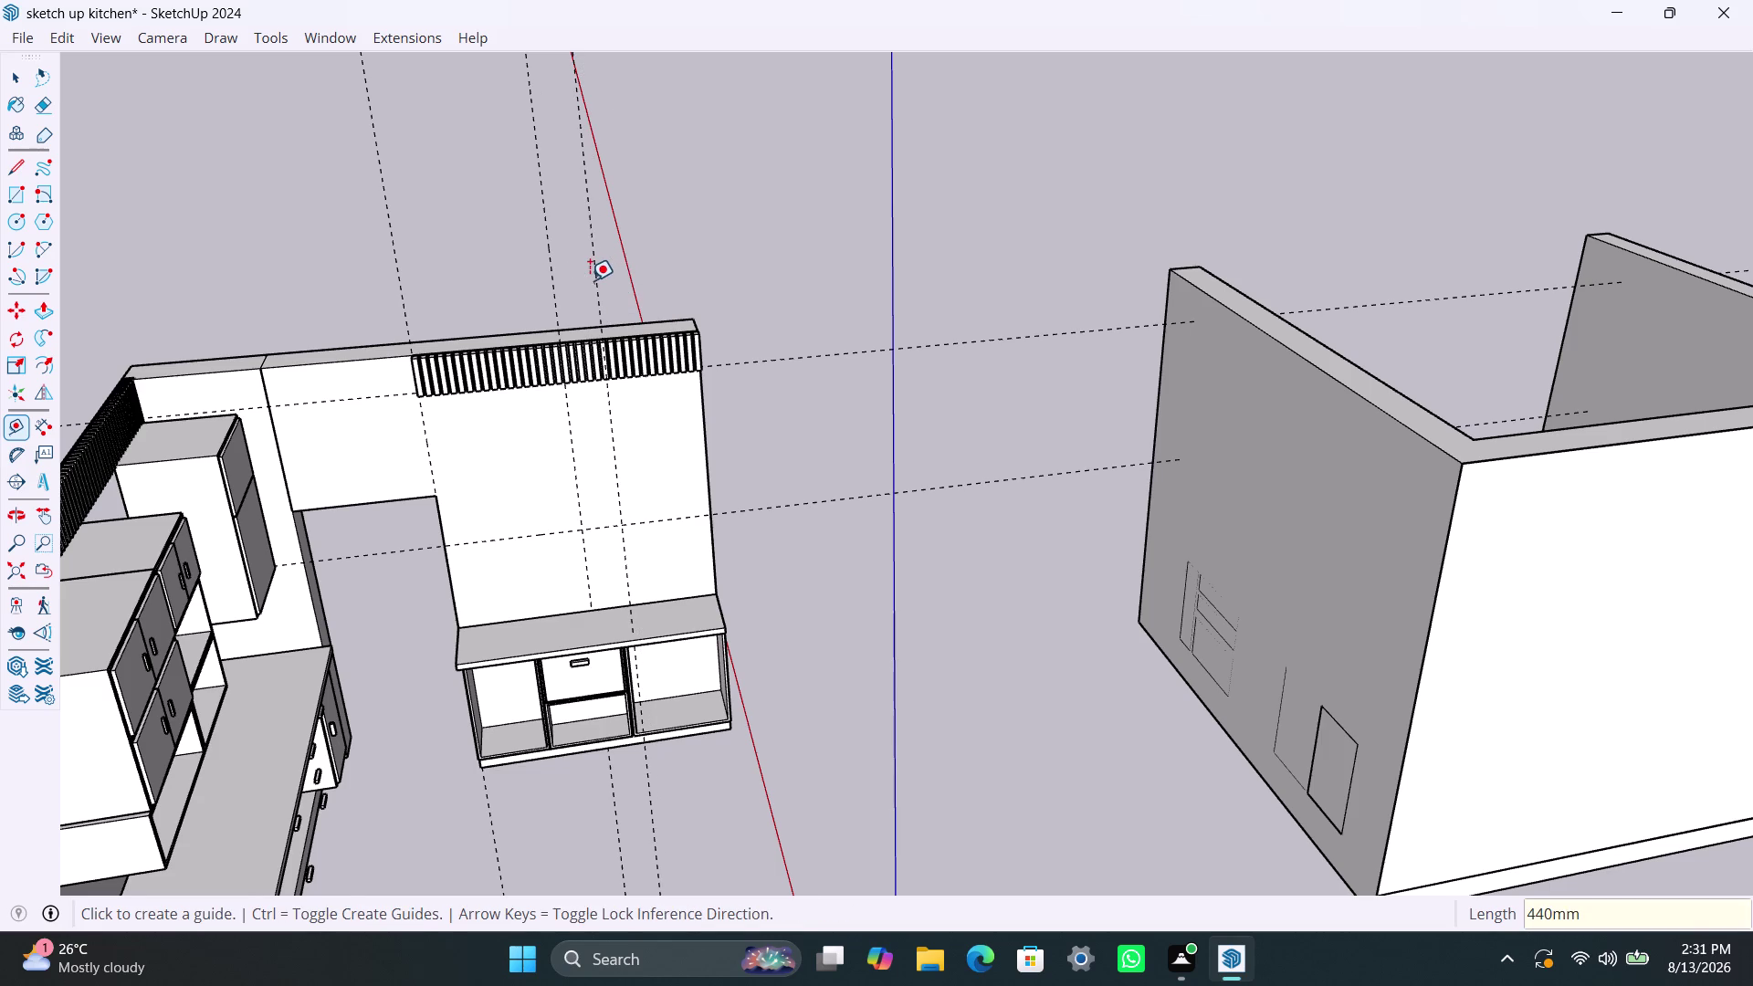
Add a third guide 350 mm from the latest guide, then orbit the kitchen.
click(590, 281)
click(598, 280)
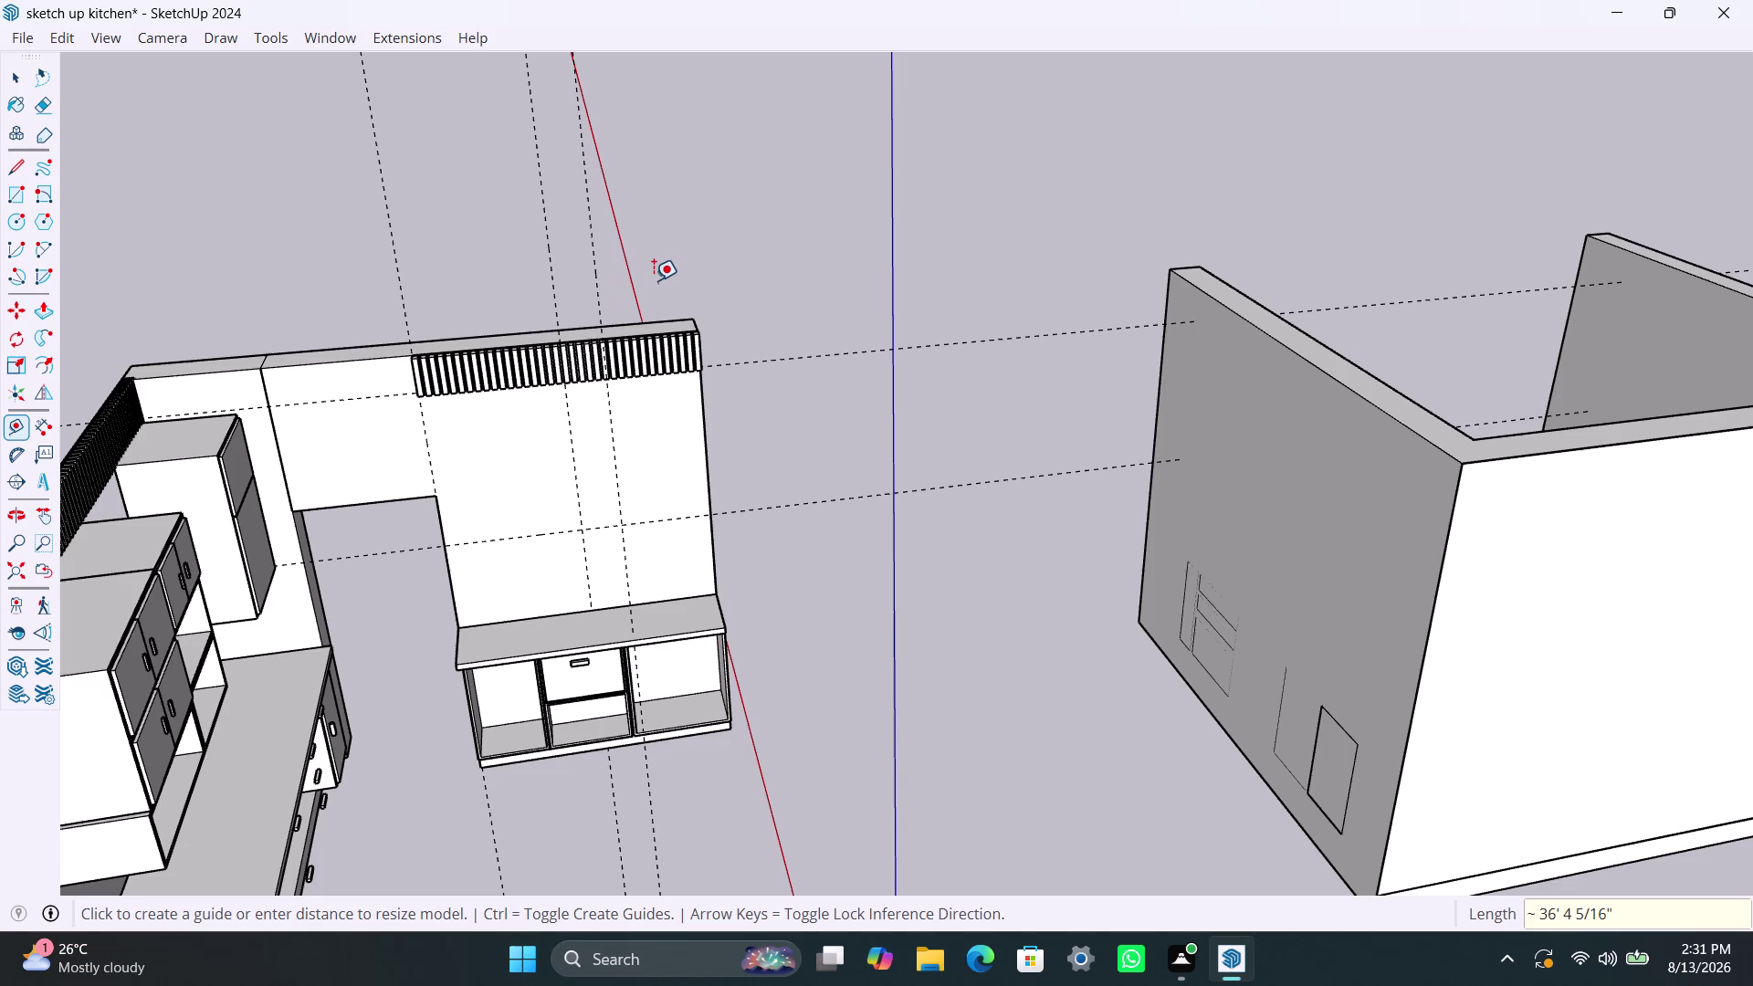
key(Escape)
click(595, 284)
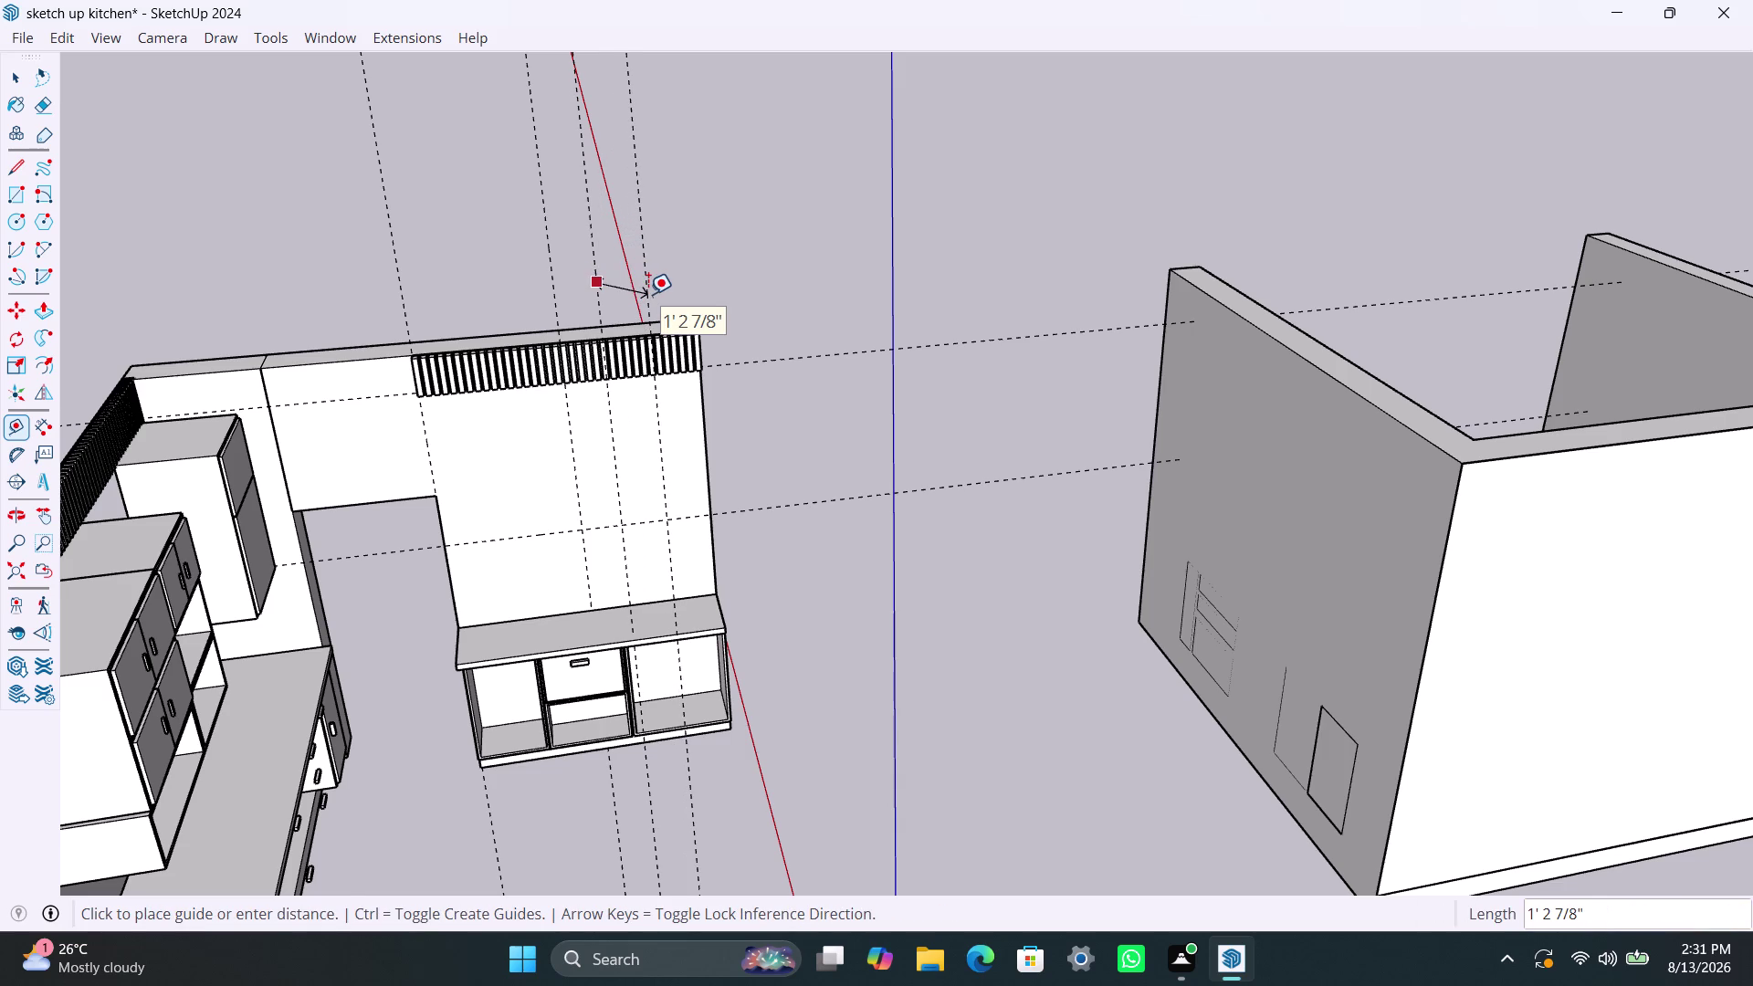
text(35)
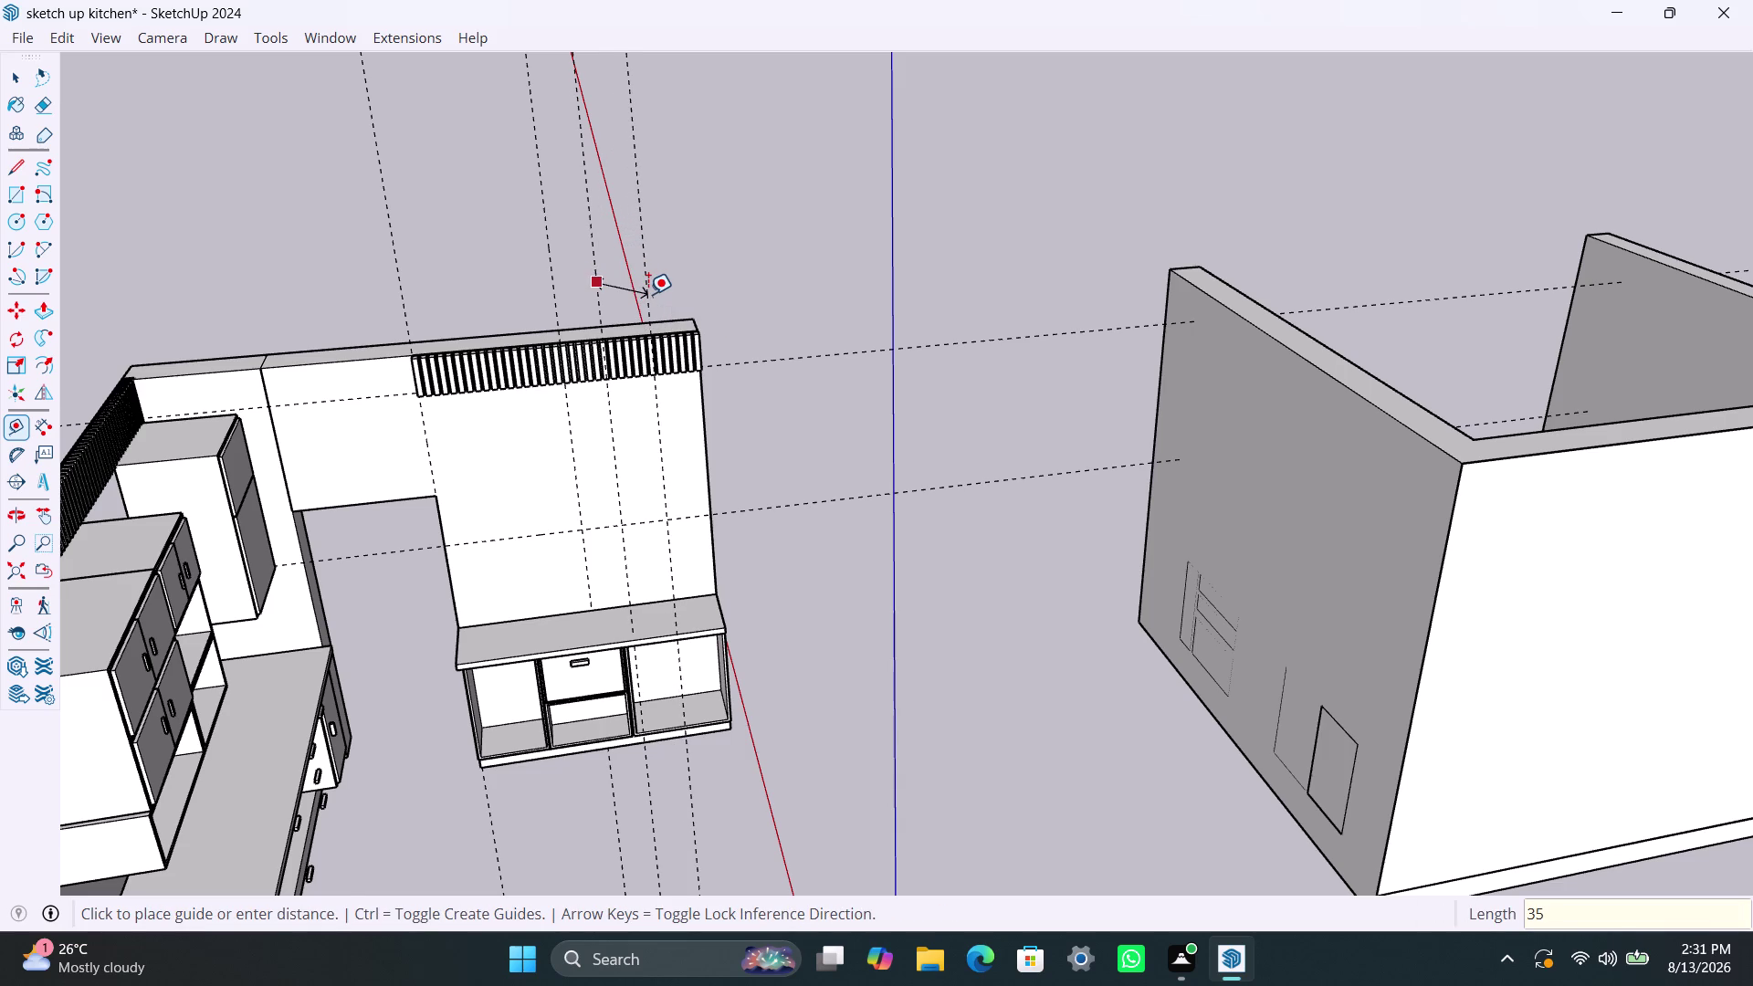
text(0mm)
key(Return)
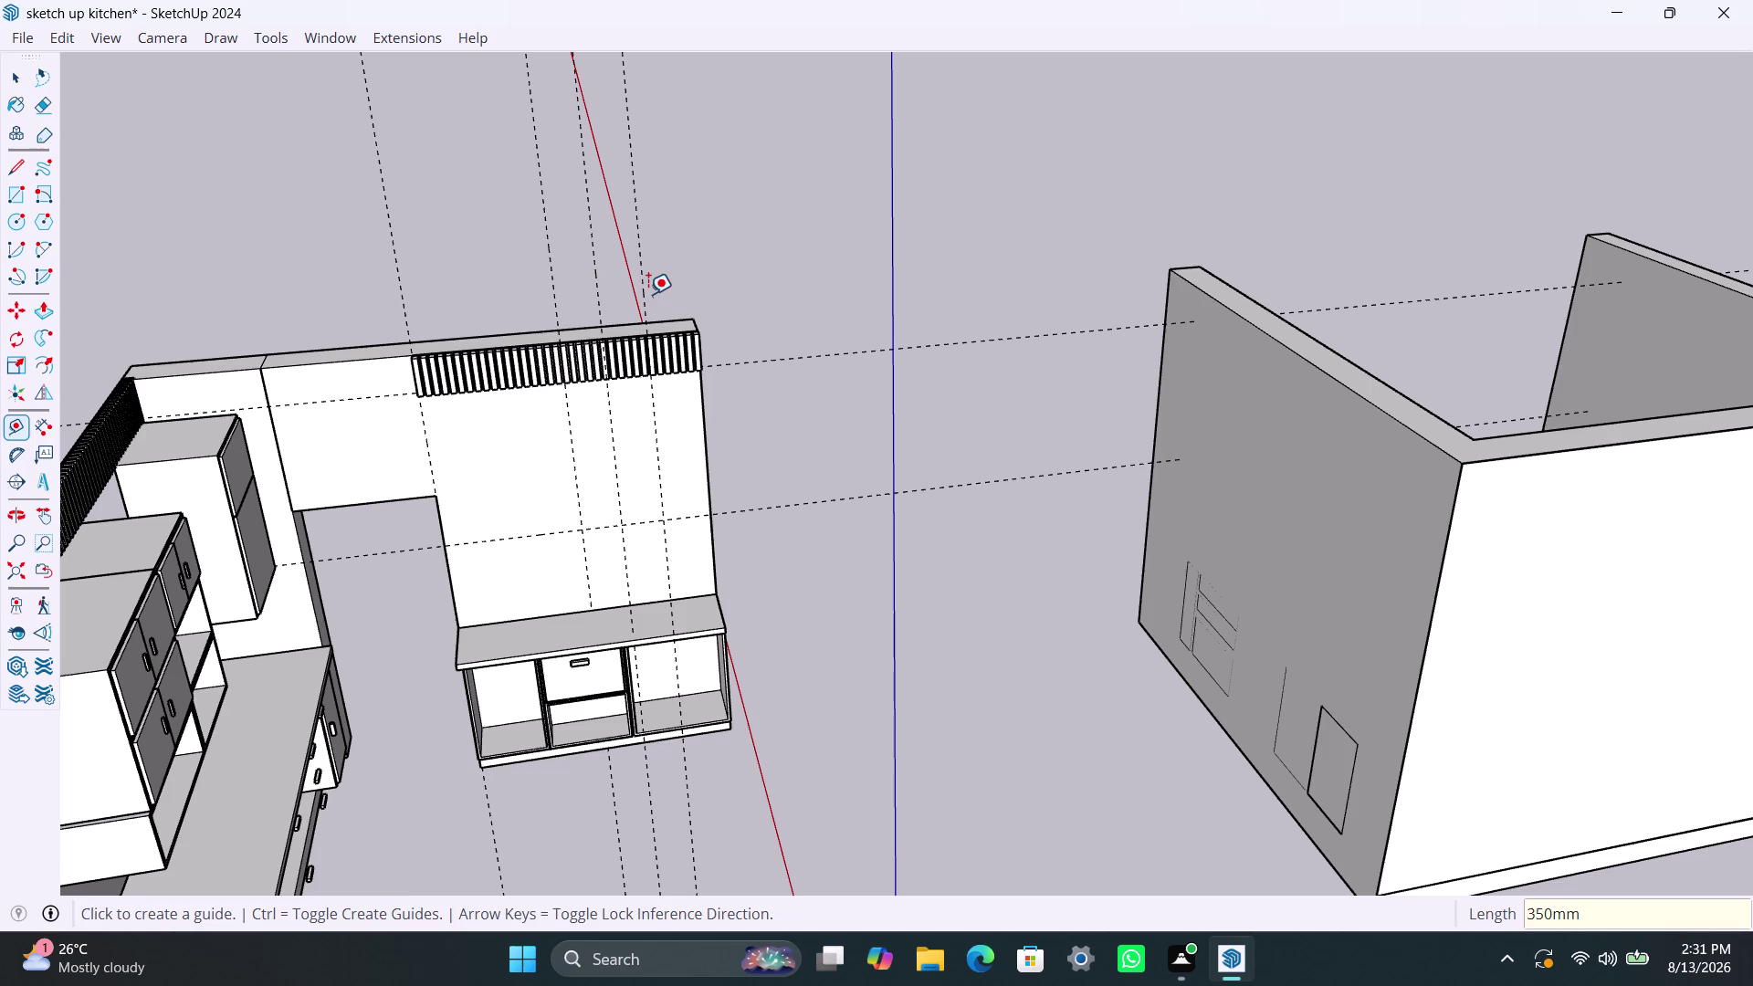
key(Escape)
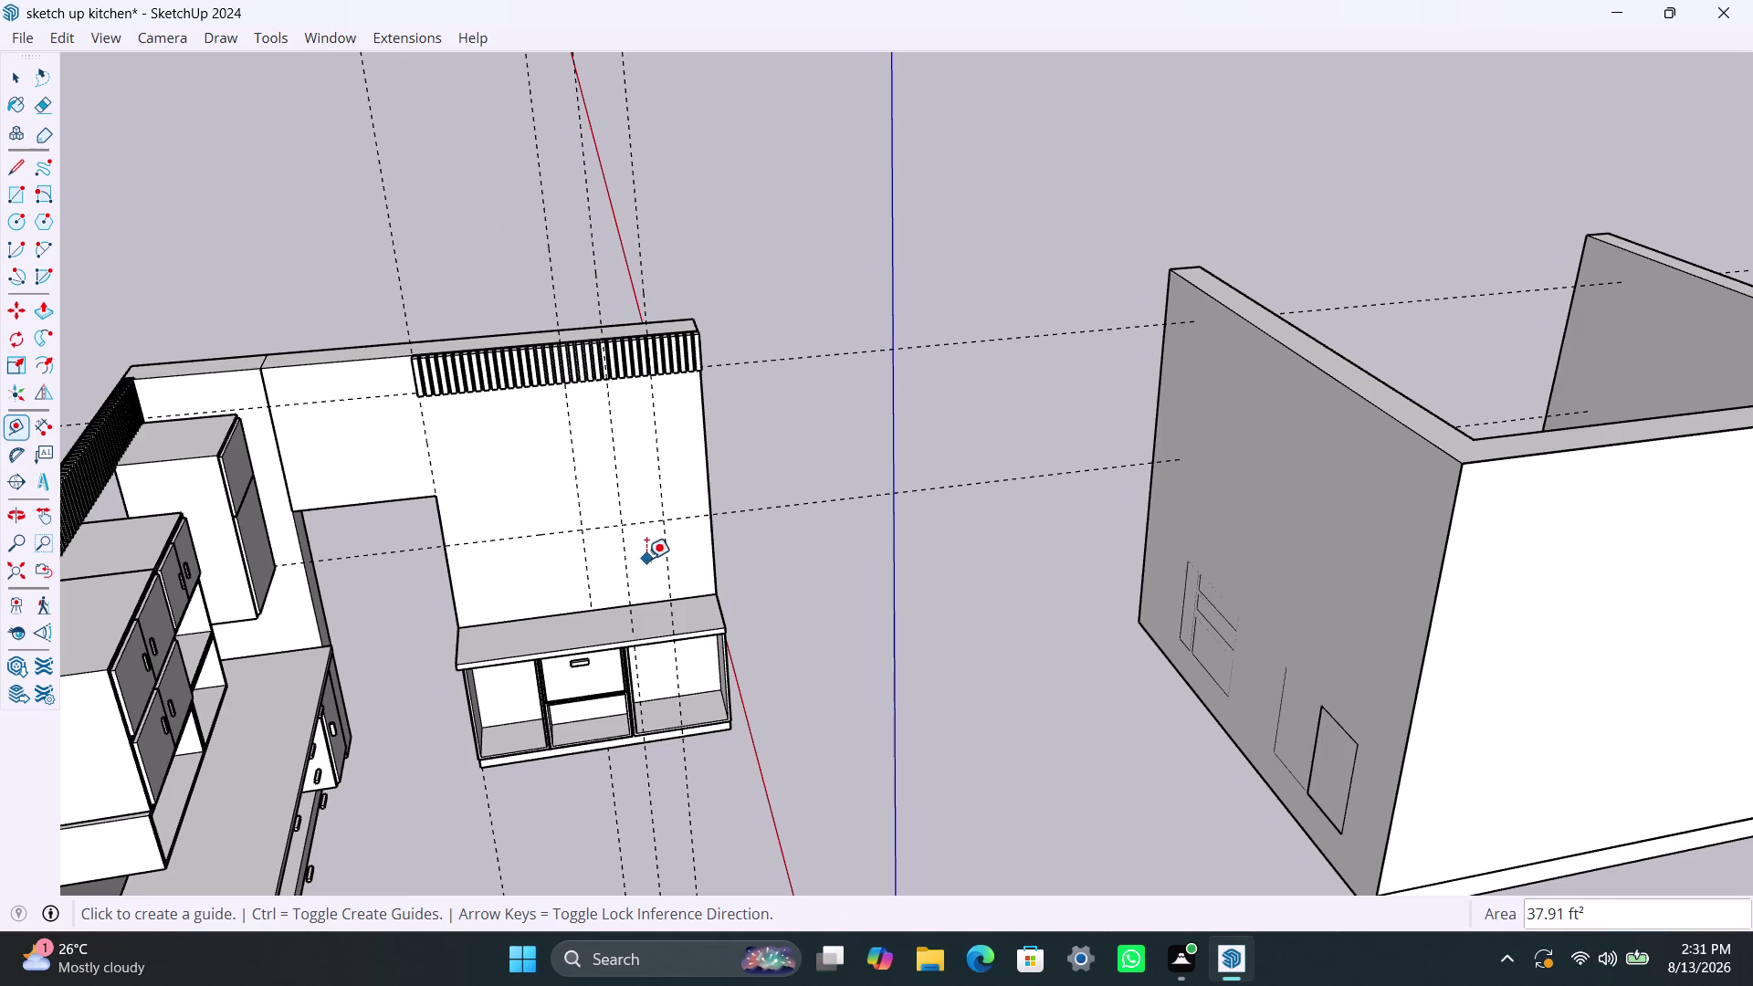
key(space)
key(space)
key(space)
scroll(down, 3)
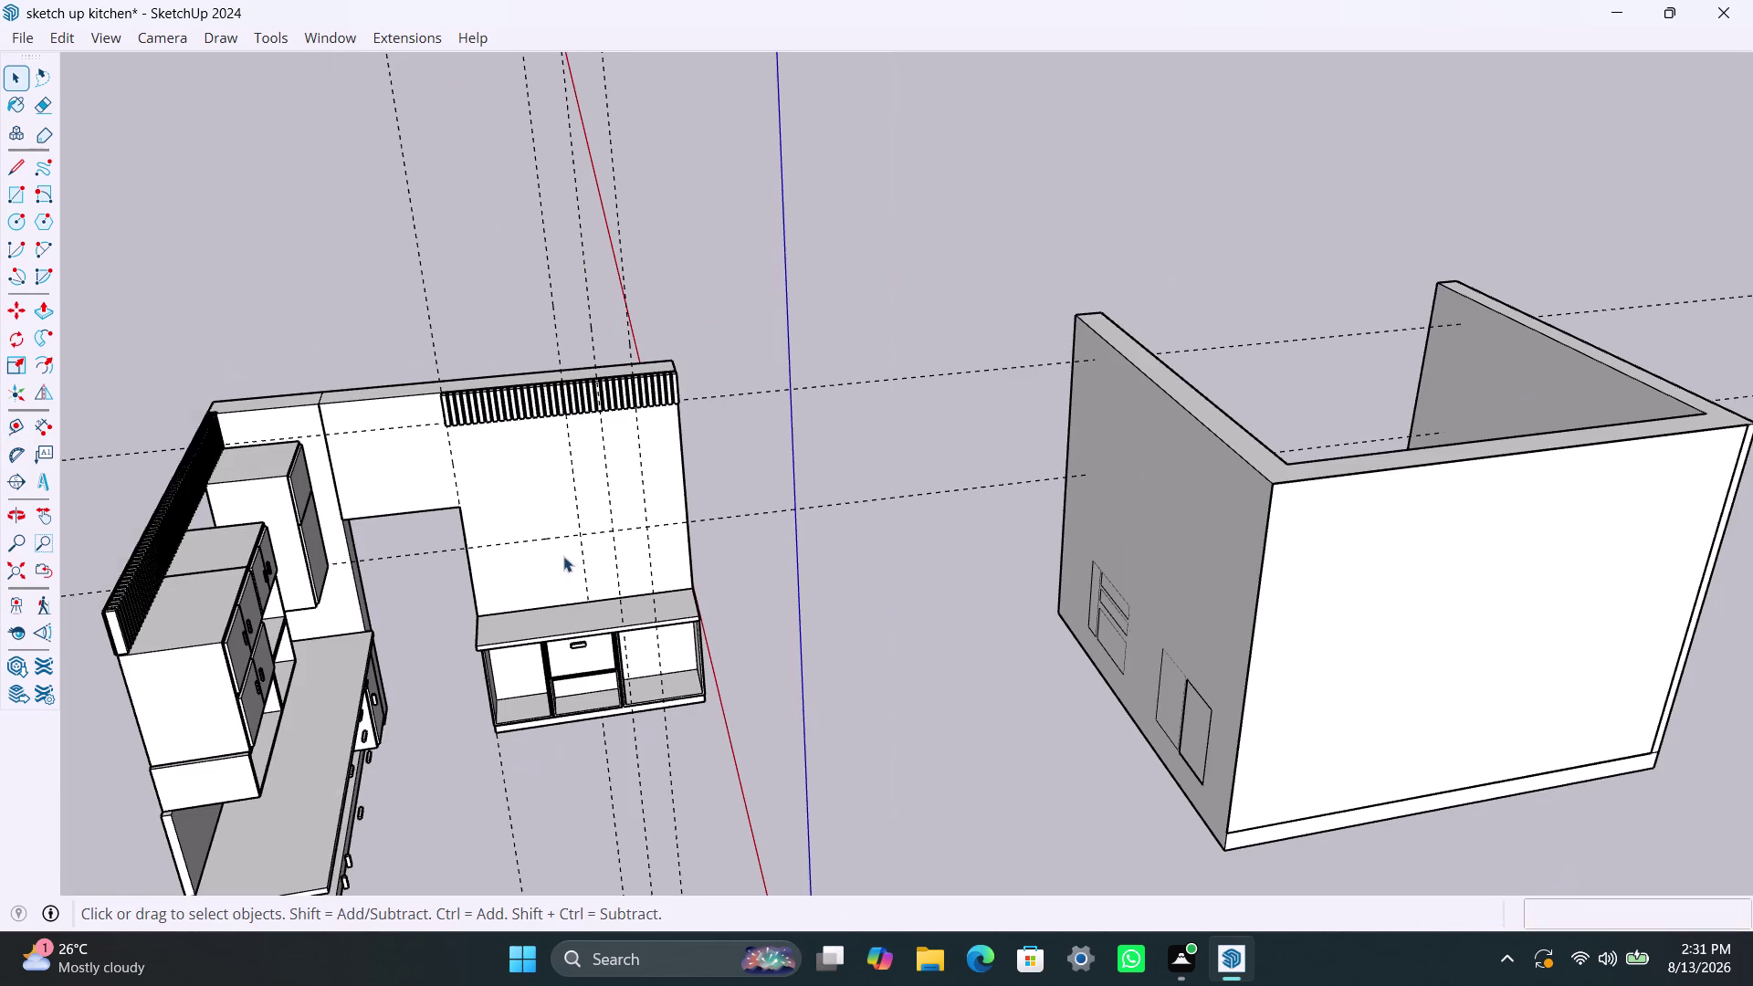
middle_drag(563, 556, 504, 573)
scroll(up, 3)
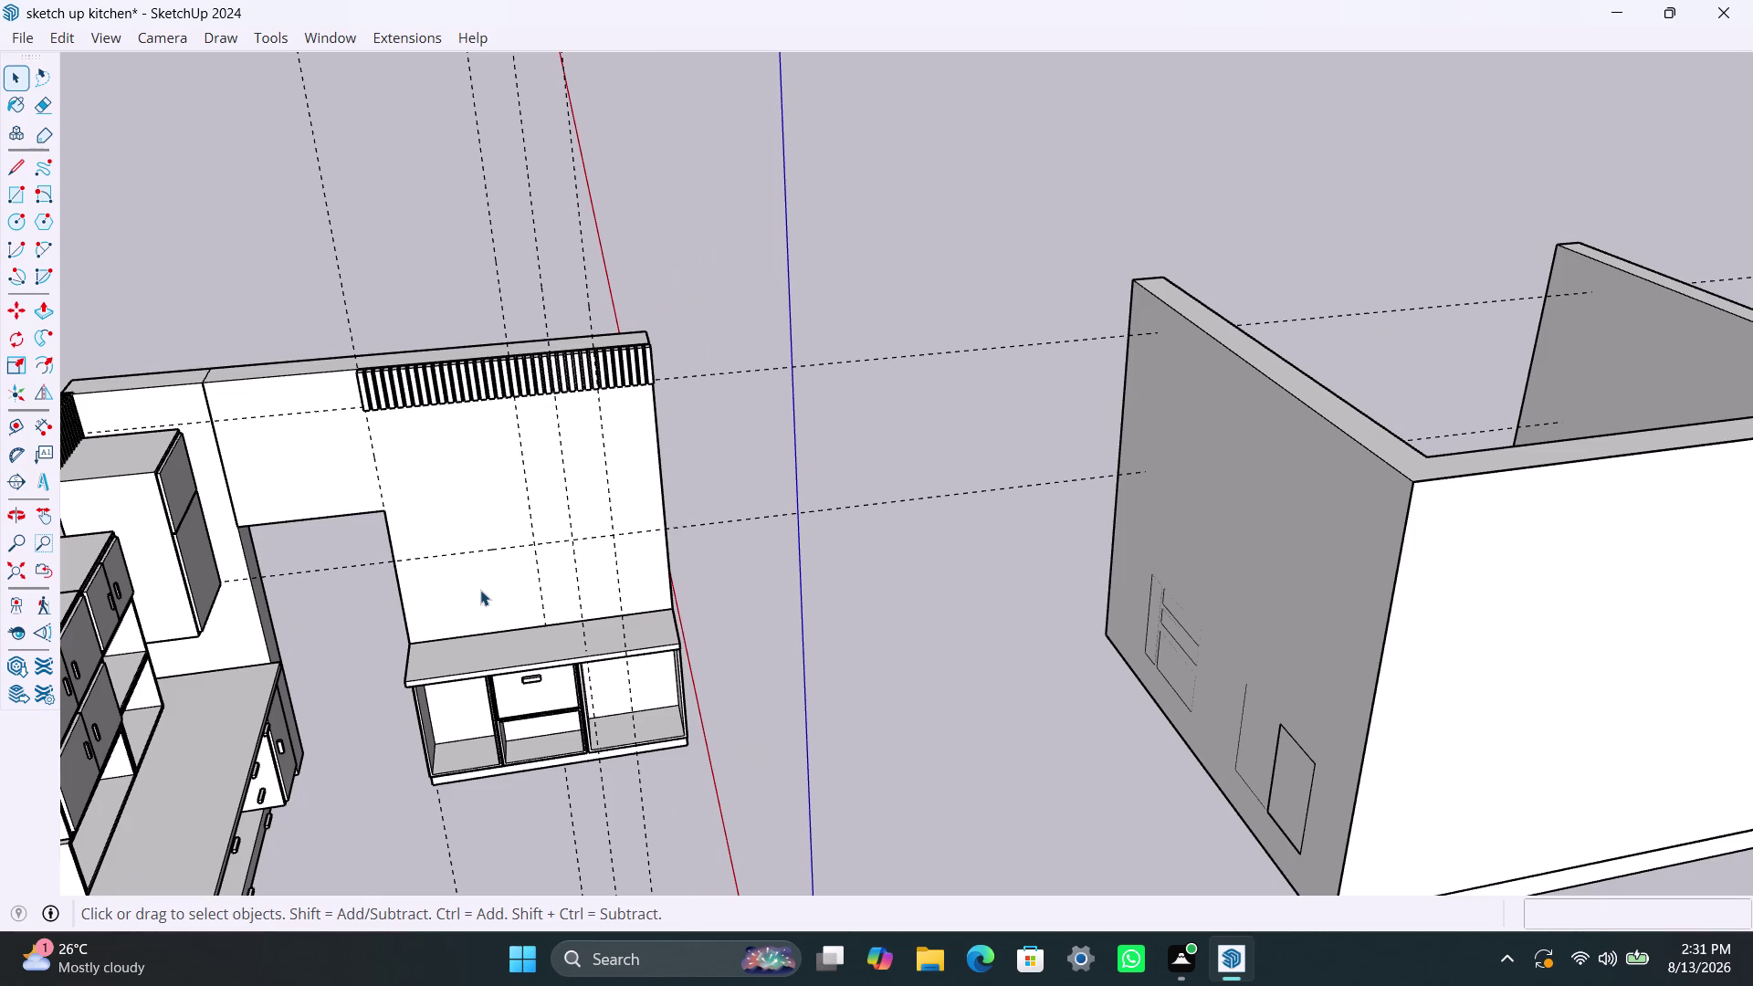
Draw a rectangle across the panel's lower part and make it a group.
key(r)
click(400, 563)
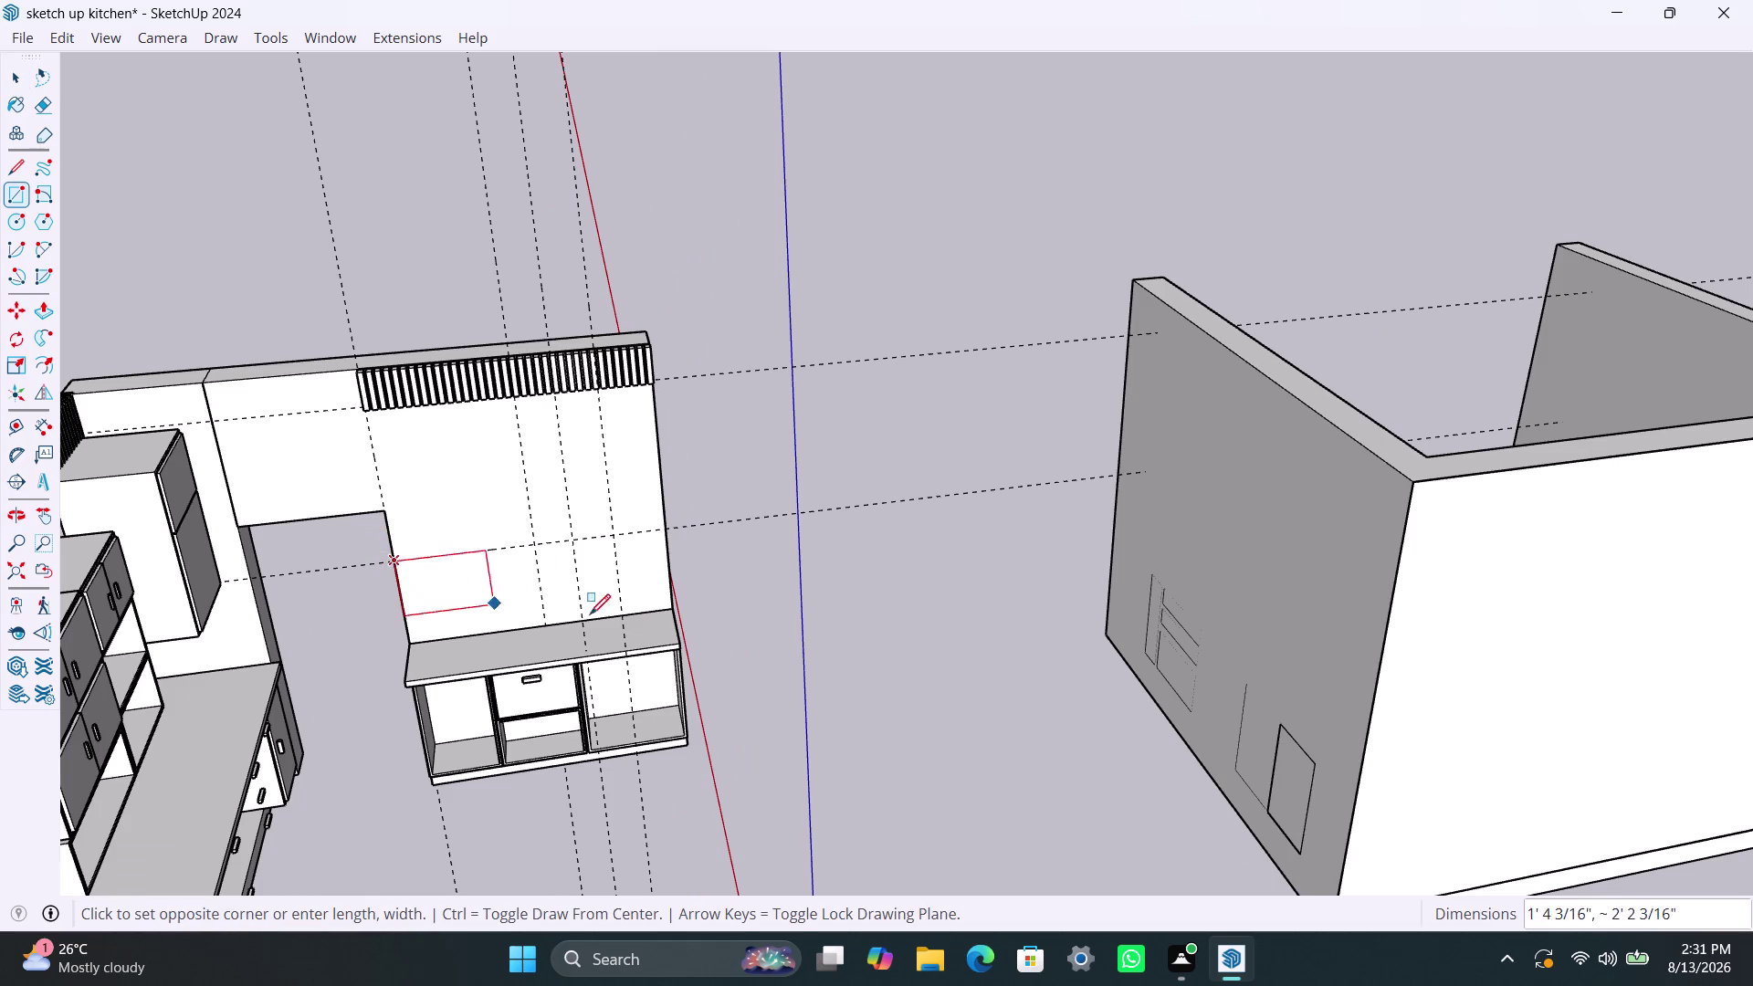
click(668, 607)
key(v)
key(space)
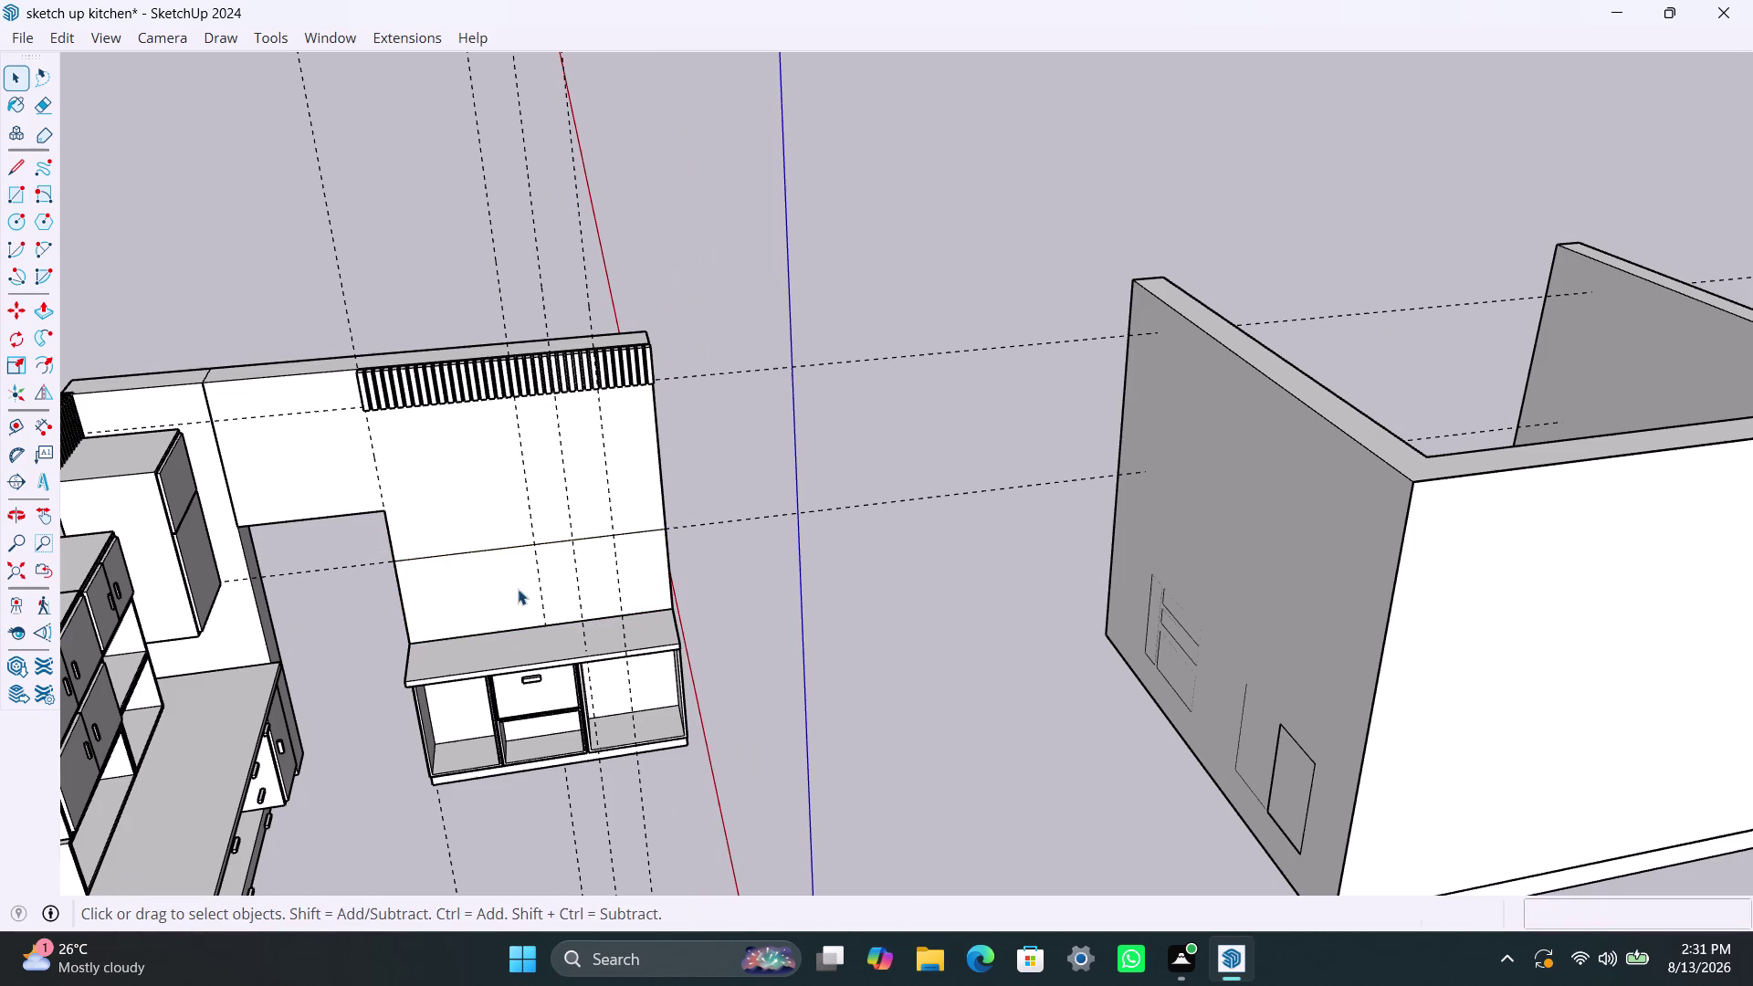
double_click(499, 587)
right_click(498, 587)
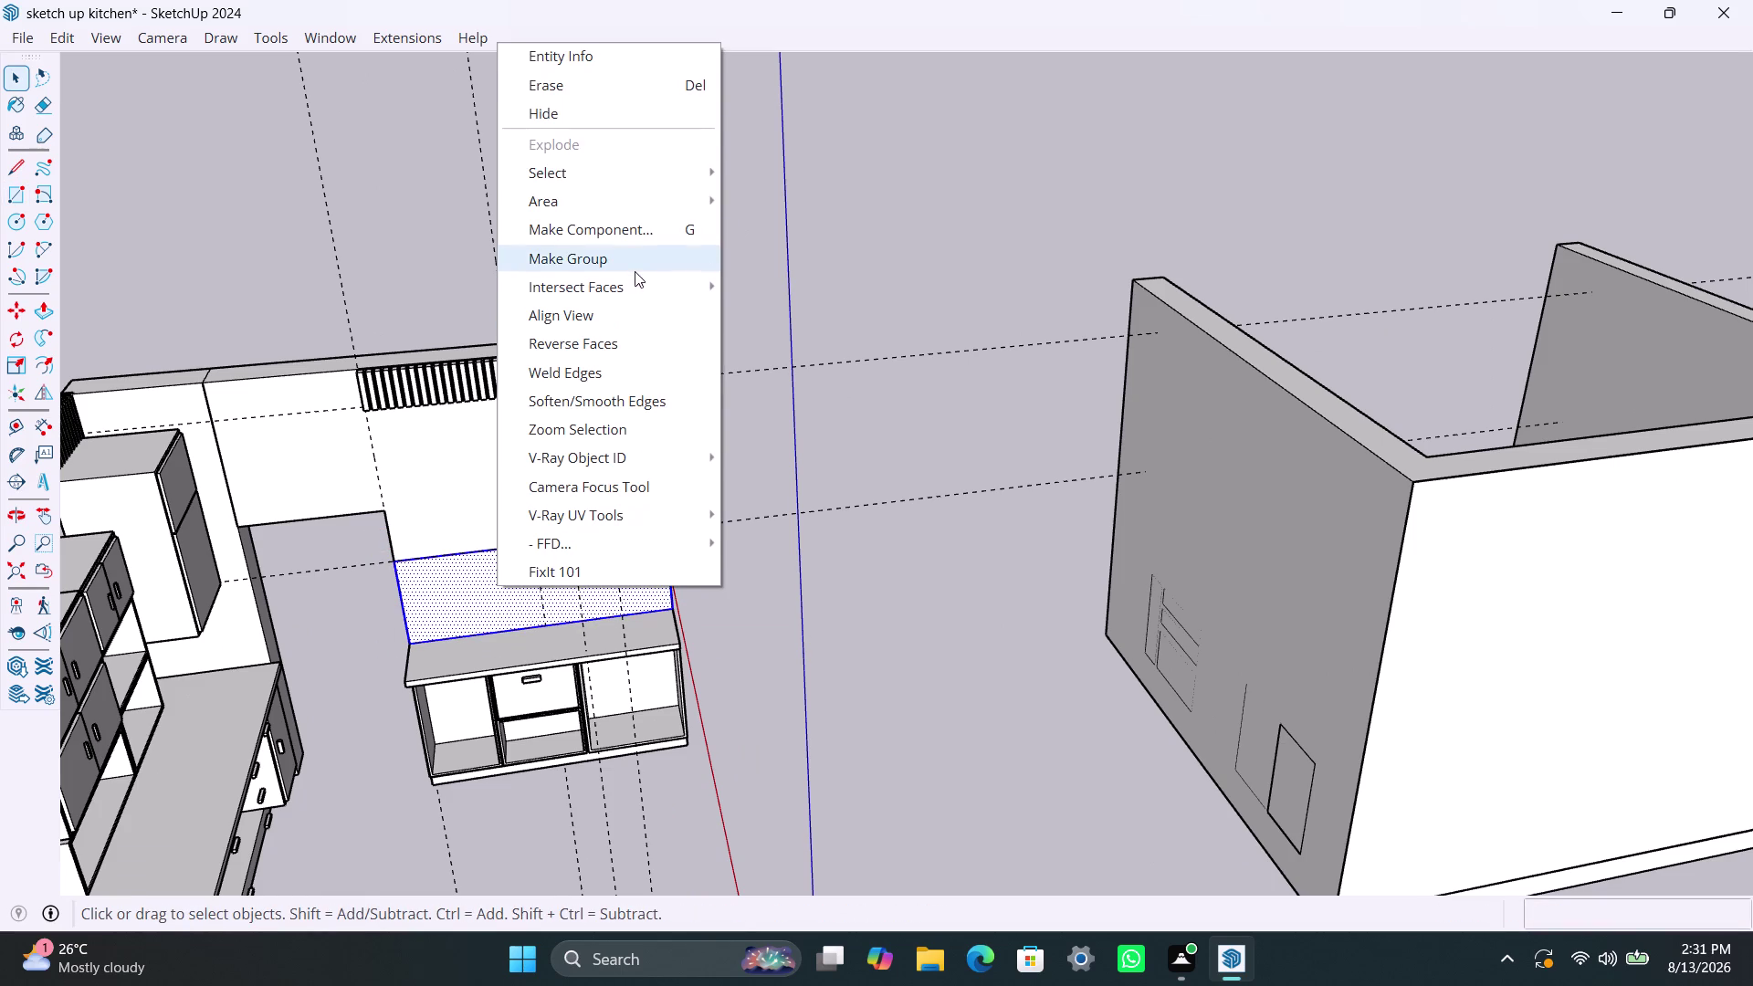
click(634, 271)
Inside the group, push/pull the lower strip out 1 inch.
triple_click(449, 604)
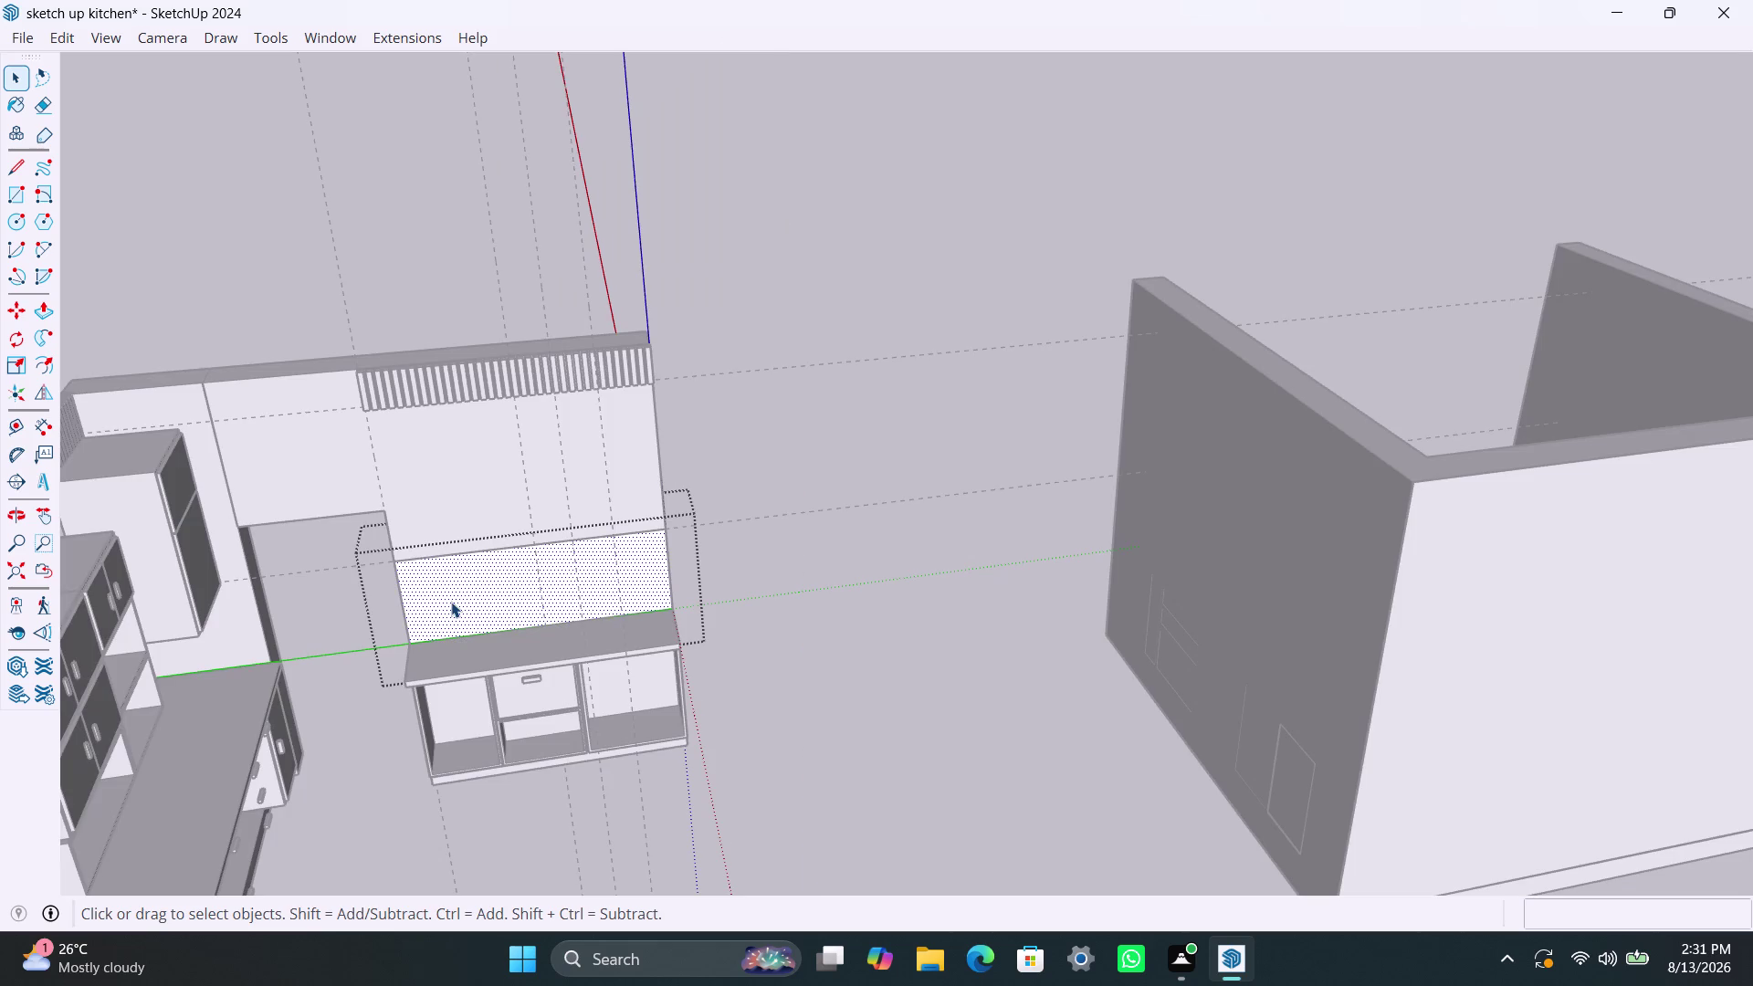
key(p)
click(451, 602)
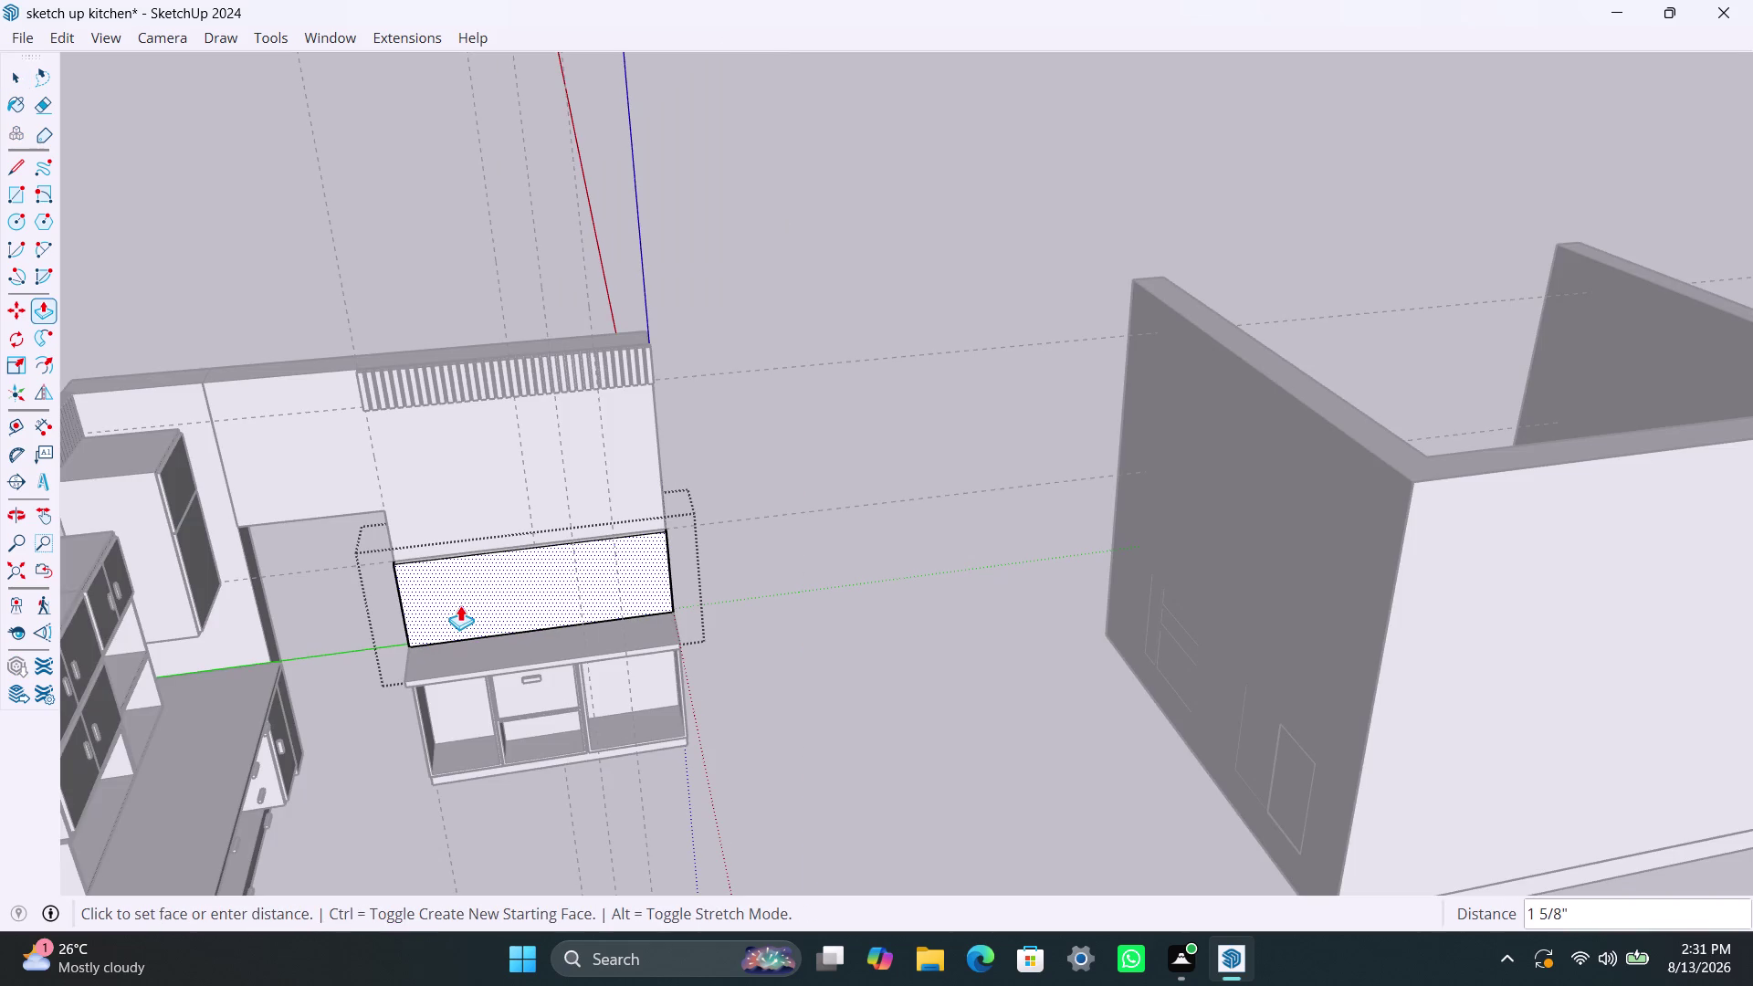
text(1")
key(Return)
key(space)
click(761, 440)
Orbit and zoom toward the overhead panel to view the slat row up close.
scroll(down, 3)
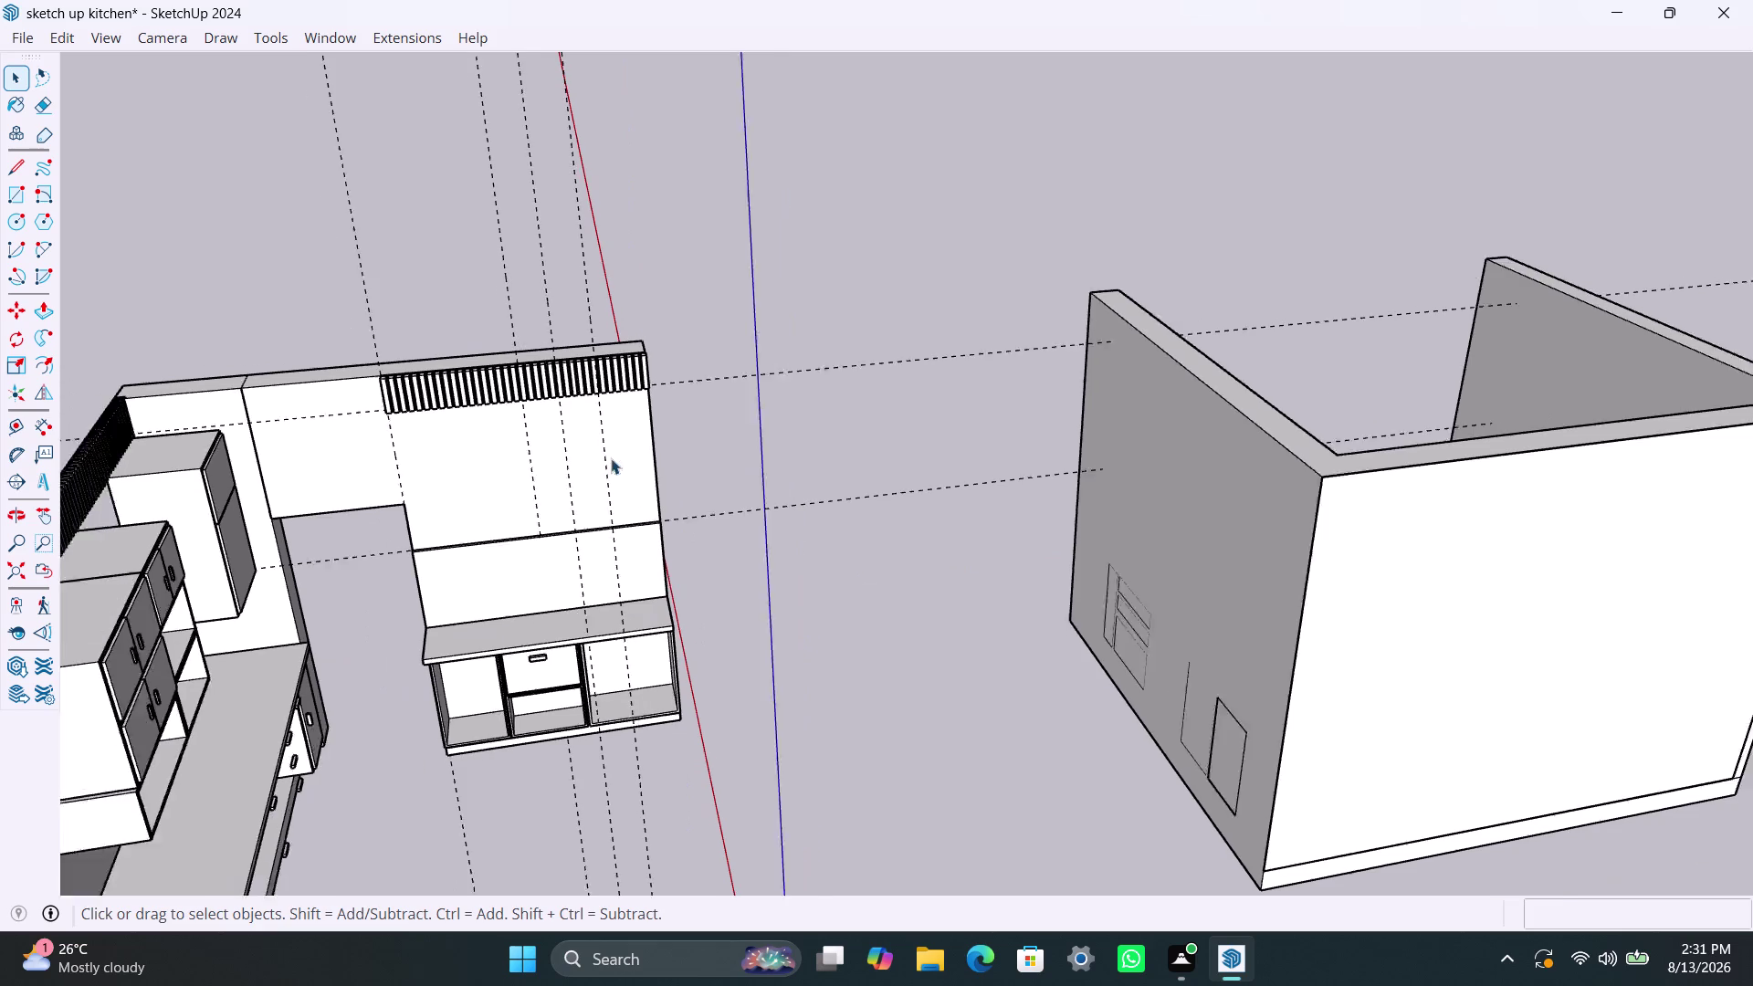
middle_drag(777, 576, 664, 795)
scroll(up, 3)
scroll(up, 3)
middle_drag(622, 396, 624, 329)
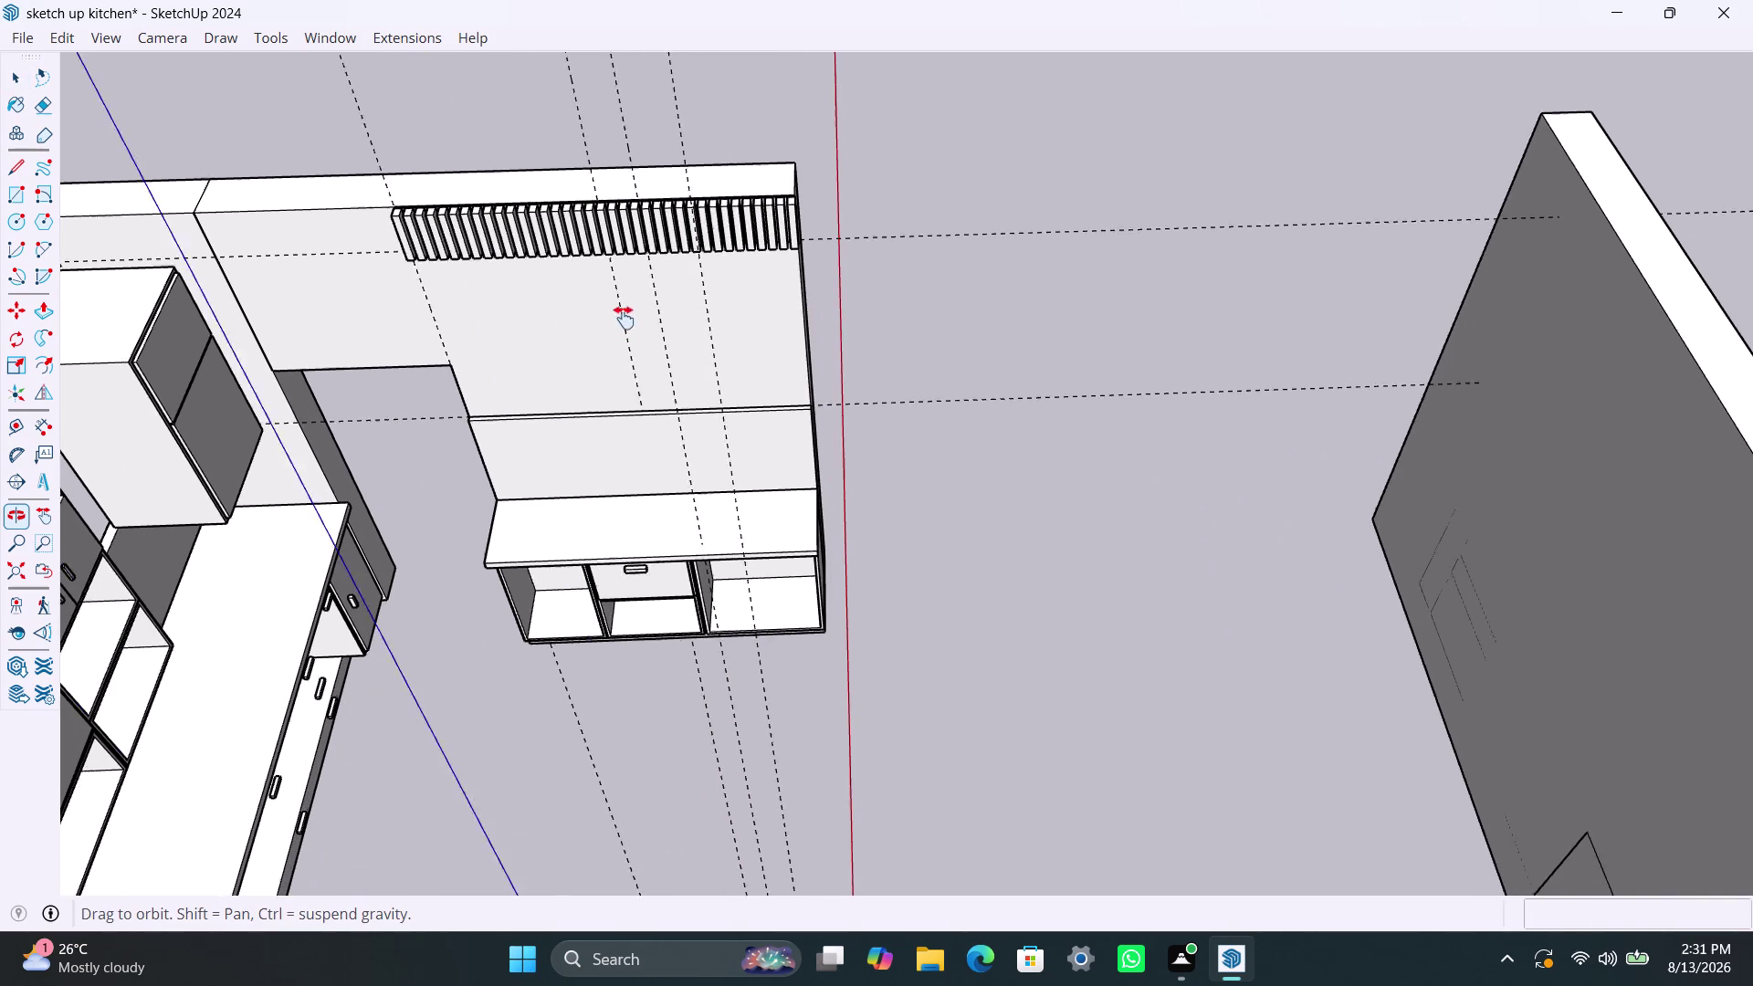
middle_drag(624, 328, 729, 507)
scroll(up, 3)
middle_drag(646, 461, 715, 230)
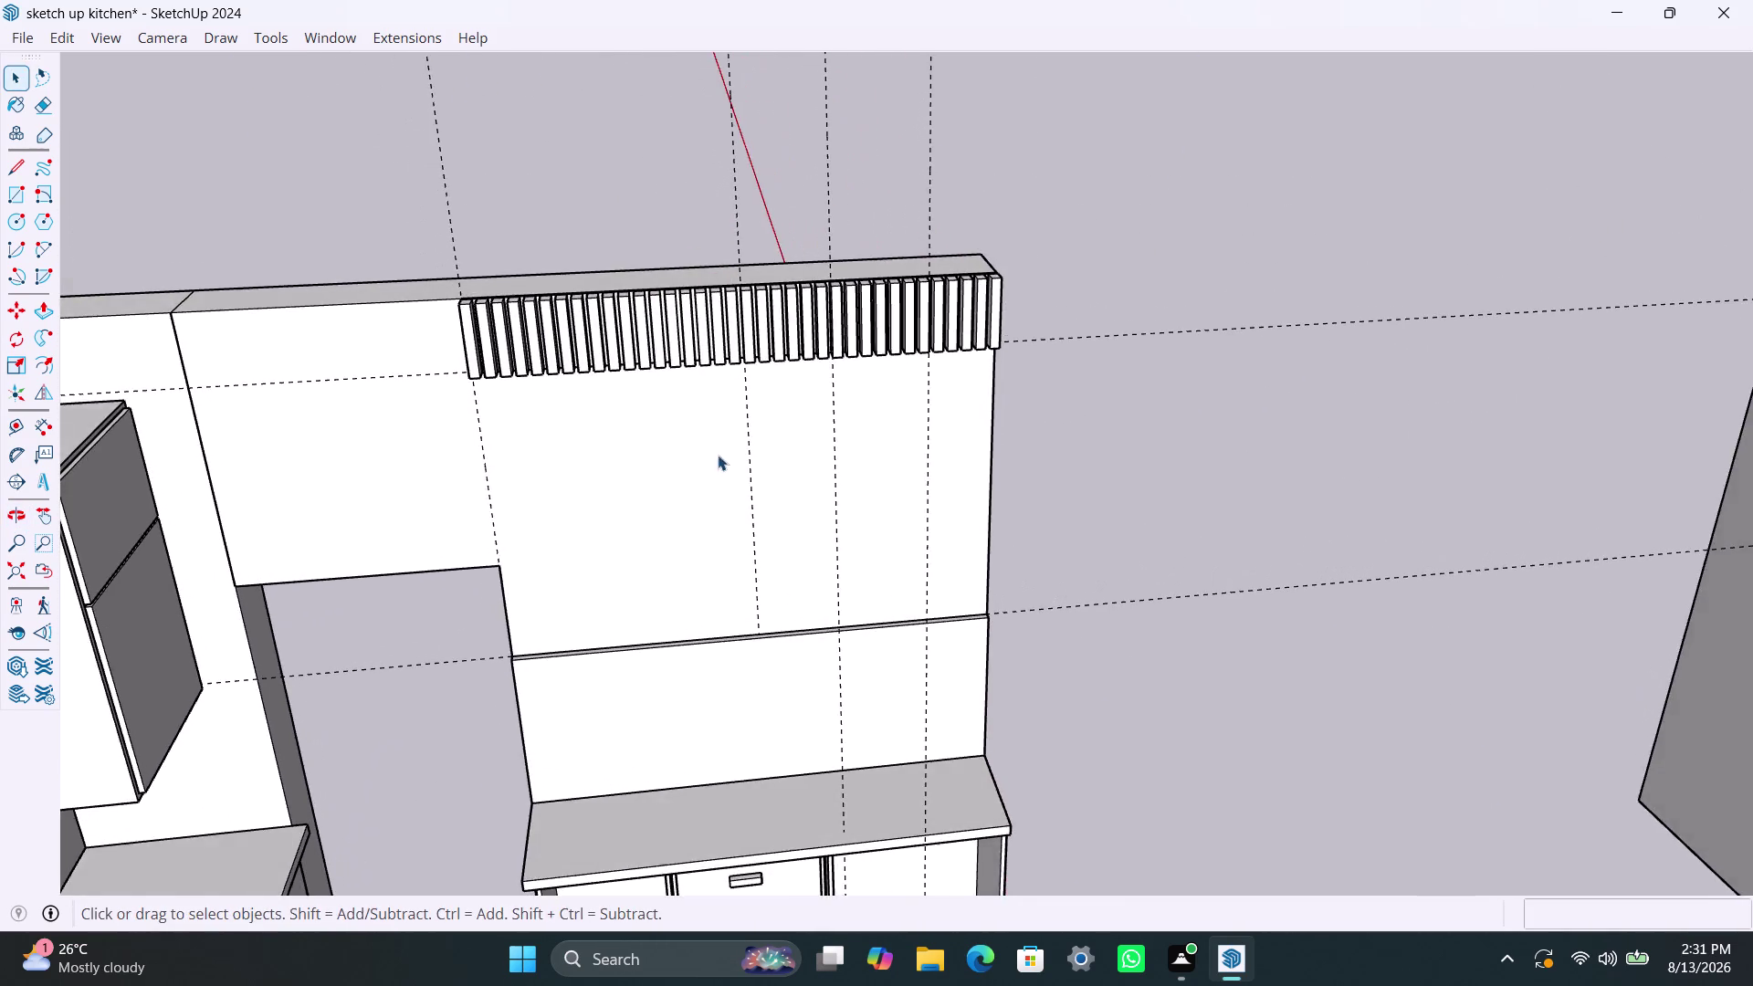
scroll(up, 3)
middle_drag(666, 500, 548, 400)
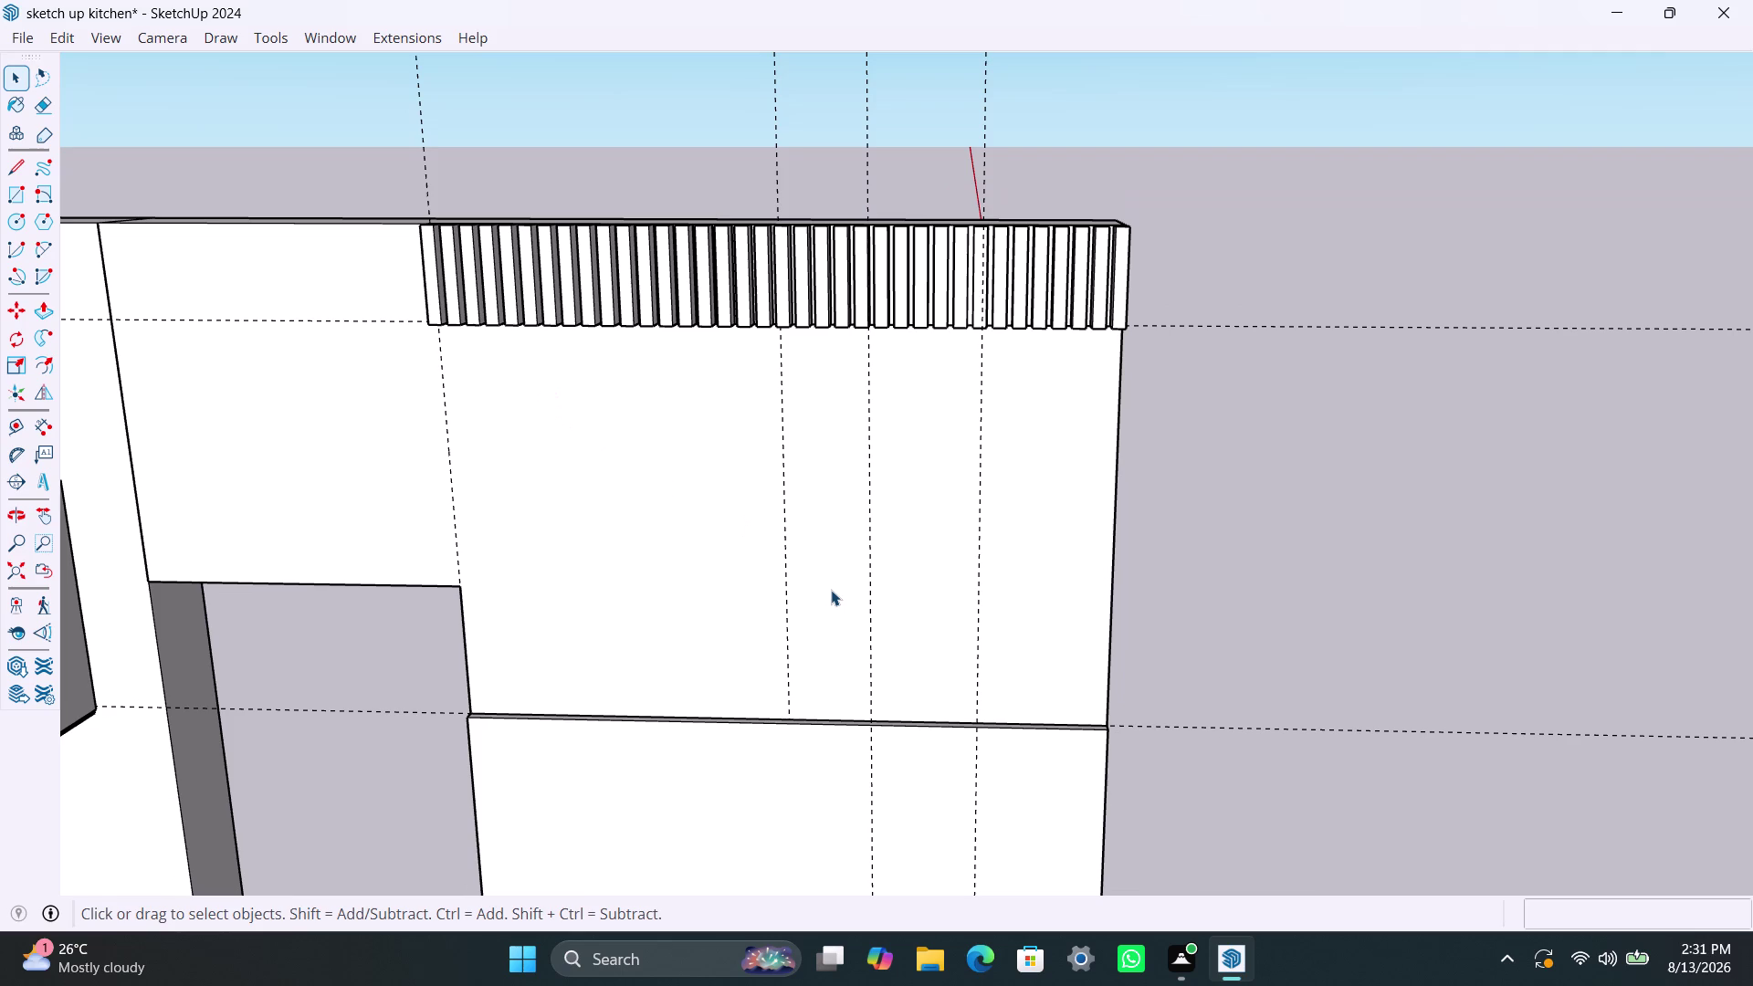